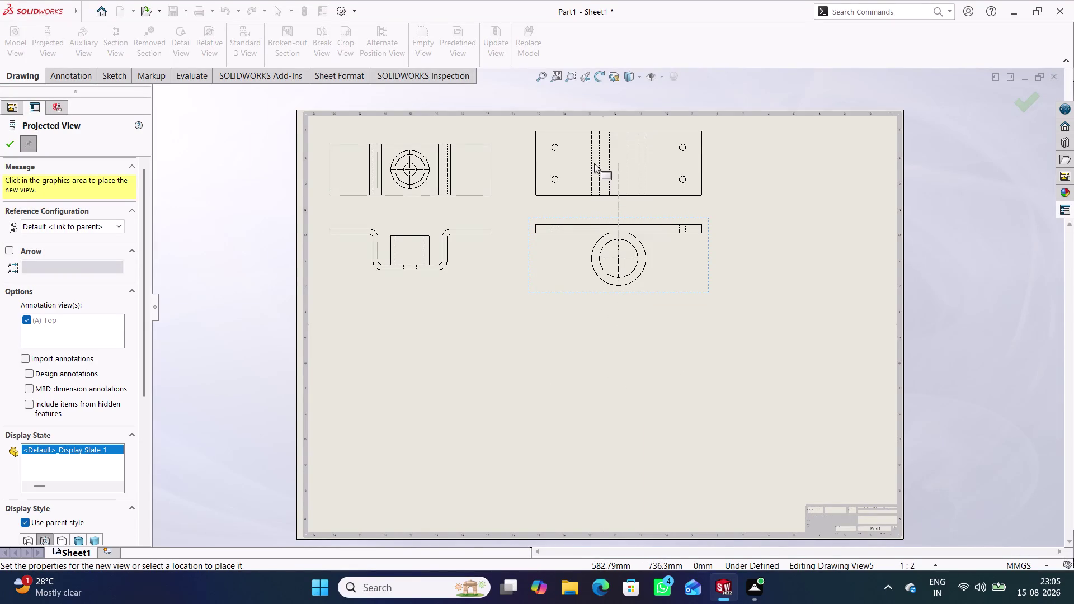
Place the plate's projected view below it and switch both plate views to a custom scale.
click(594, 163)
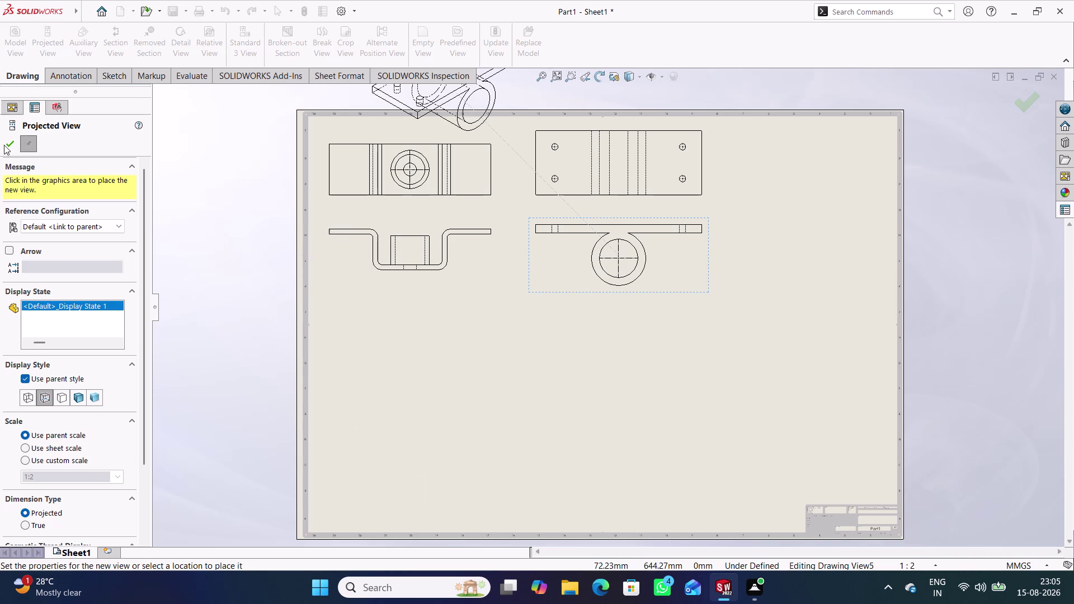
click(5, 140)
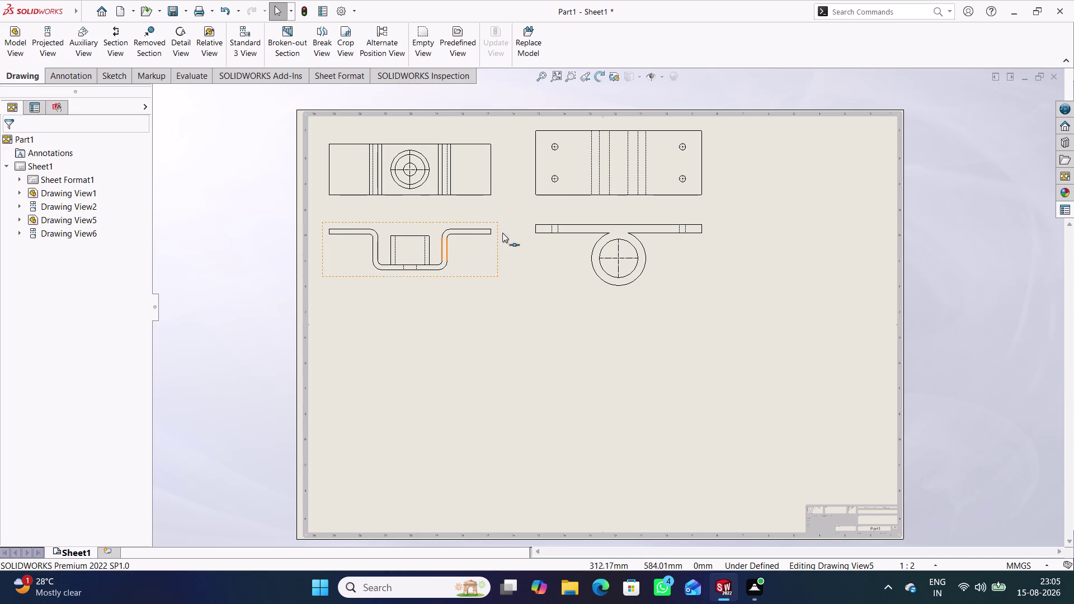
double_click(544, 270)
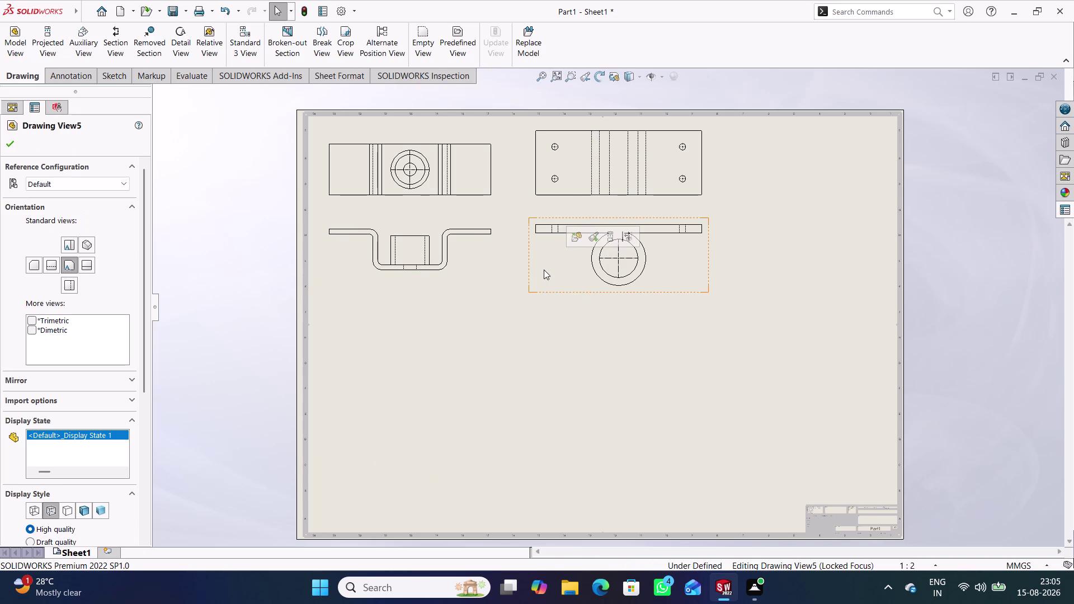
scroll(down, 3)
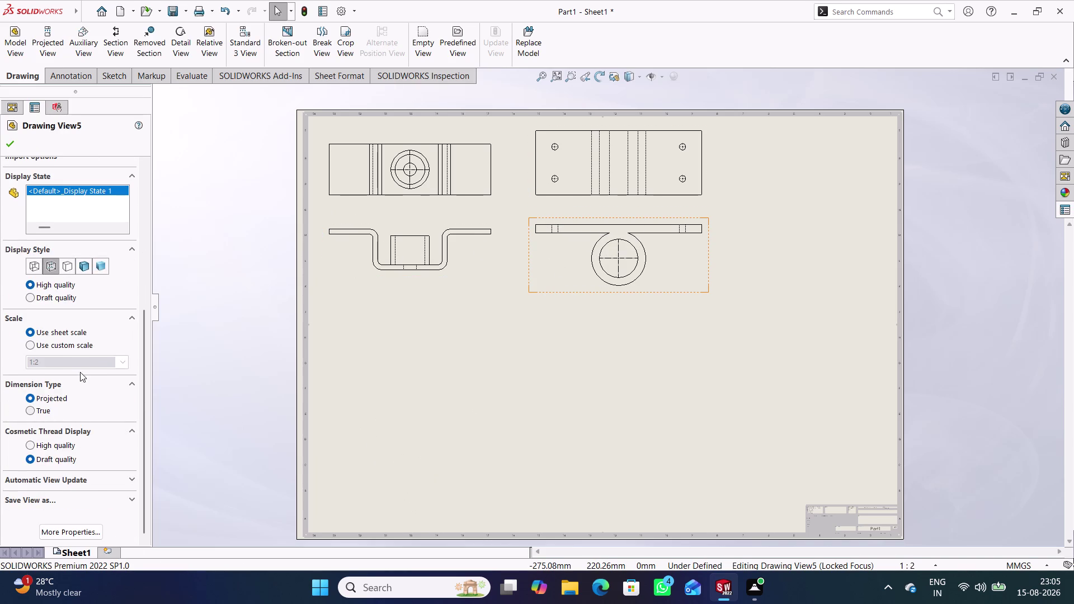
click(35, 345)
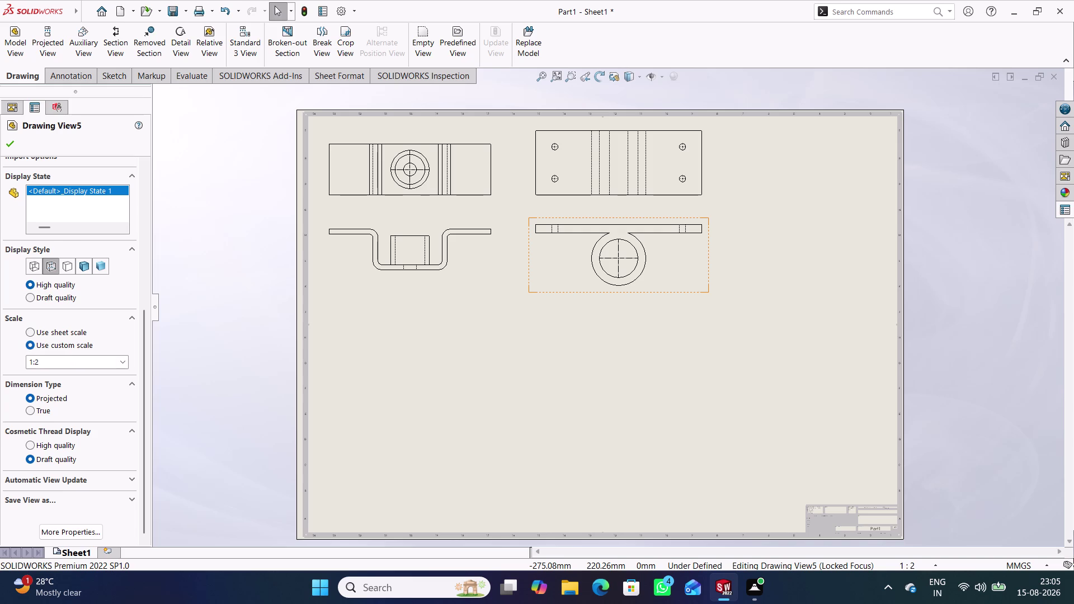
click(122, 359)
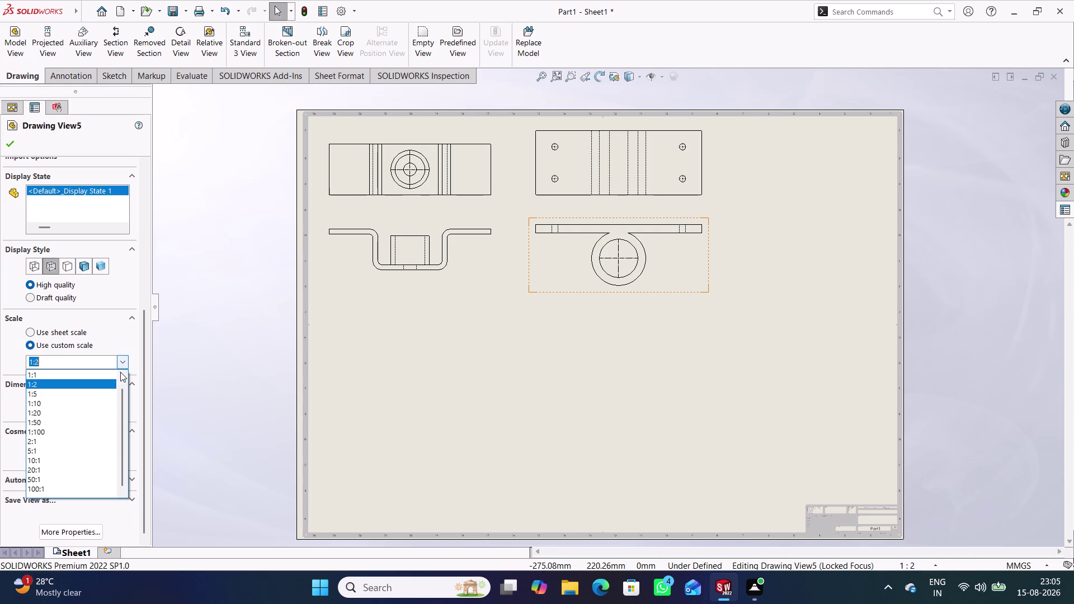
click(94, 364)
click(94, 364)
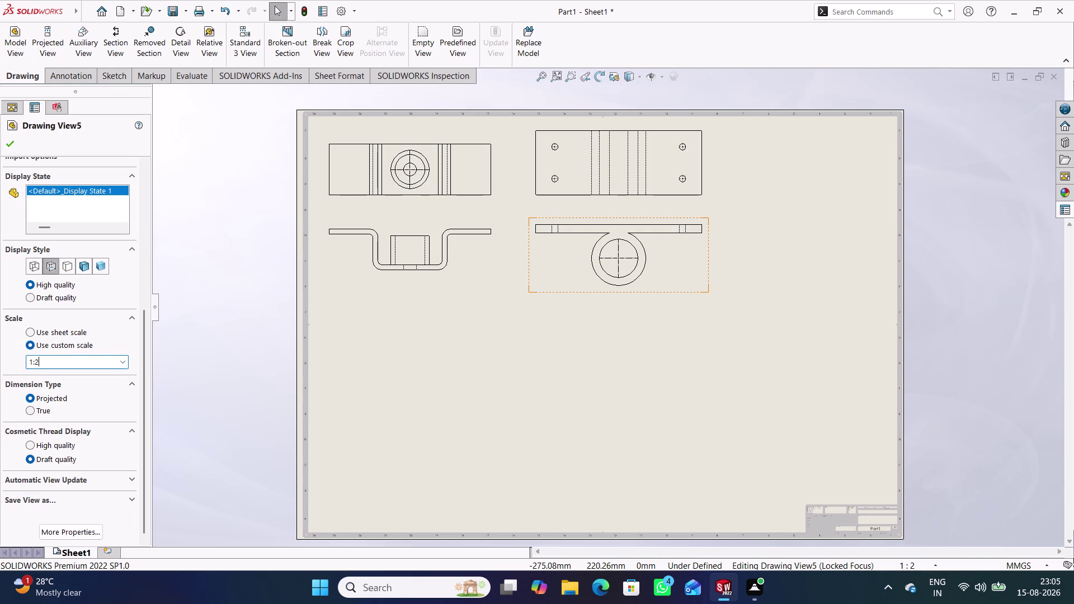
key(BackSpace)
key(Return)
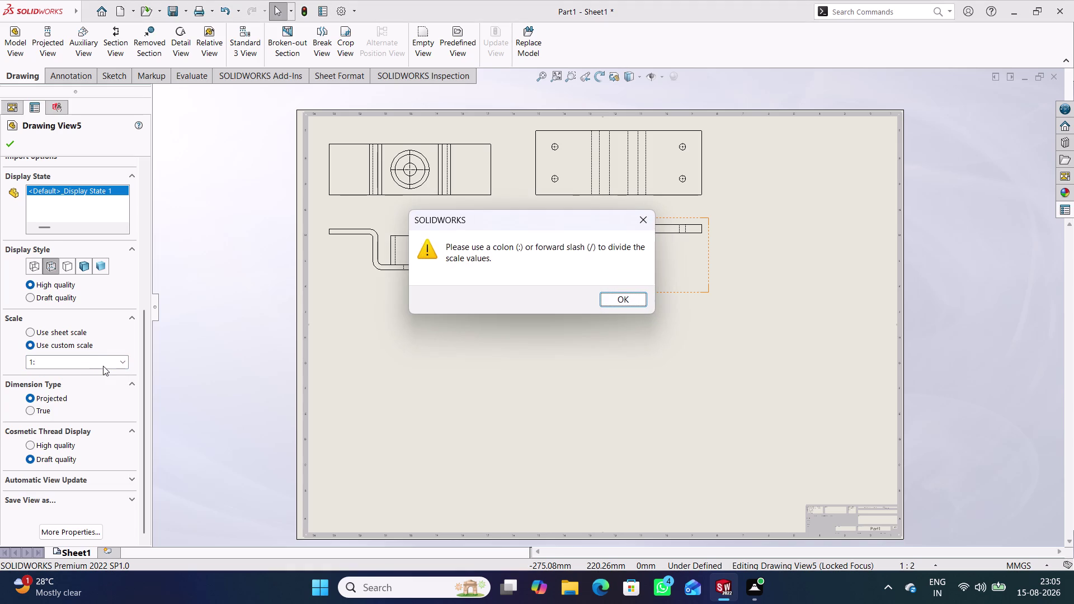
Set the plate views' custom scale to 1:3 and confirm.
key(3)
click(646, 225)
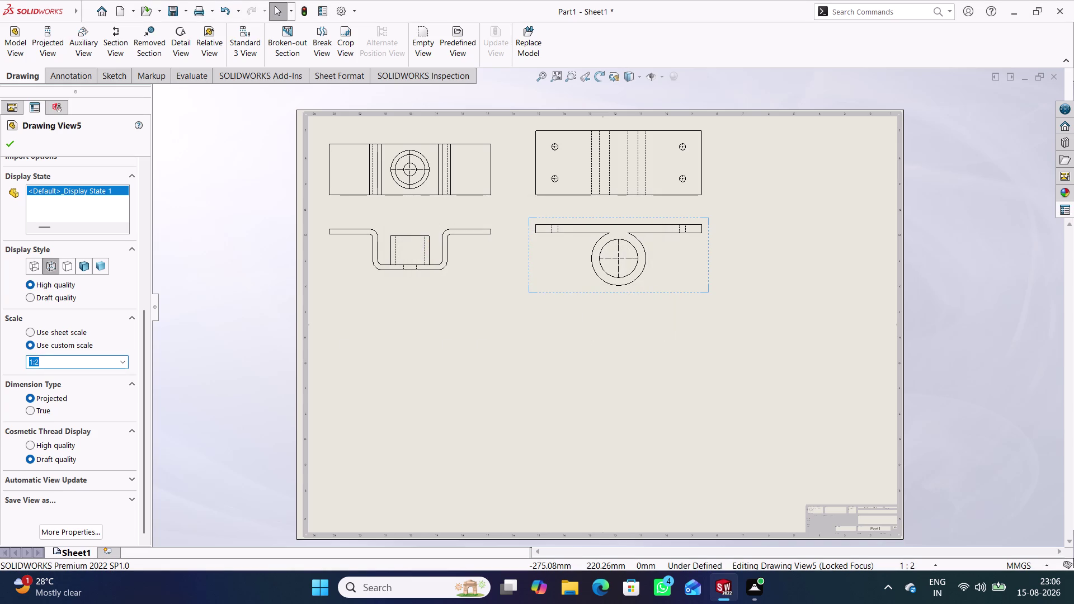
click(68, 364)
key(BackSpace)
key(3)
key(Return)
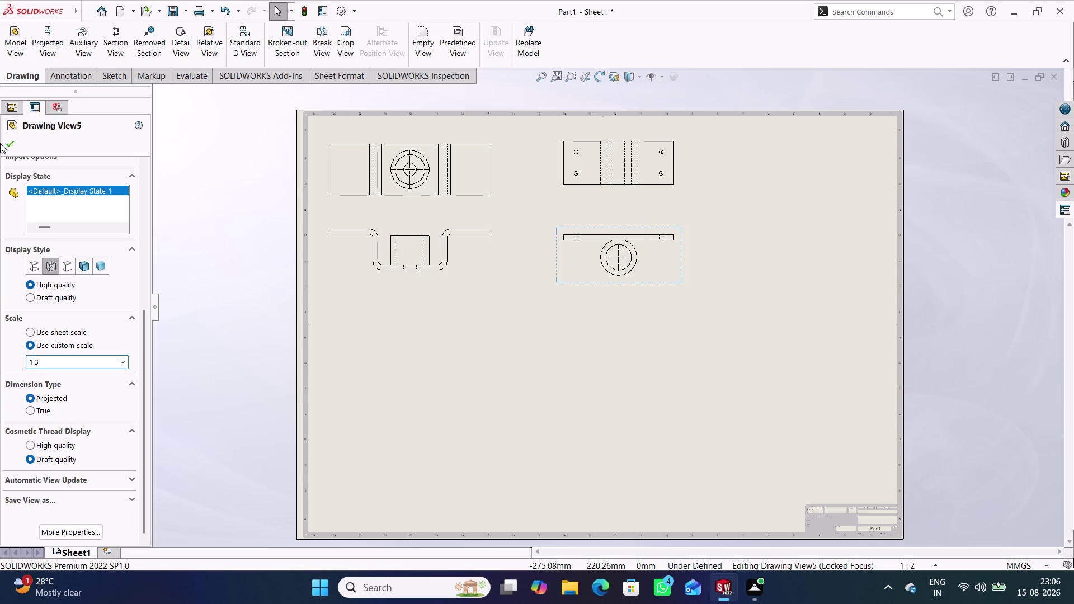
click(7, 141)
Drag the plate views left, closer to the first part's views.
click(214, 221)
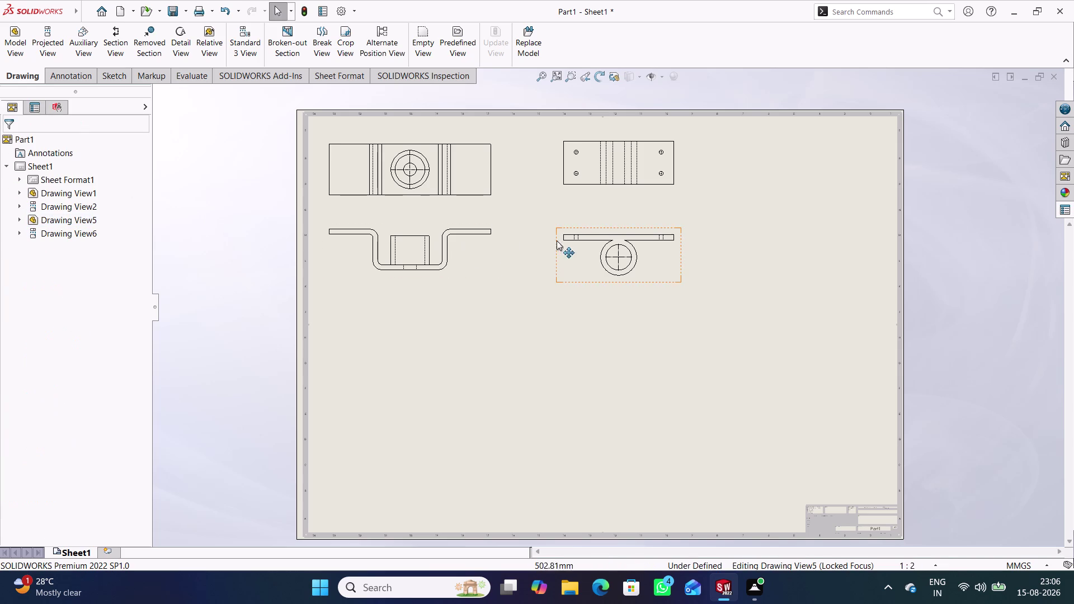
drag(557, 255, 515, 248)
click(227, 195)
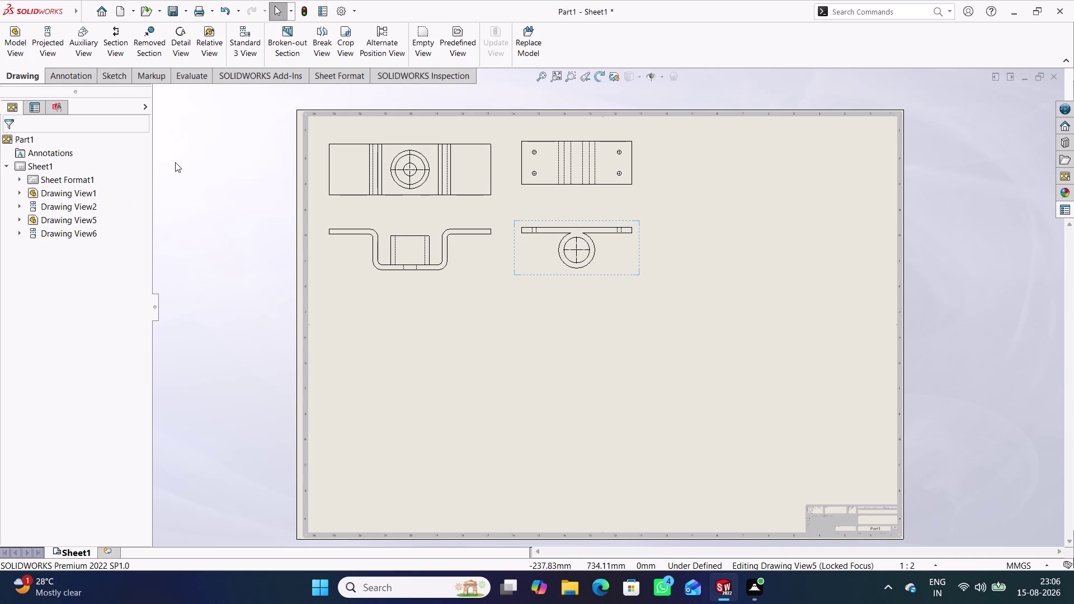
click(14, 51)
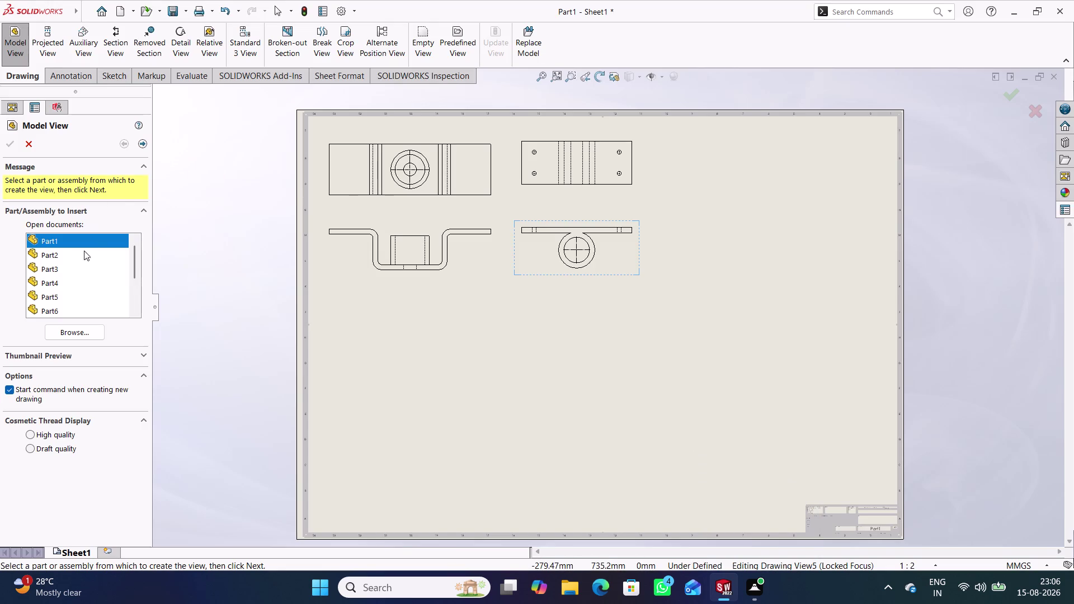
Insert the fork part's Default front view at lower left, with a side projection to its right.
click(67, 270)
double_click(66, 271)
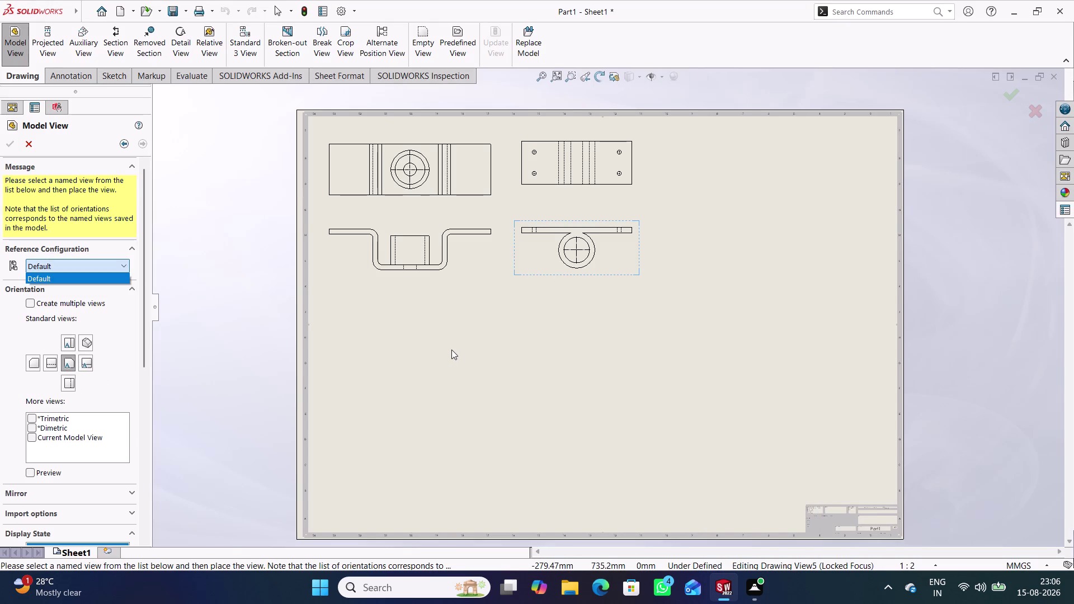
click(70, 364)
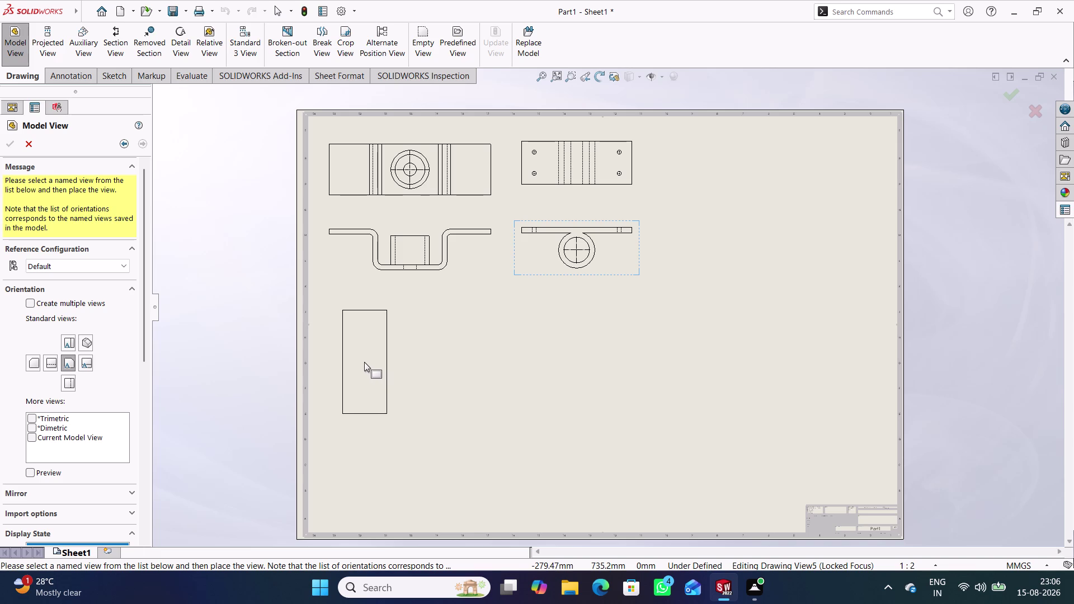
click(364, 362)
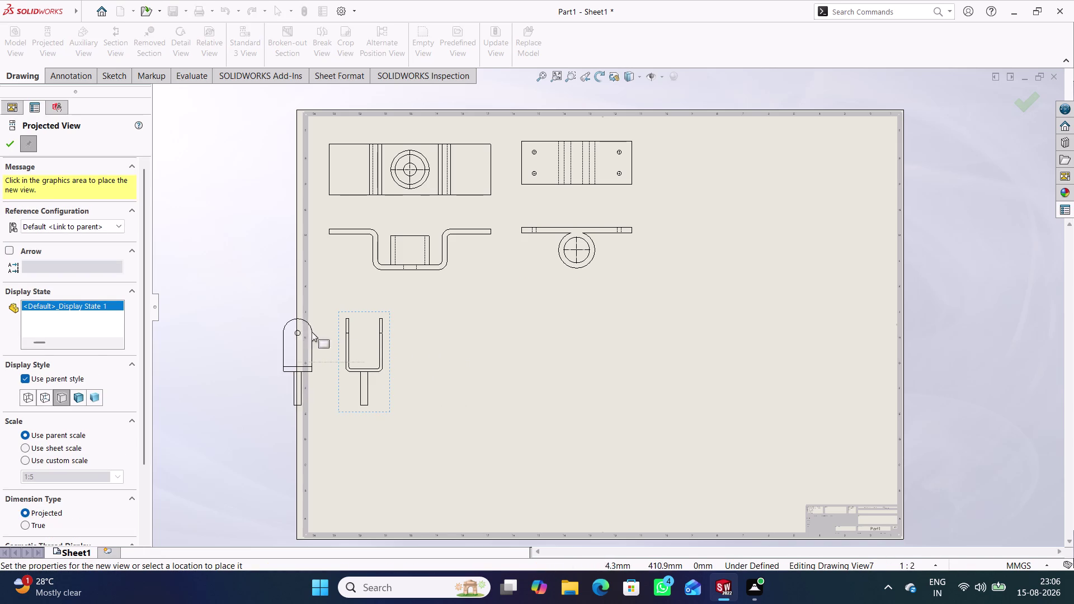
click(427, 335)
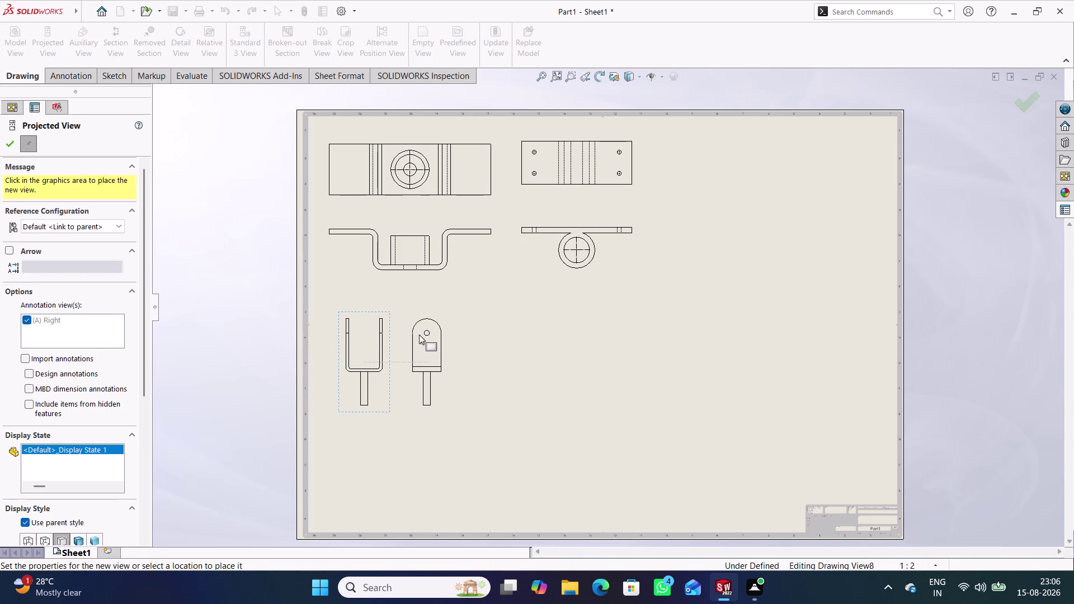
scroll(down, 3)
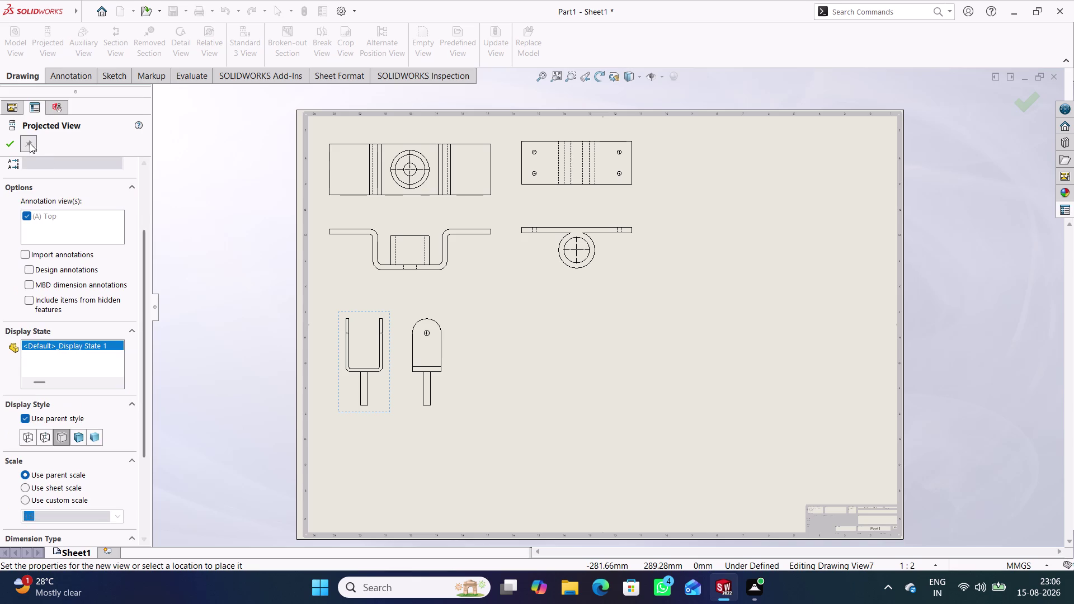
click(11, 144)
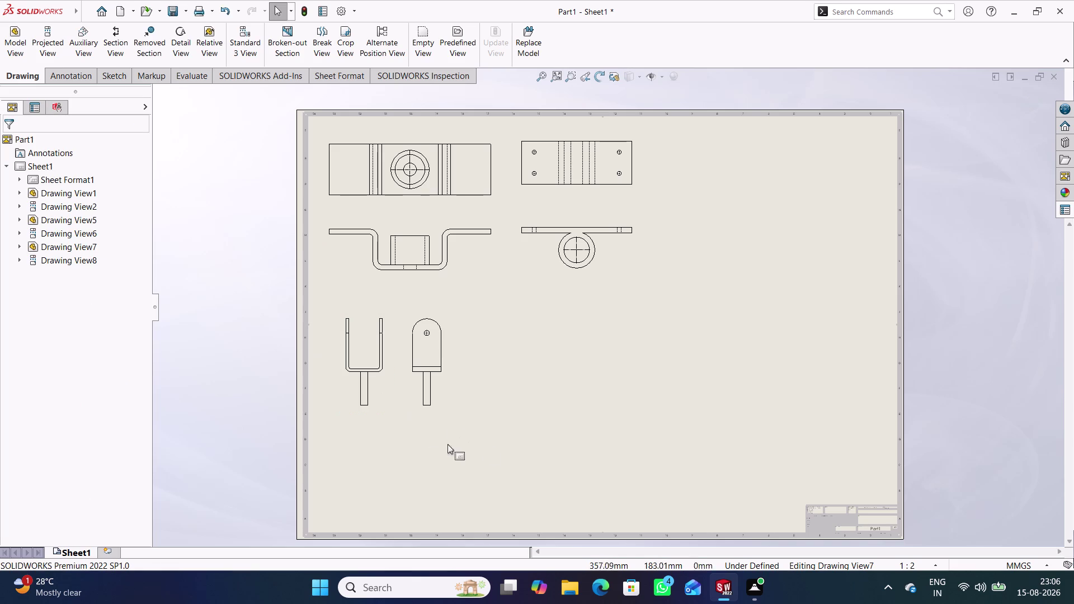
Show hidden edges in the fork view and try a 1:2 scale.
double_click(395, 408)
scroll(down, 3)
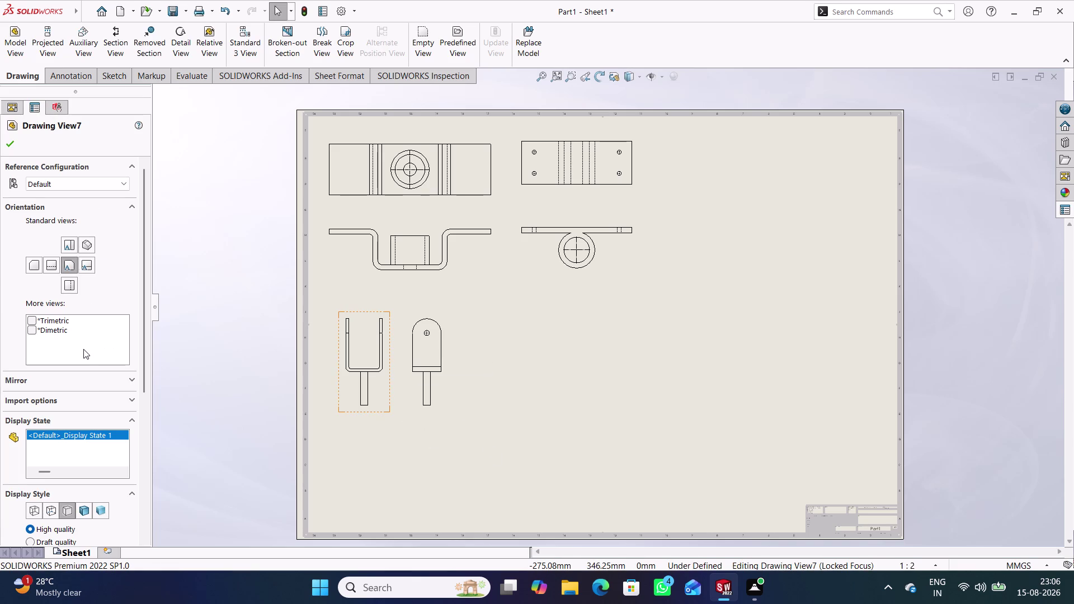
scroll(down, 3)
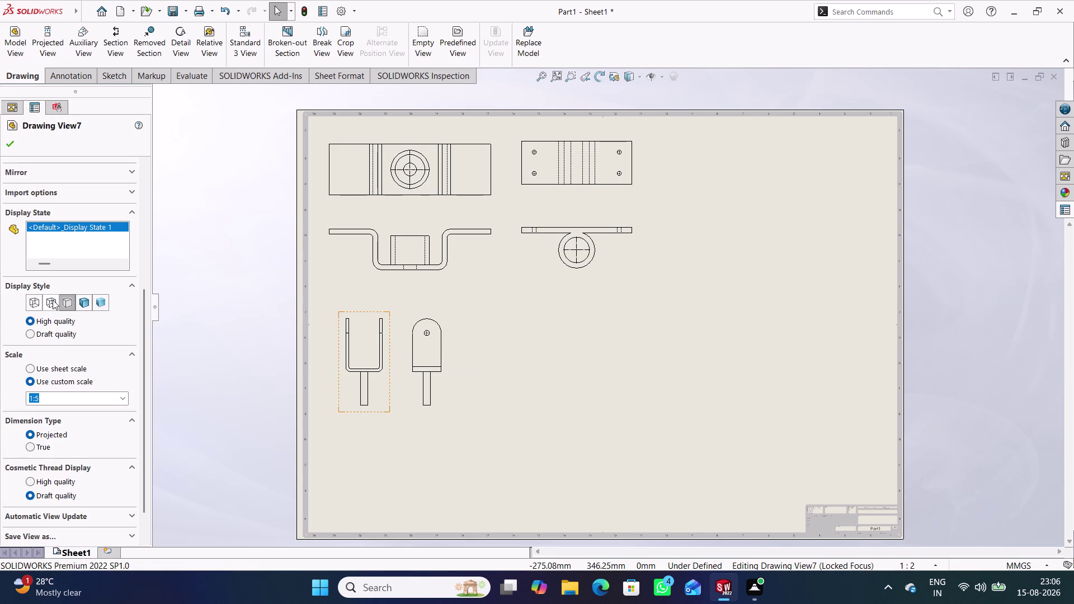
click(53, 300)
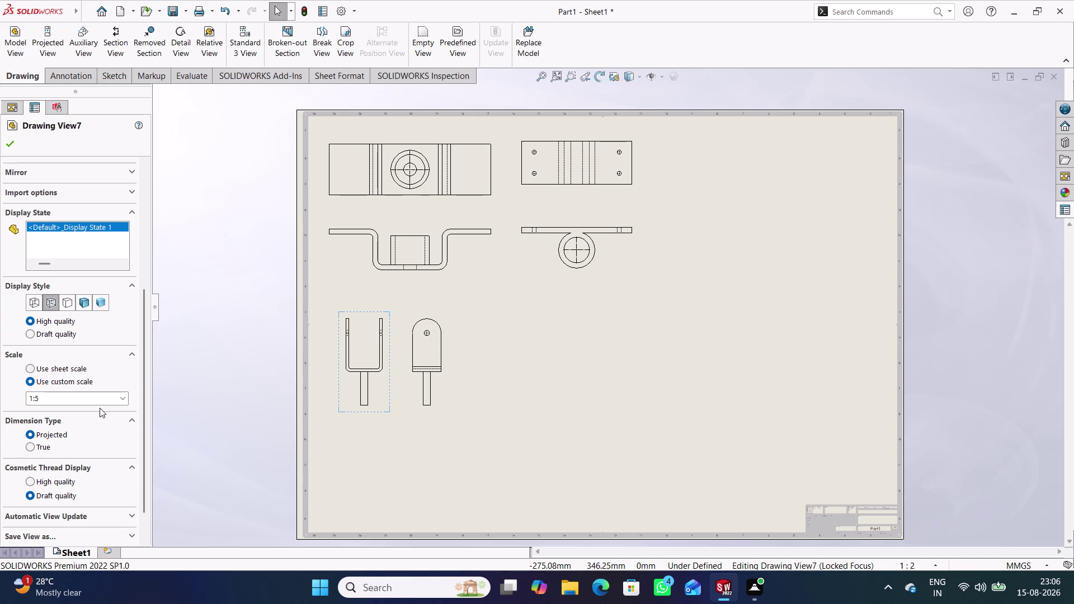
click(119, 400)
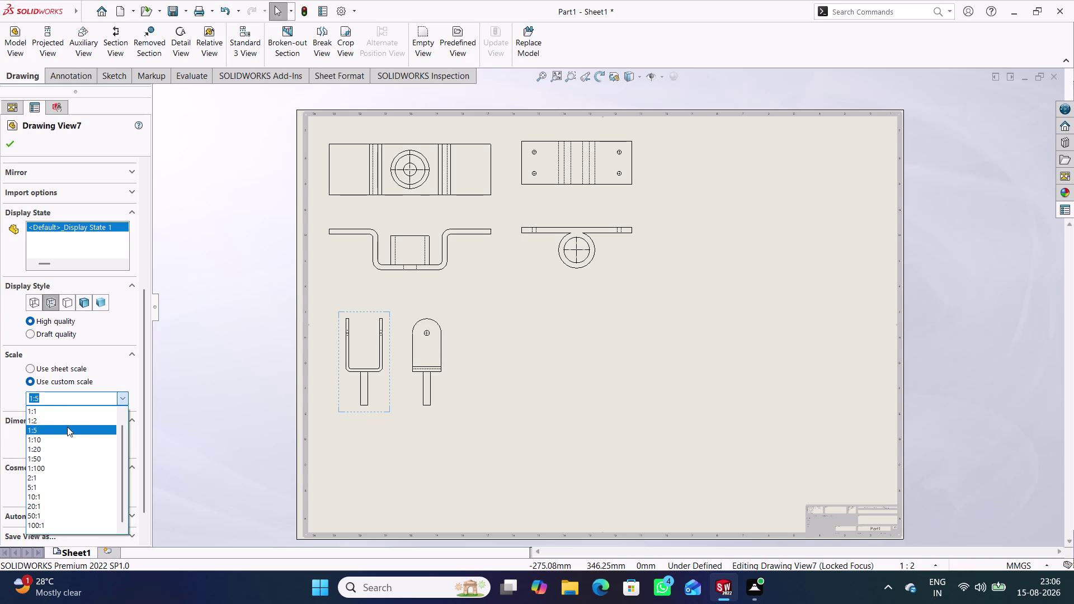
click(67, 425)
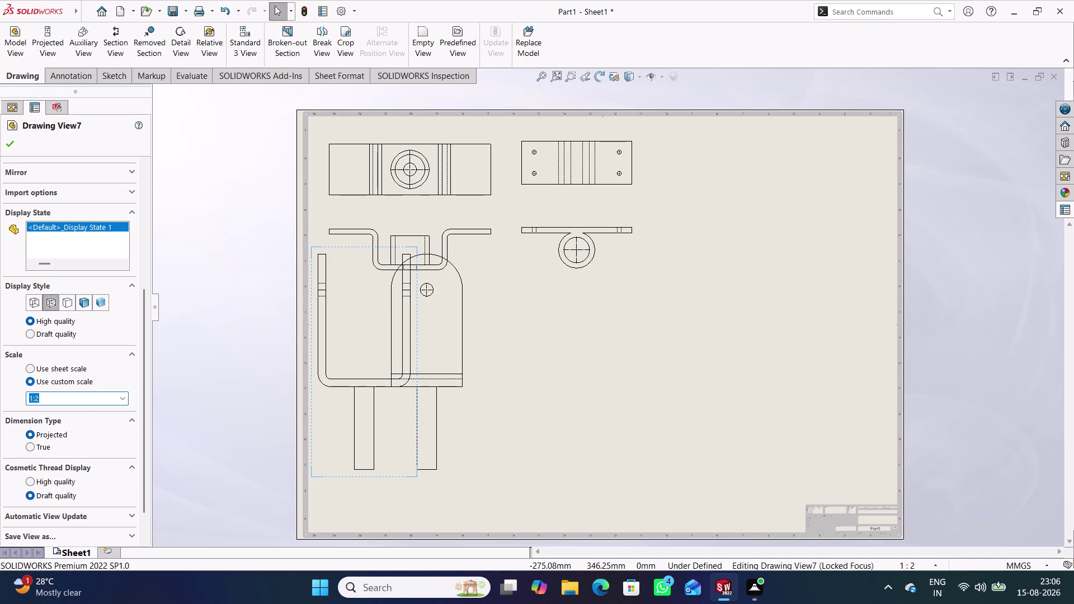
Set the fork views' scale to 1:5, after trying 1:3, and confirm.
click(100, 400)
key(BackSpace)
key(3)
key(Return)
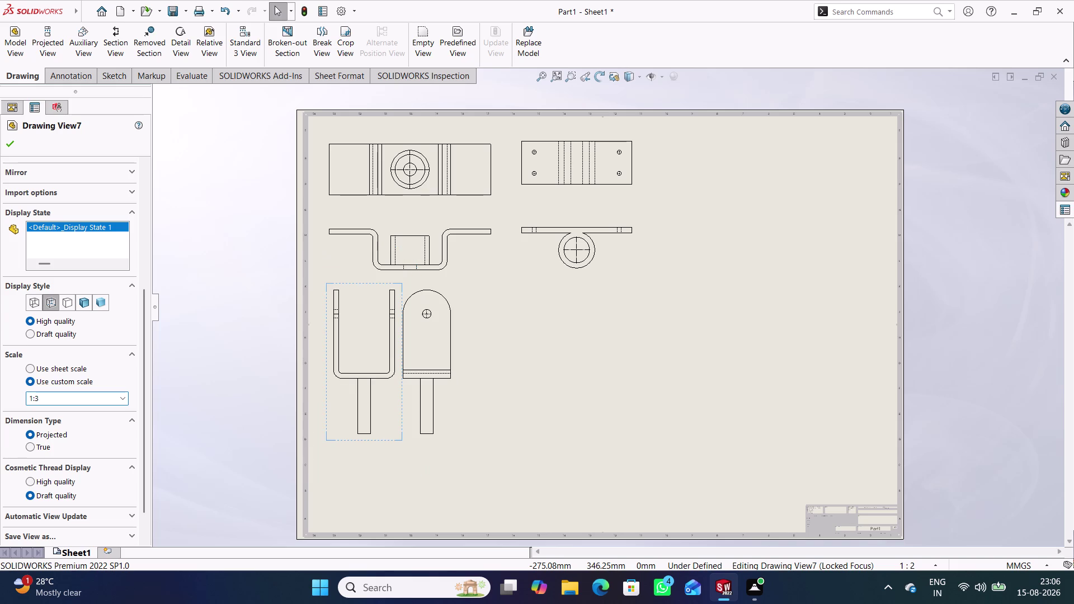
click(120, 394)
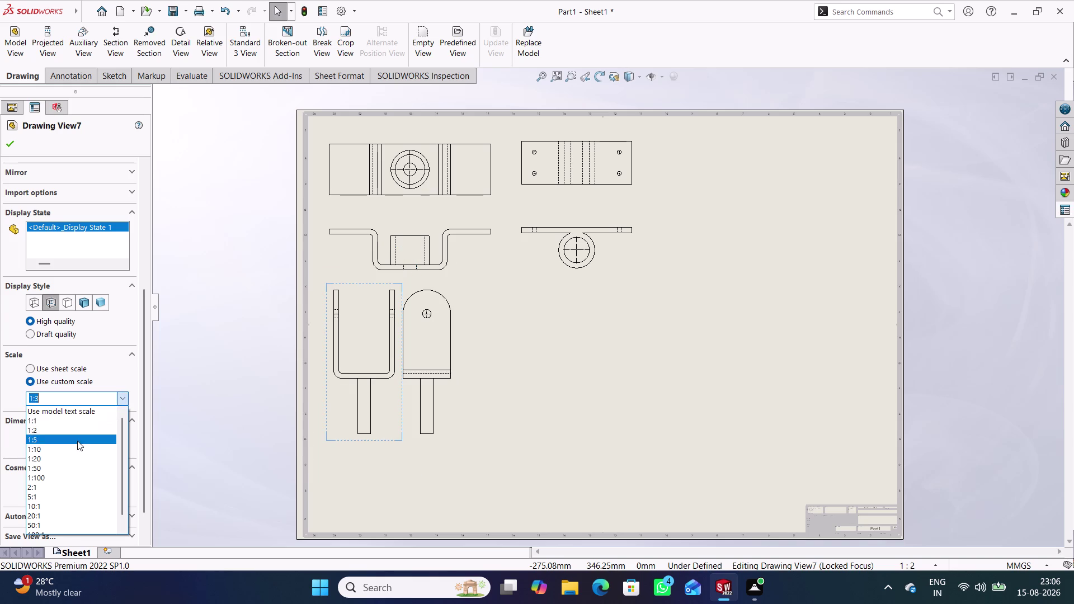
click(69, 440)
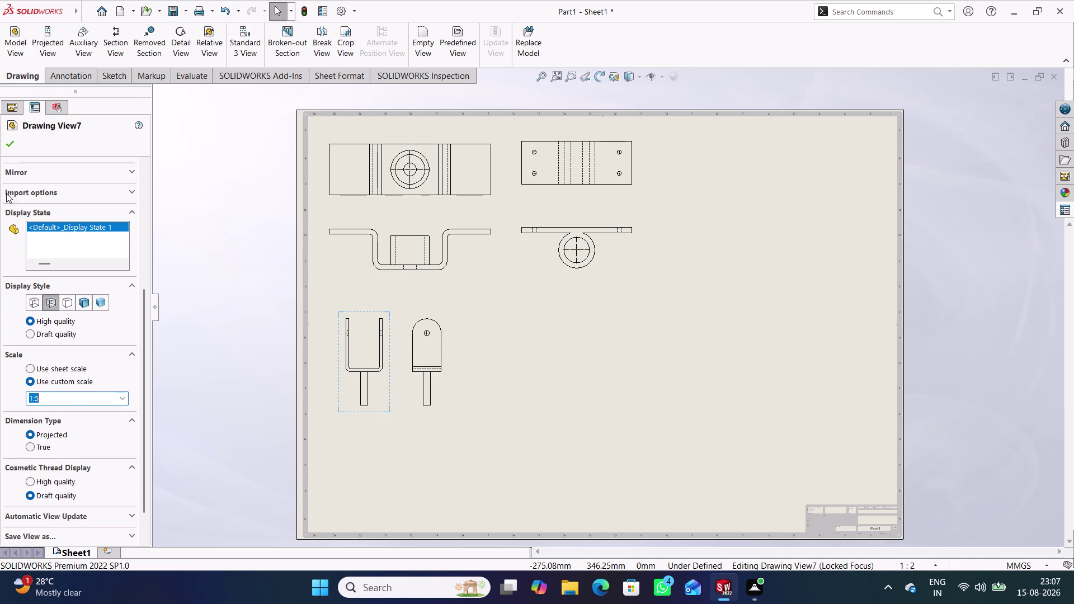
click(10, 135)
Move the fork views higher up the sheet, beneath the other views.
click(11, 141)
click(221, 325)
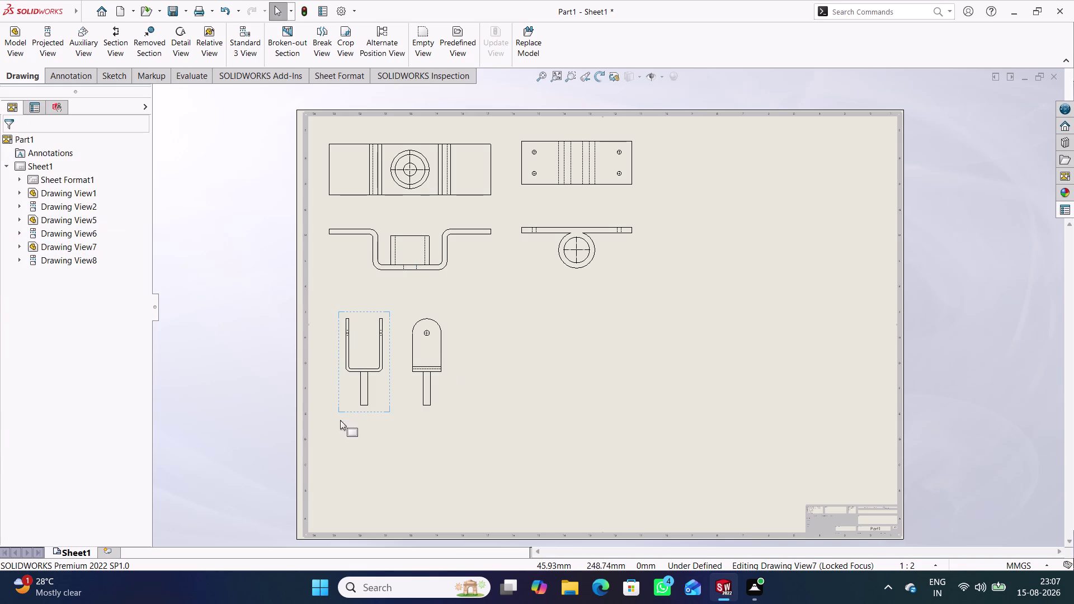
drag(388, 413, 378, 390)
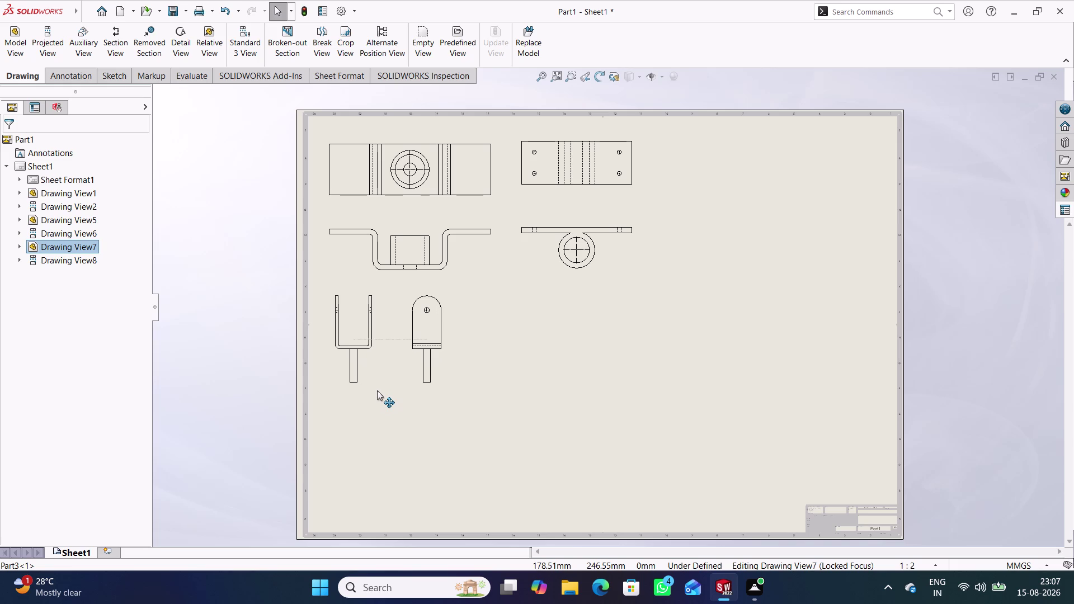
drag(377, 390, 376, 396)
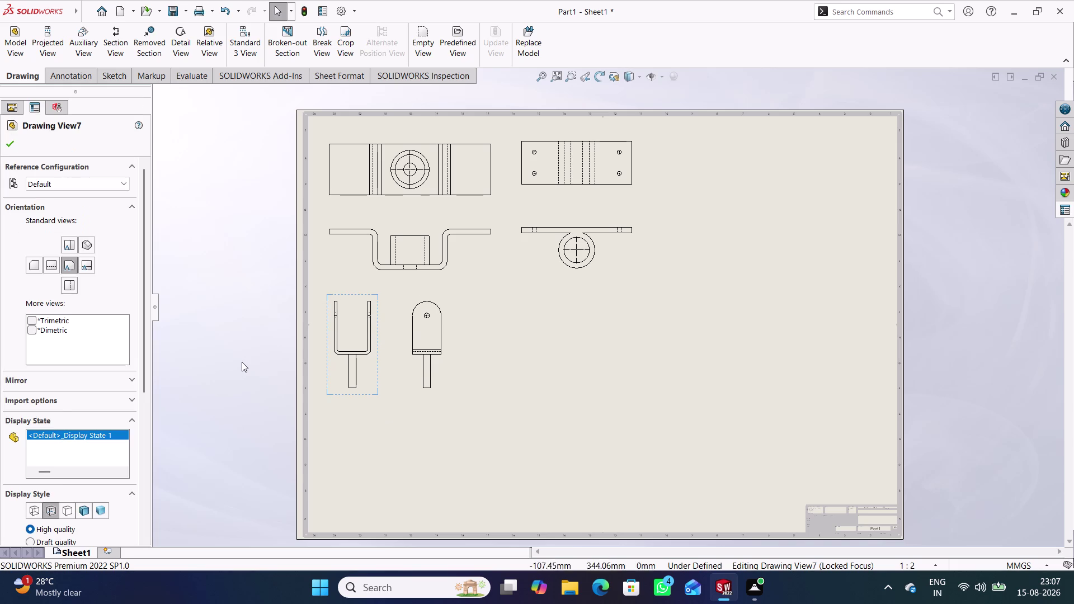
click(242, 362)
click(240, 361)
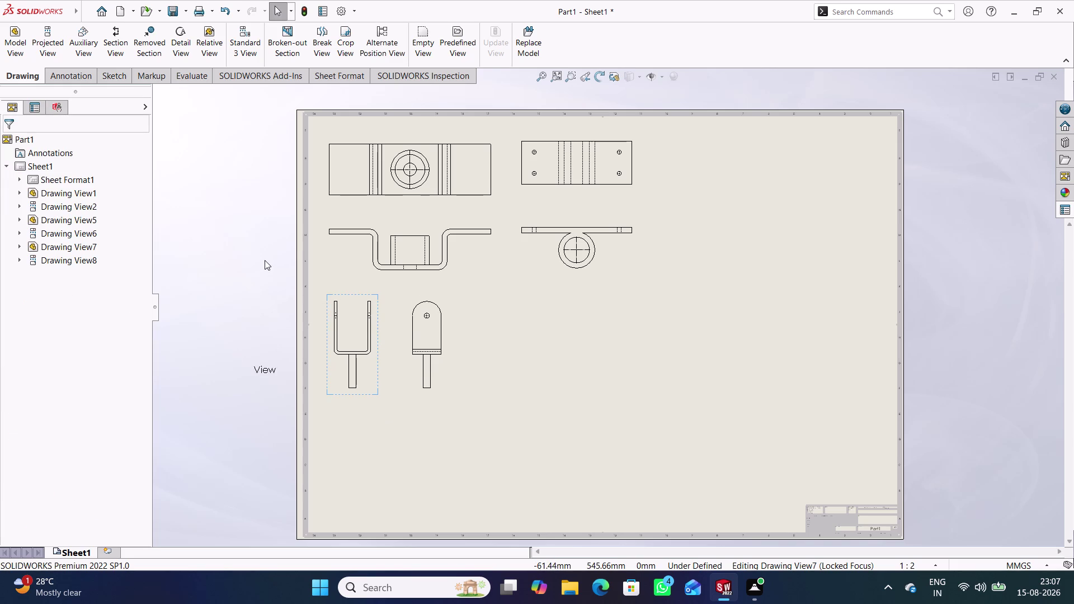
click(18, 54)
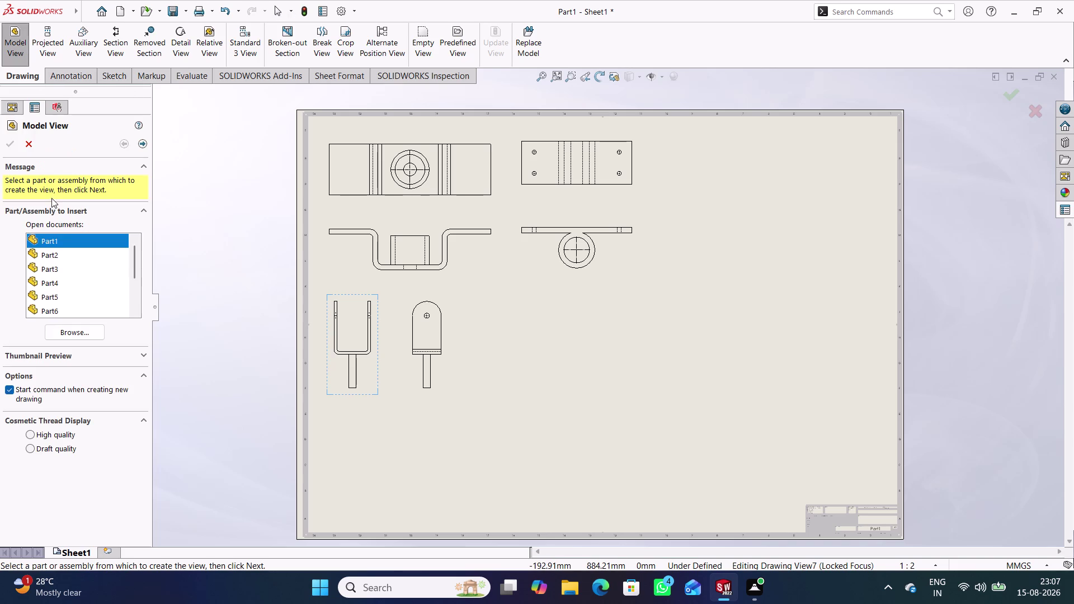
Place a Shaded With Edges isometric view of the Shock Assembly at the sheet's upper right.
scroll(down, 3)
scroll(down, 3)
click(74, 297)
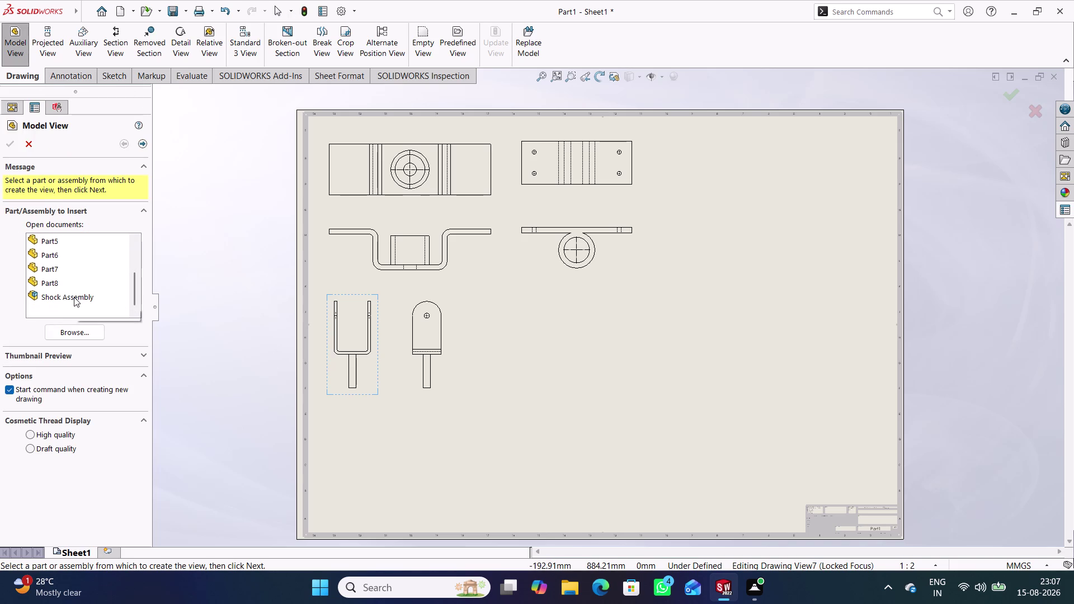
double_click(74, 297)
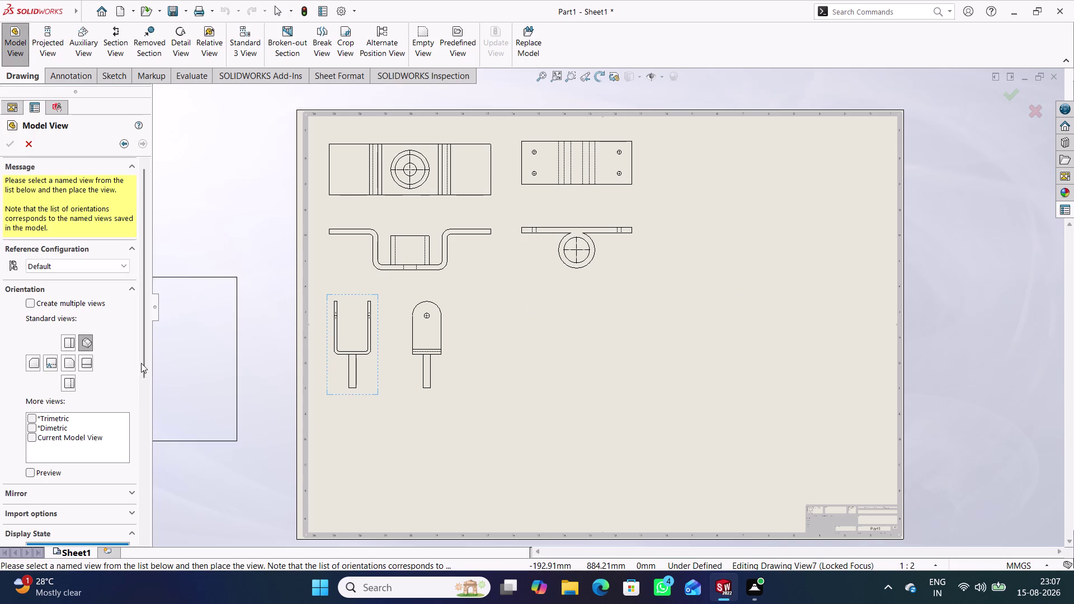
scroll(down, 3)
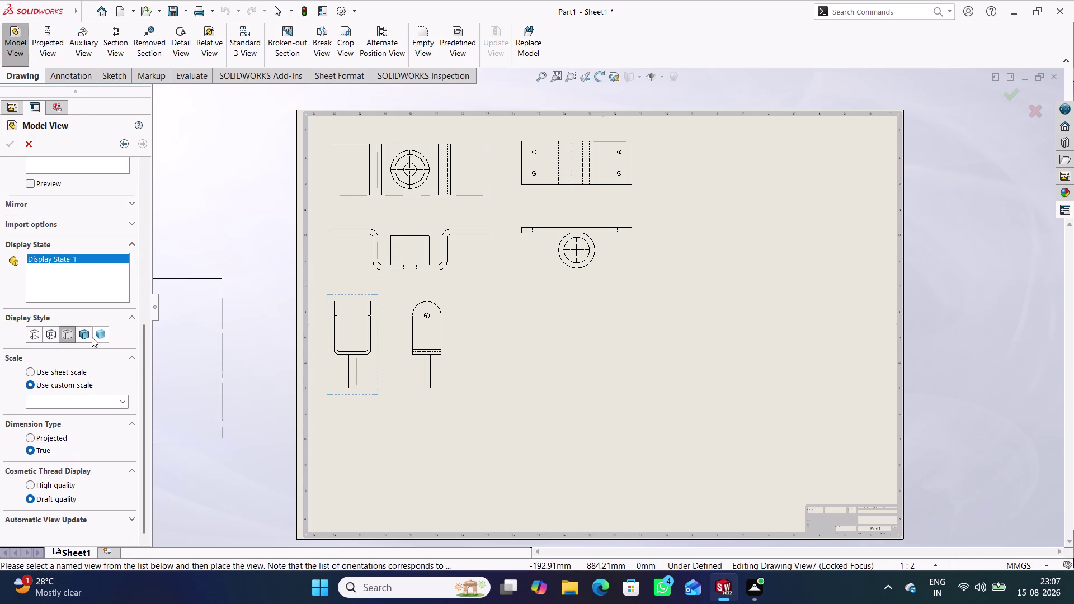
click(86, 335)
click(98, 335)
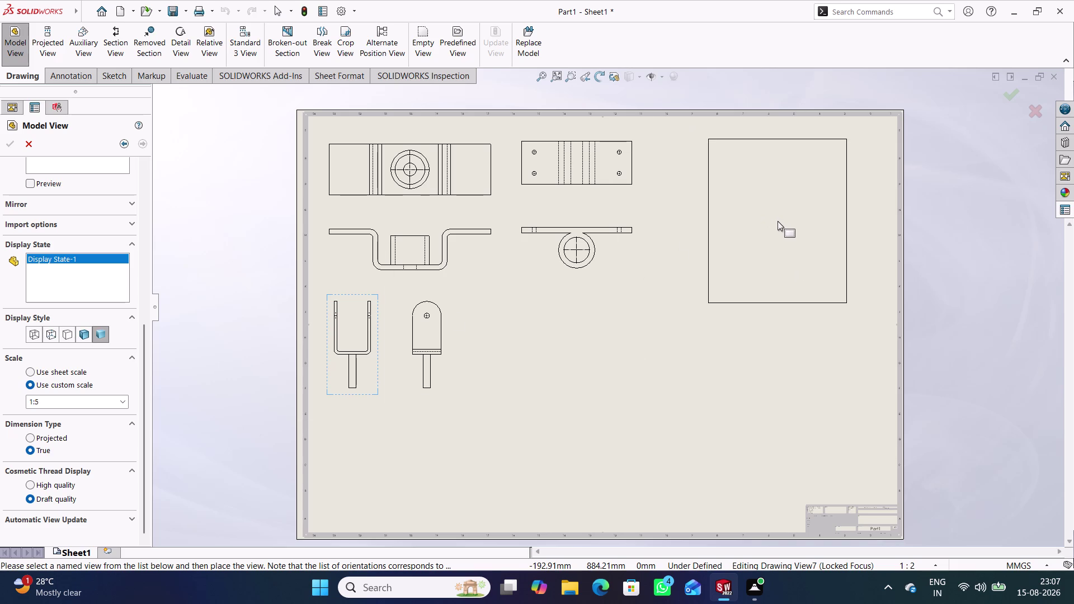
click(778, 227)
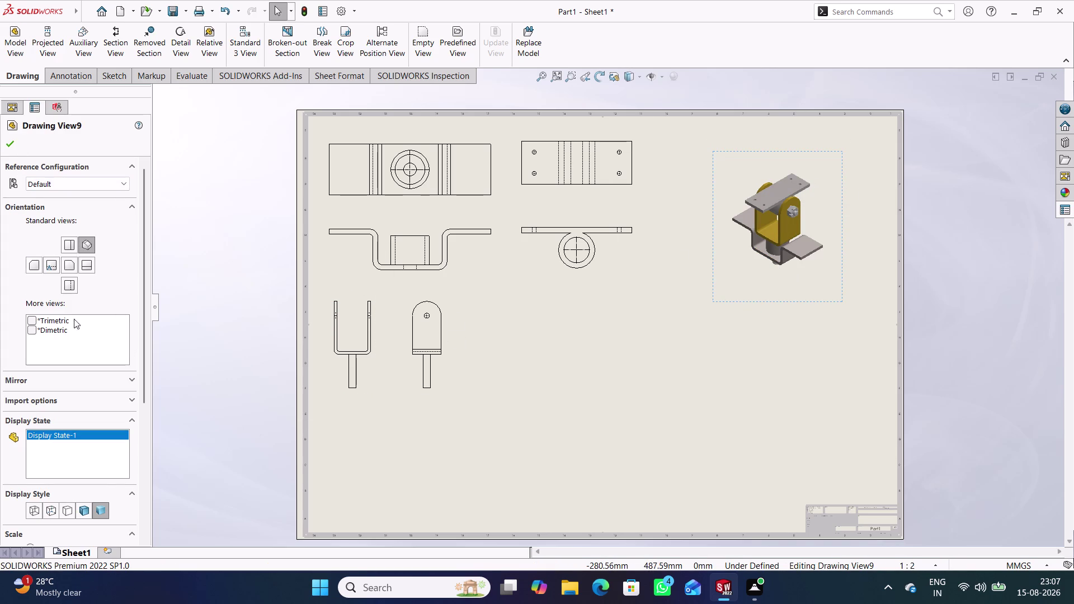
Set the isometric view's scale to 1:2 and confirm.
scroll(down, 3)
scroll(down, 3)
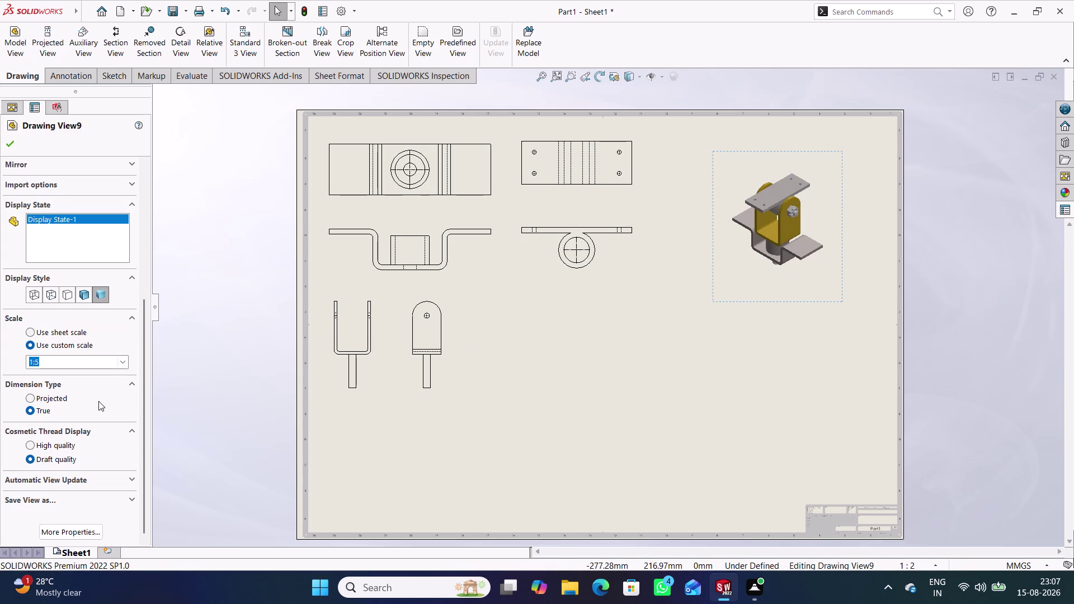
click(122, 364)
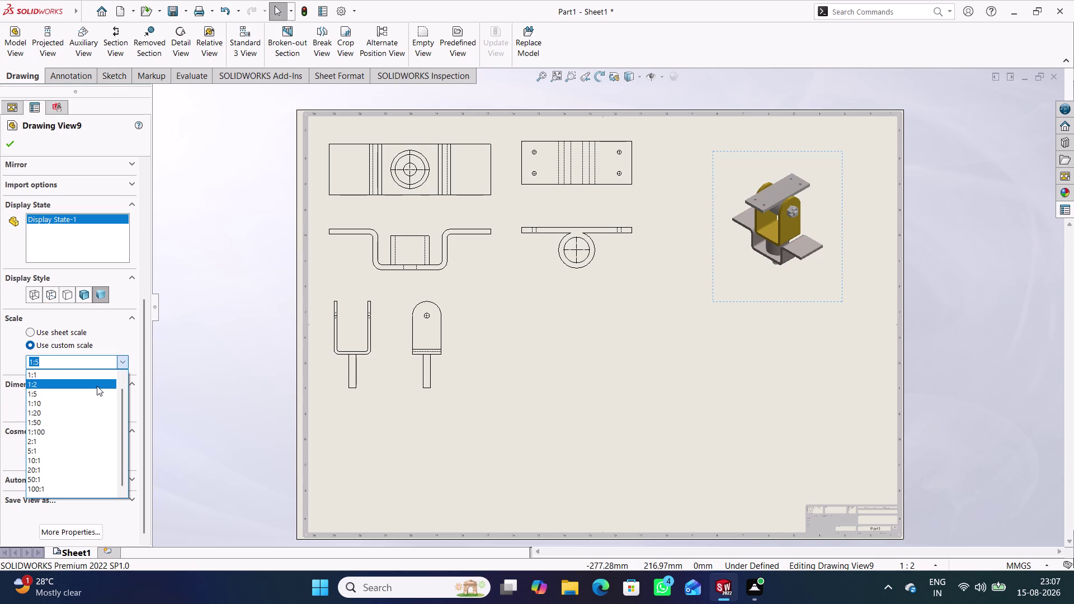
click(97, 386)
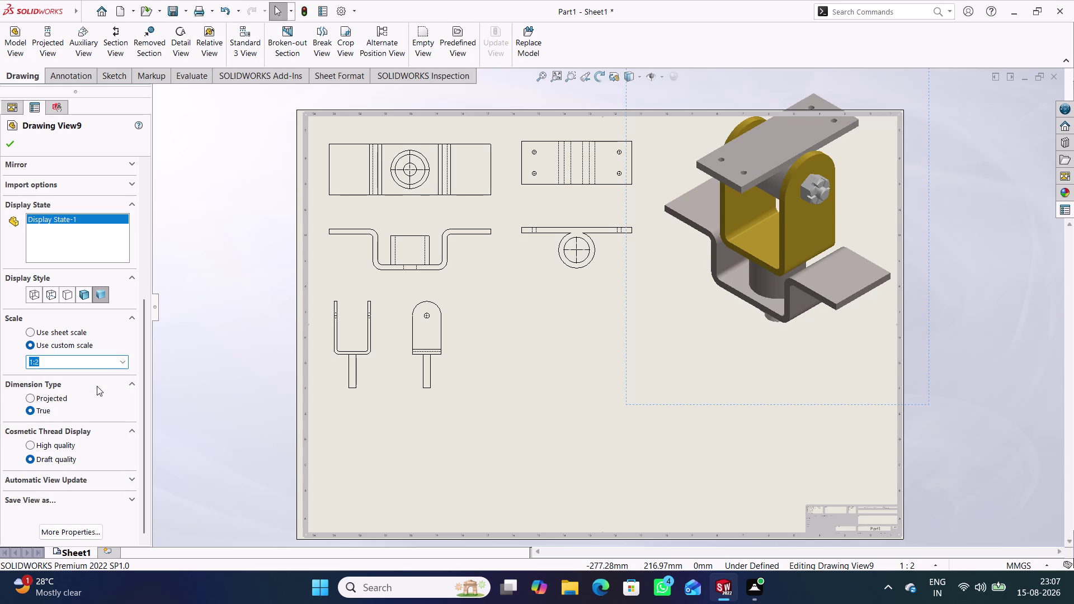
click(14, 146)
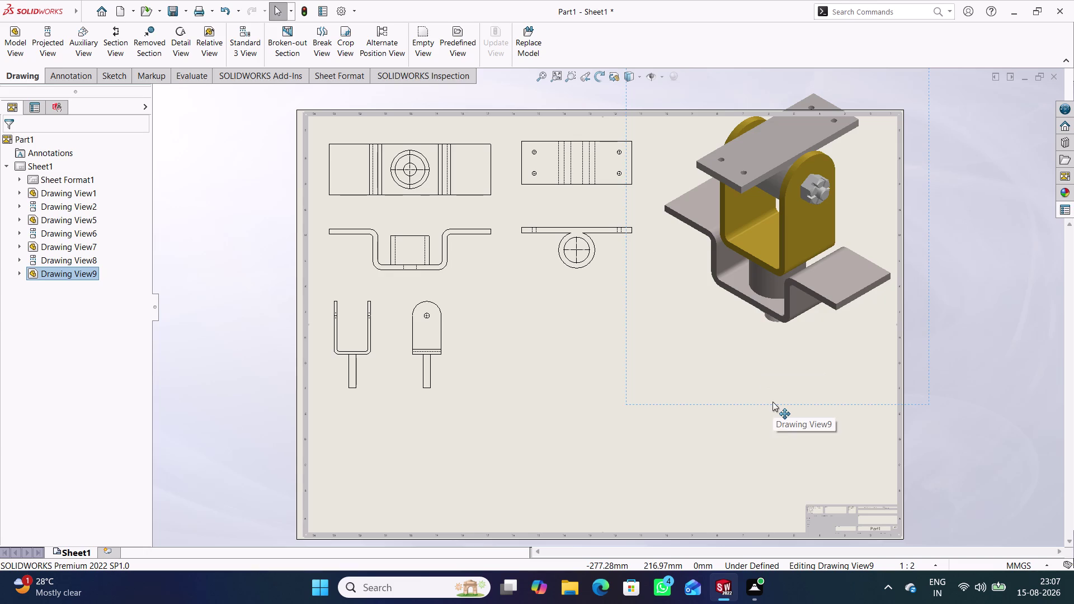
Drag the isometric assembly view down onto the sheet and deselect it.
drag(773, 402, 763, 433)
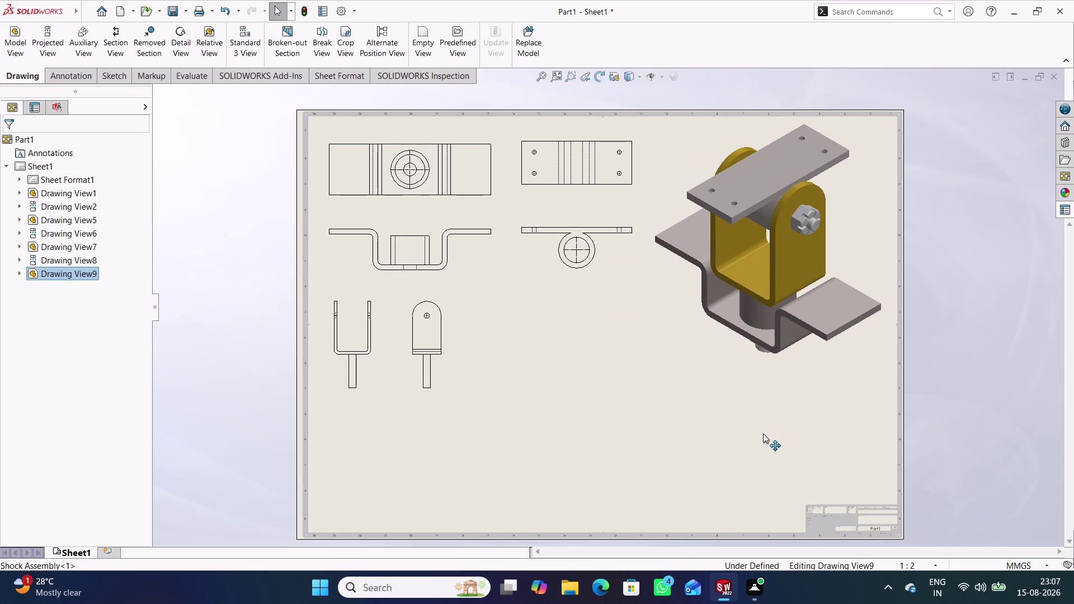
drag(763, 432, 763, 435)
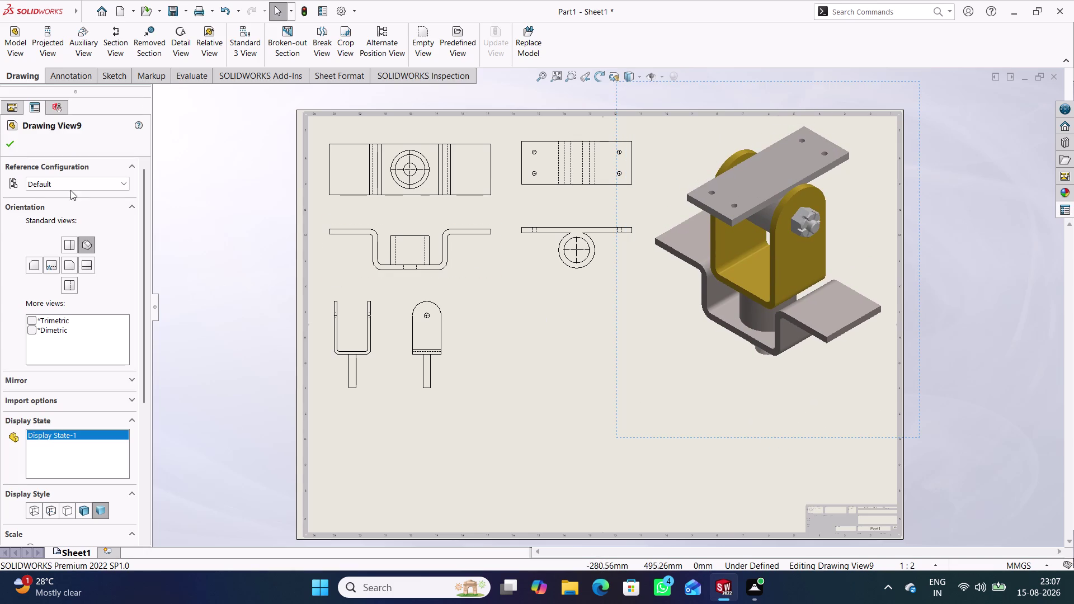
click(8, 142)
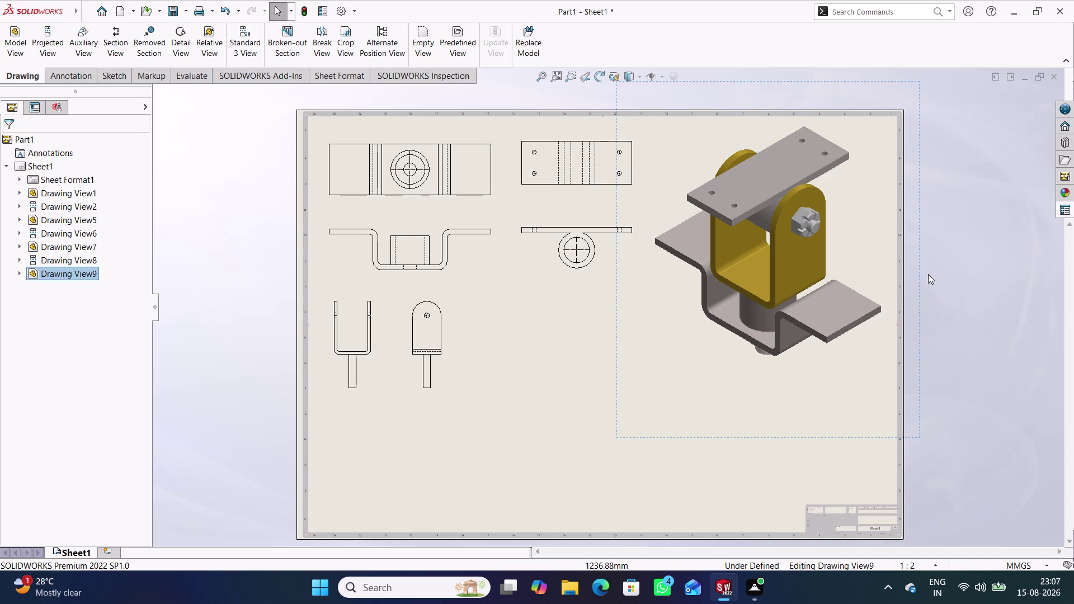
click(982, 256)
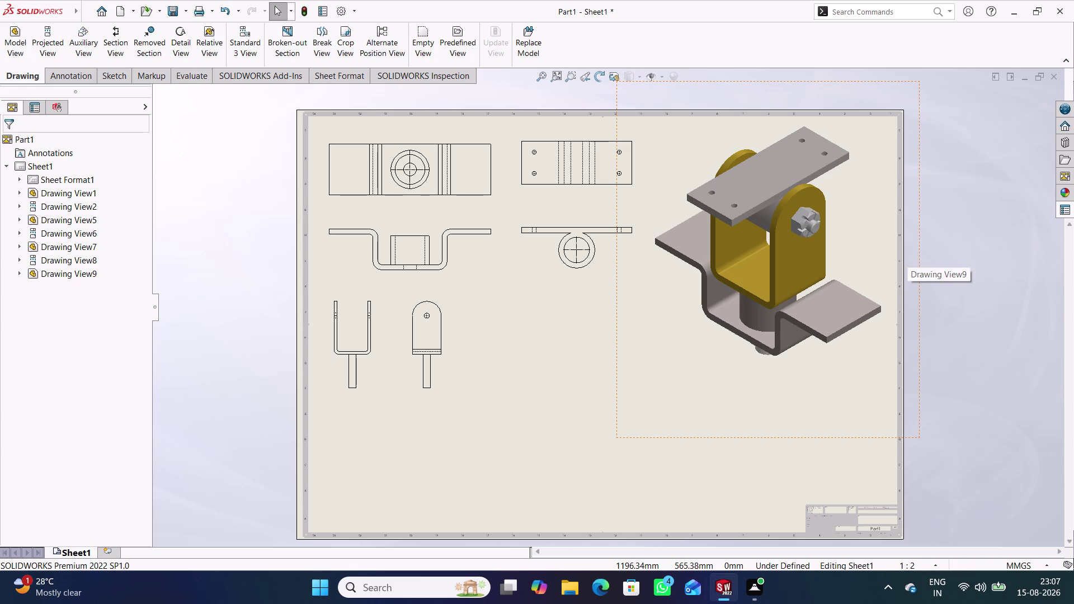
double_click(726, 435)
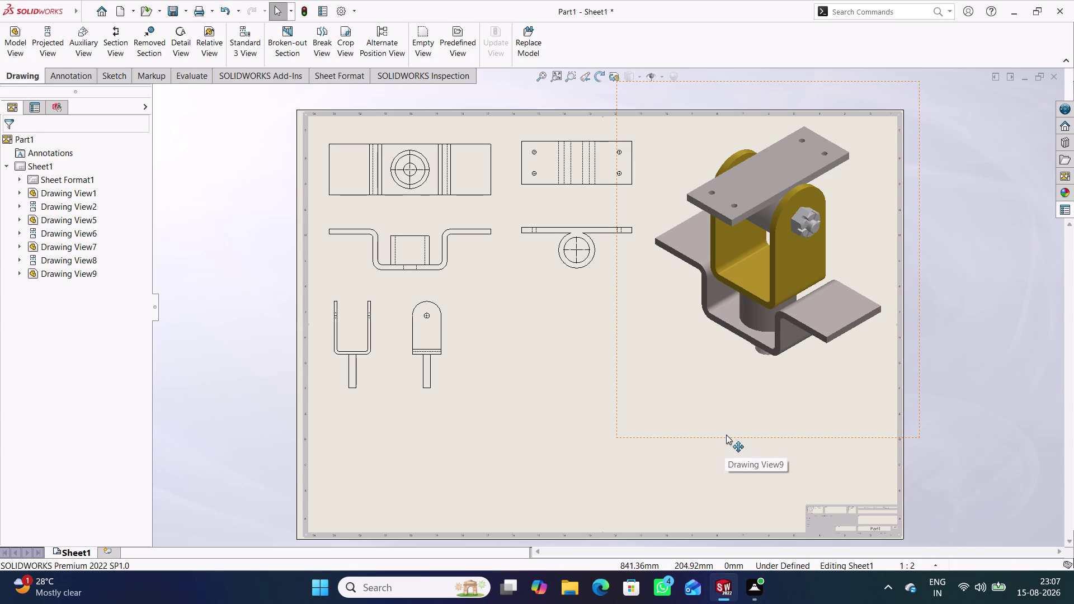
Change the isometric assembly view's custom scale to 1:3 and confirm.
scroll(down, 3)
scroll(down, 3)
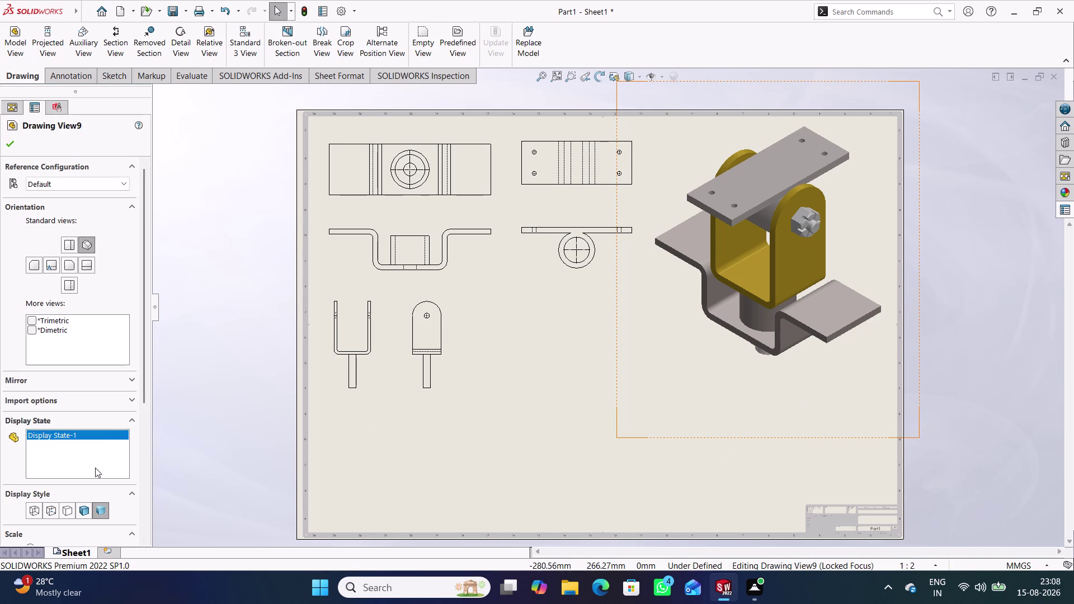
scroll(down, 3)
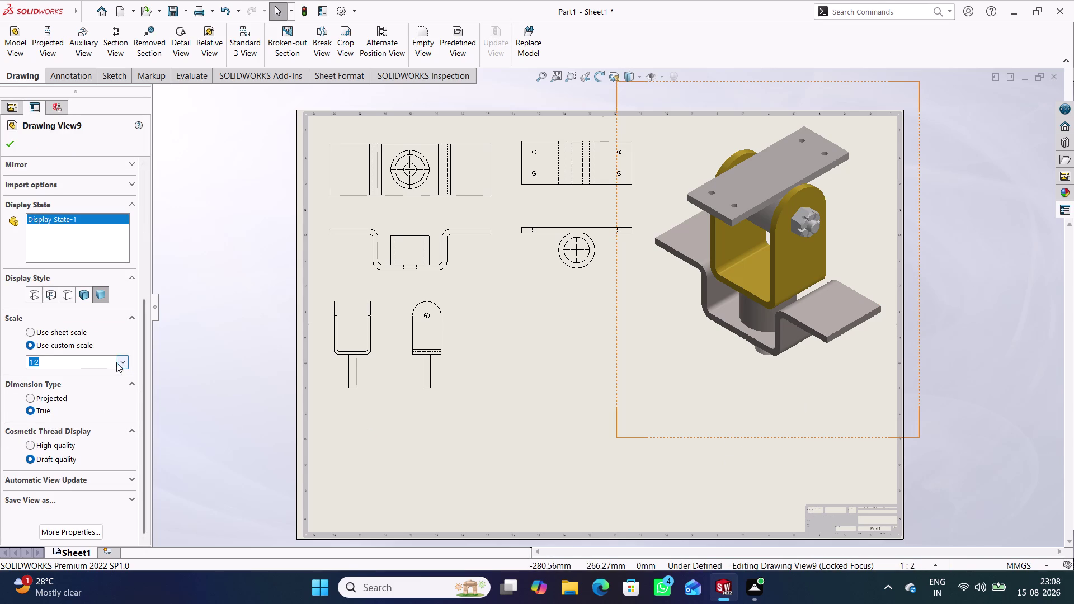
click(112, 363)
click(101, 362)
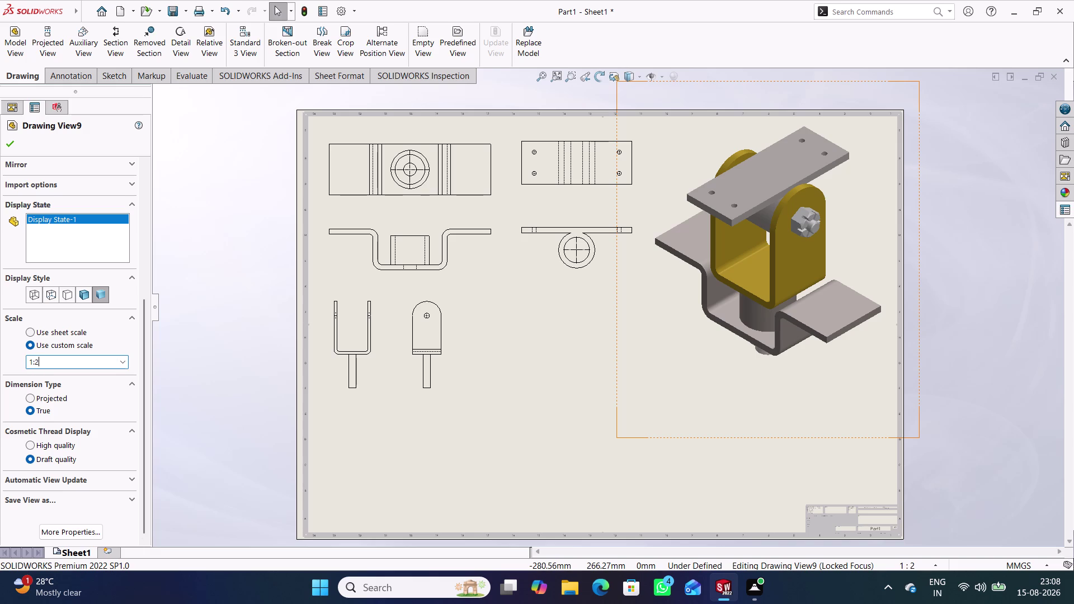
key(BackSpace)
key(3)
key(Return)
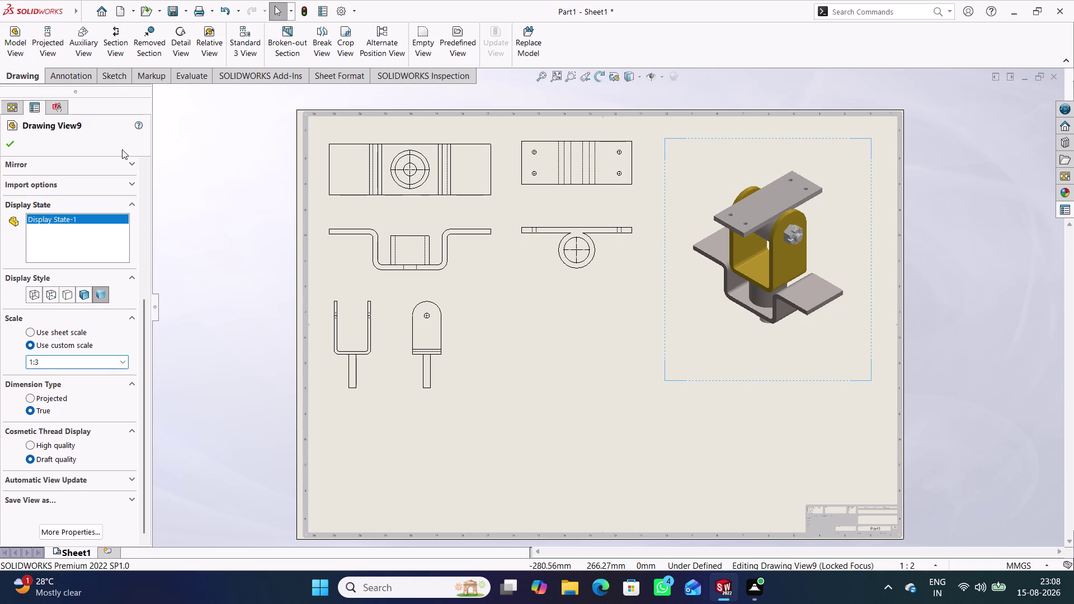
click(8, 141)
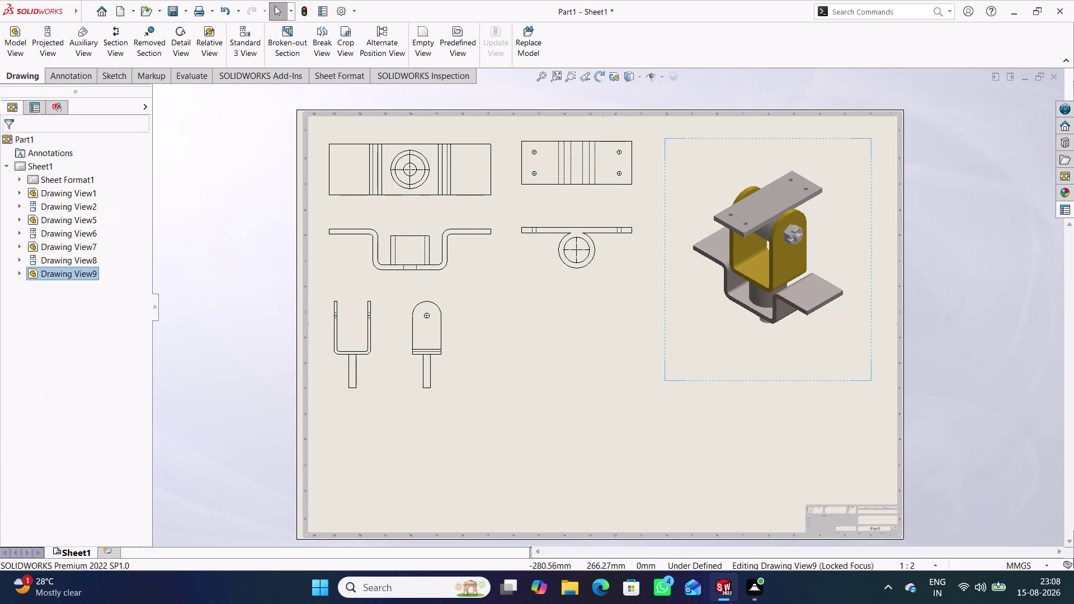
click(203, 222)
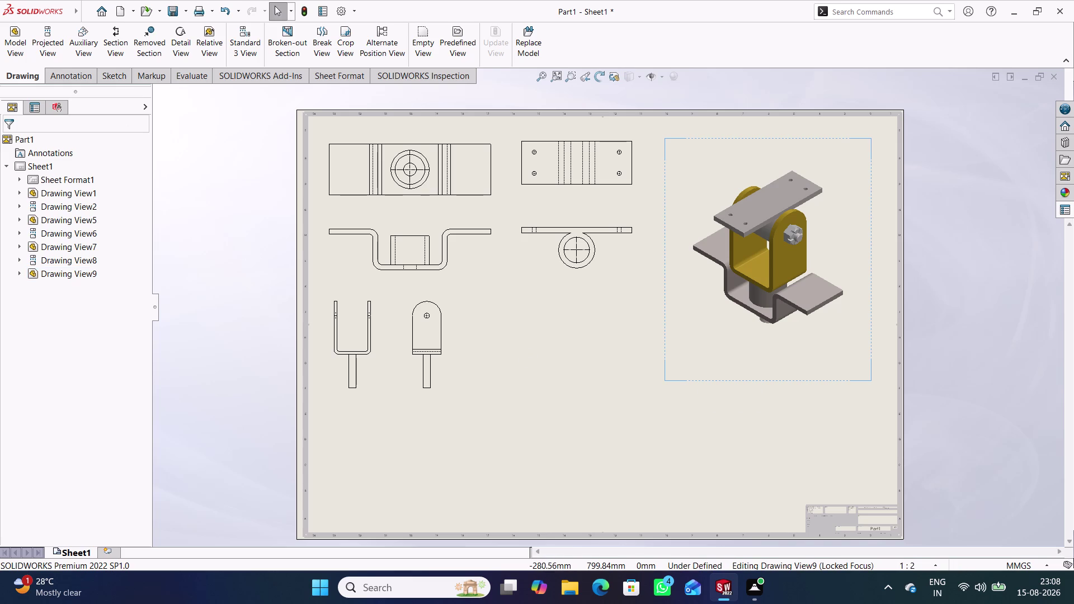
click(17, 52)
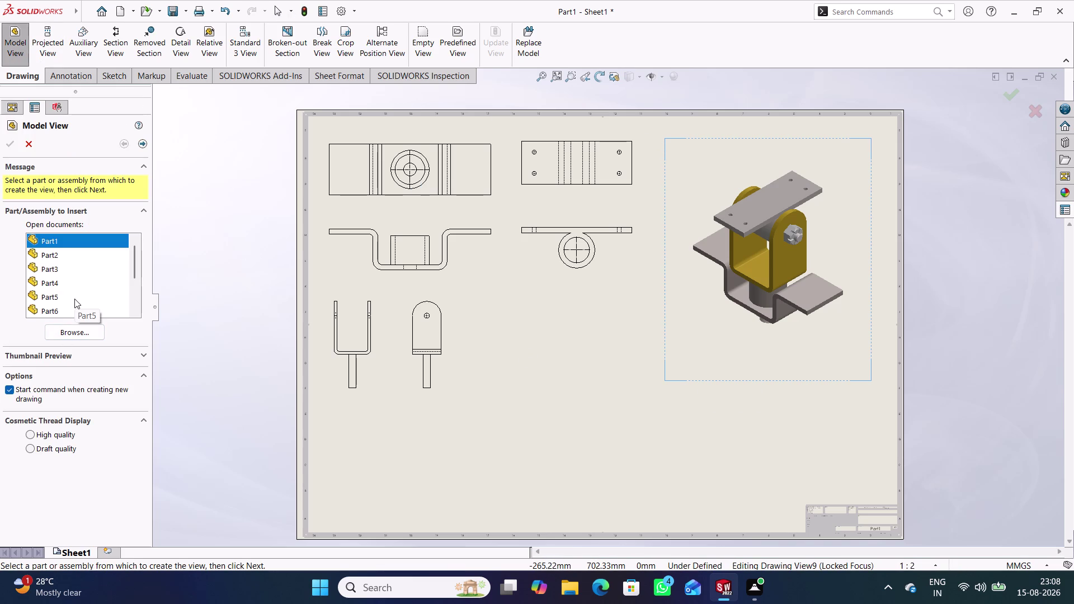
Place a front view of the next part beside the fork views, without projected views.
click(49, 281)
double_click(50, 280)
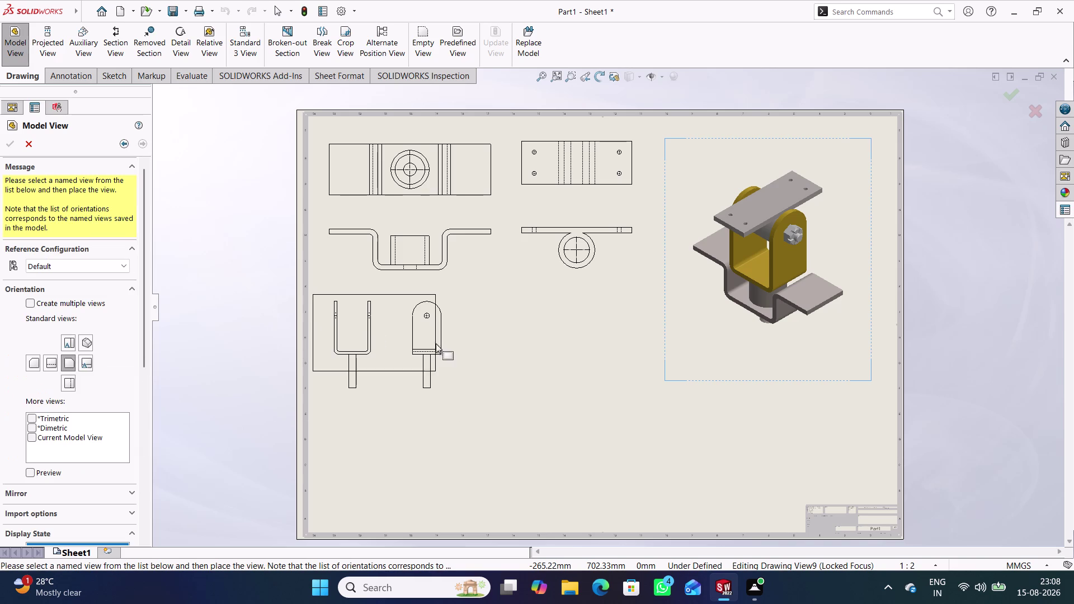
click(531, 344)
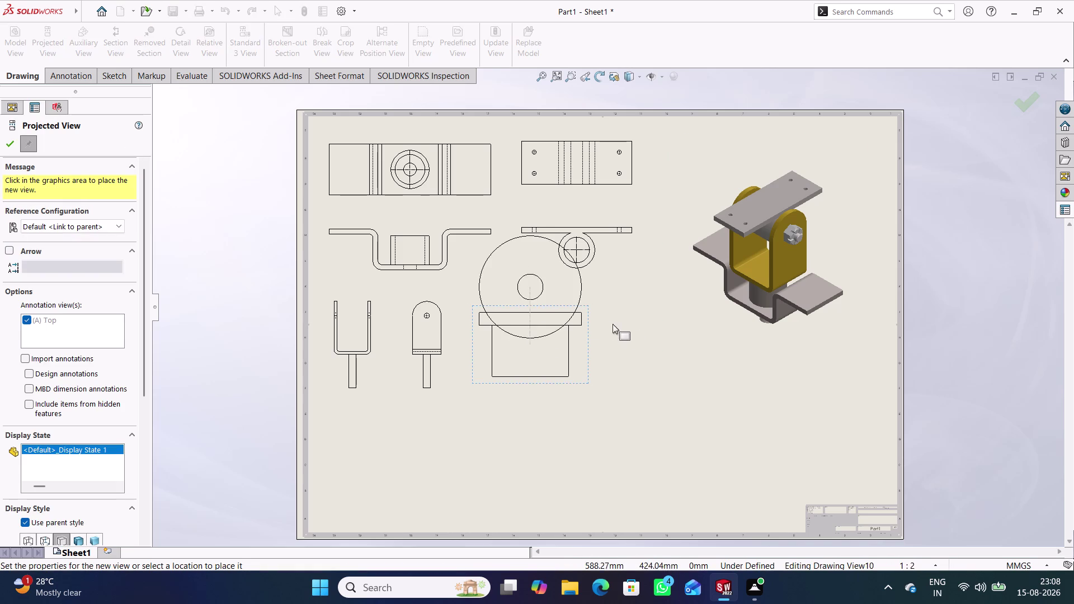
click(14, 146)
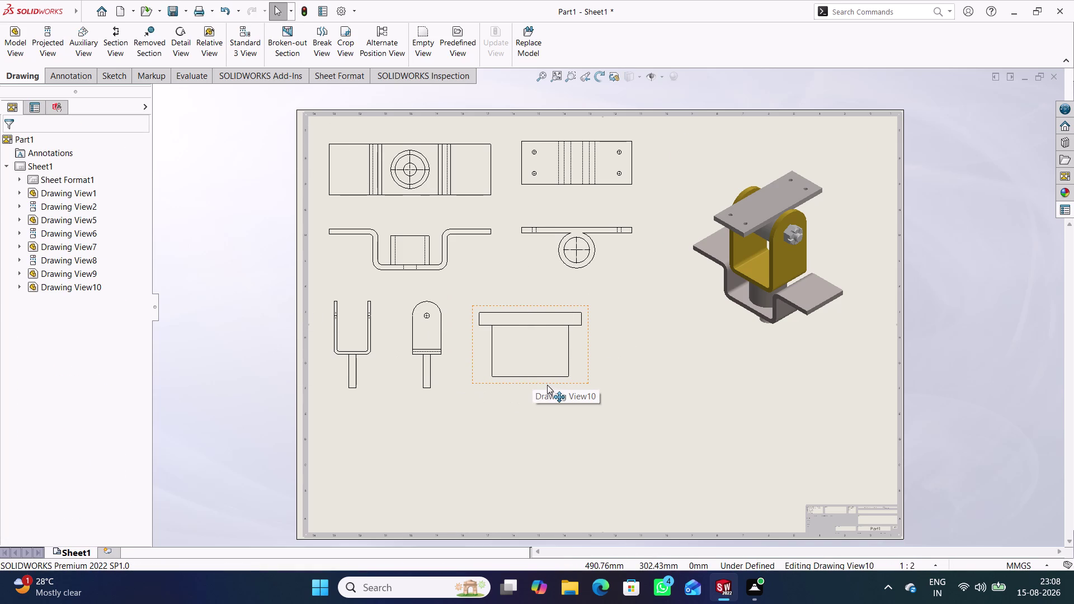
Turn on hidden lines visible in the new part view.
double_click(547, 385)
scroll(down, 3)
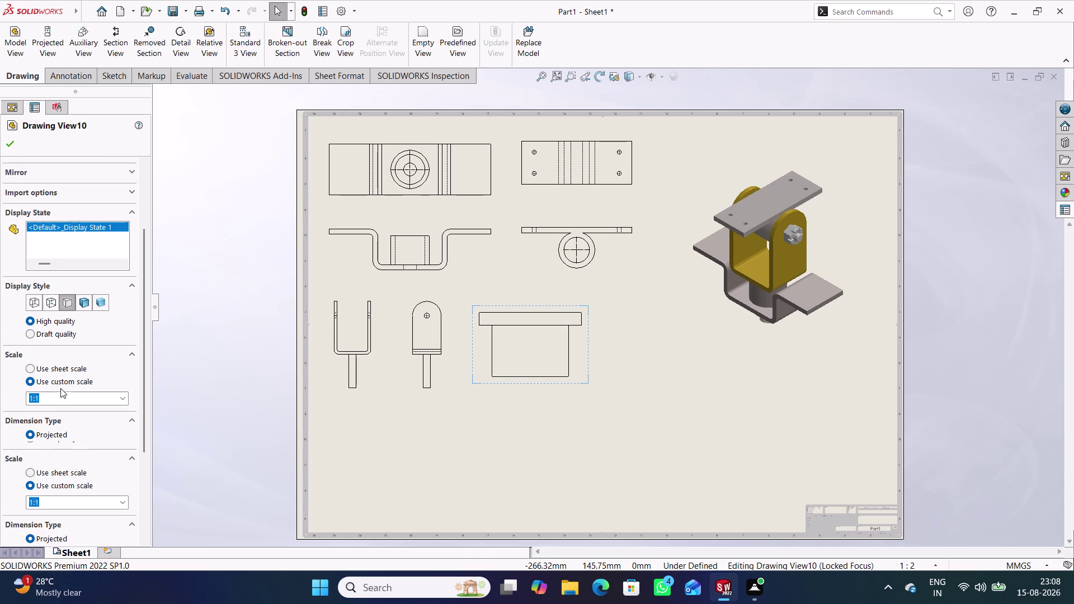
scroll(down, 3)
click(51, 297)
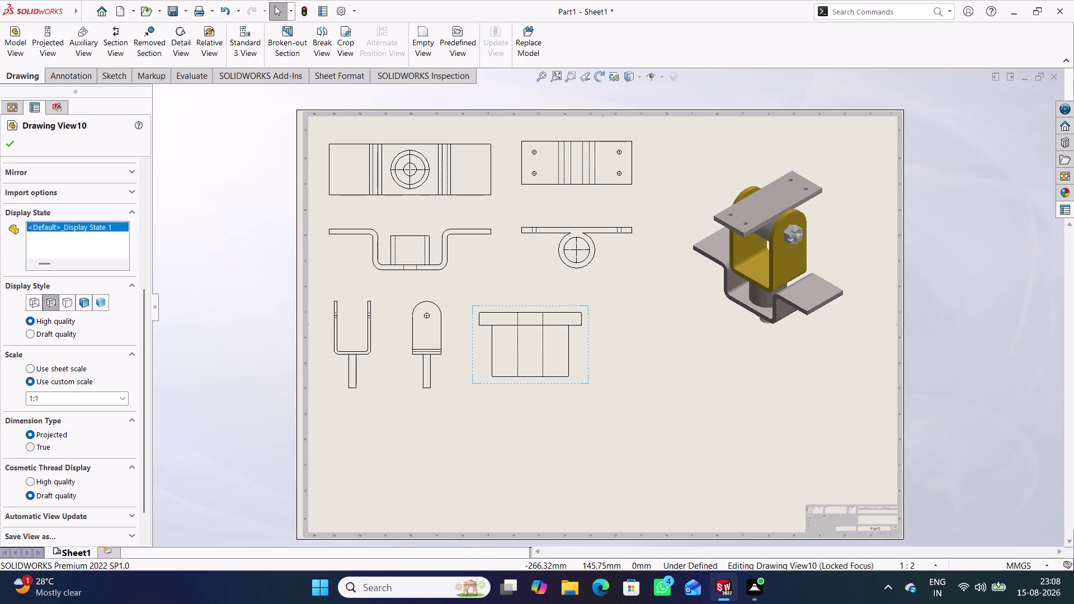
click(7, 144)
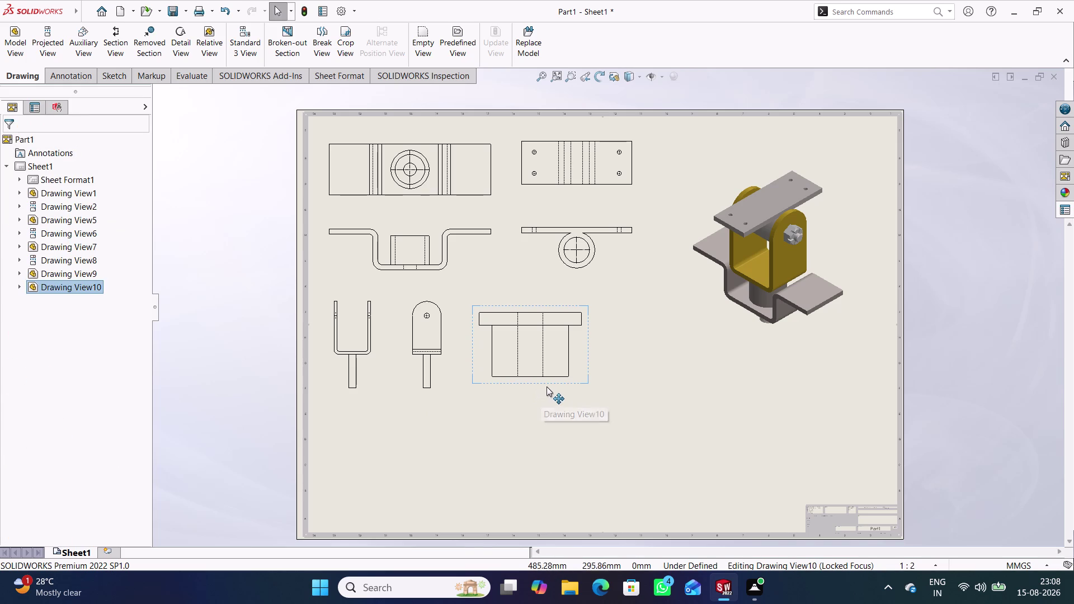
click(126, 50)
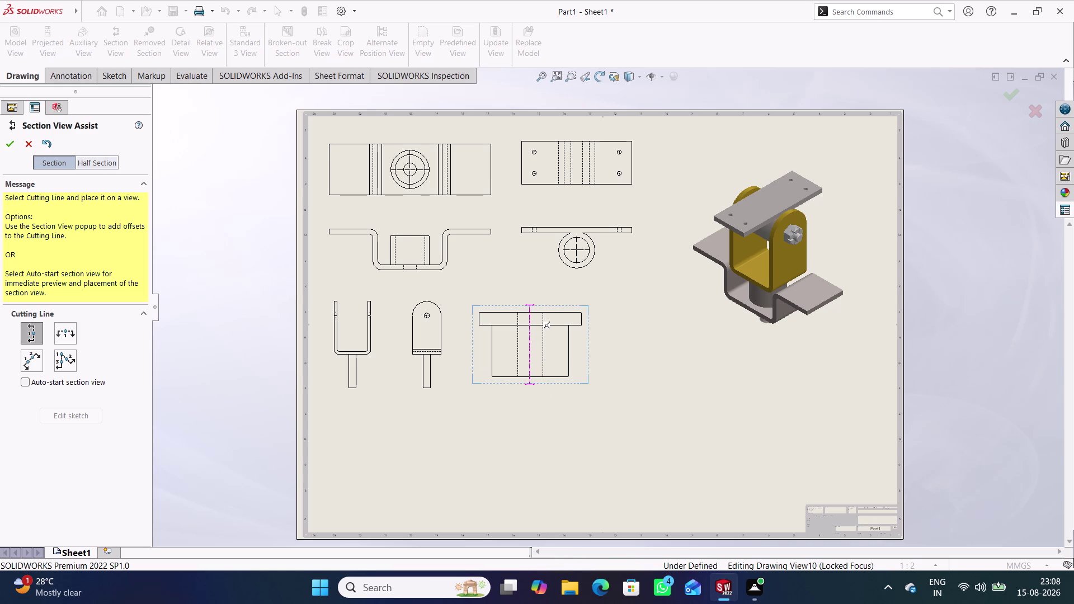
Create section view A-A from a vertical cut through the part view's center.
click(529, 377)
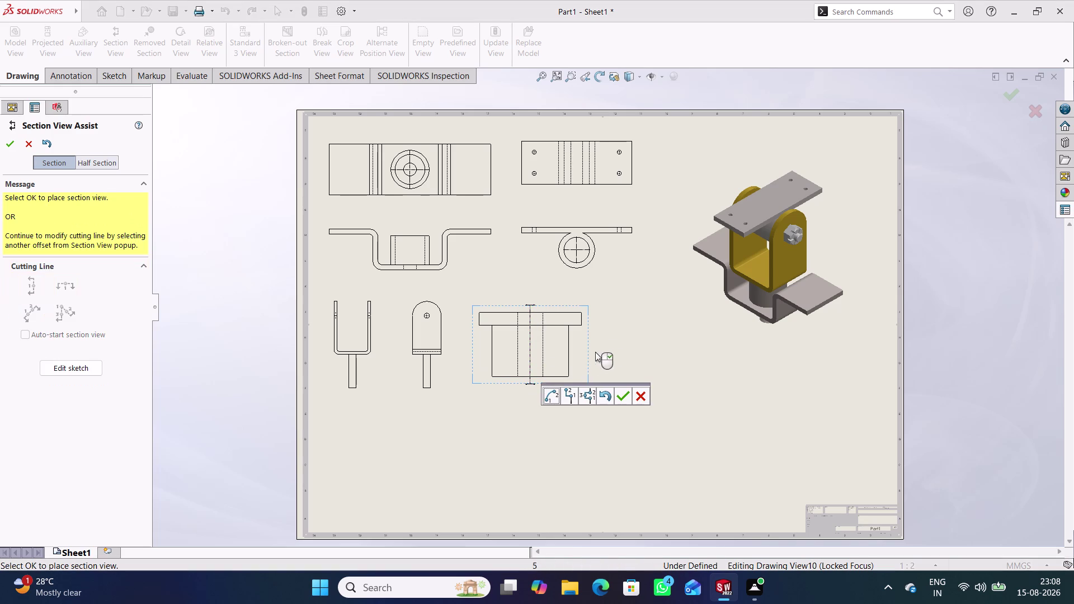
click(625, 397)
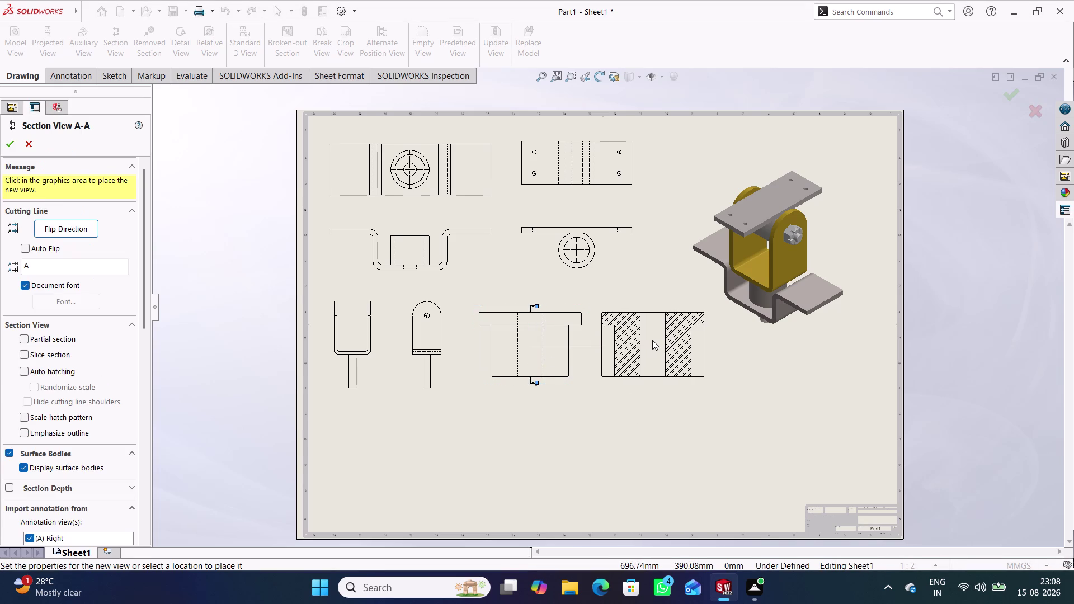
click(652, 340)
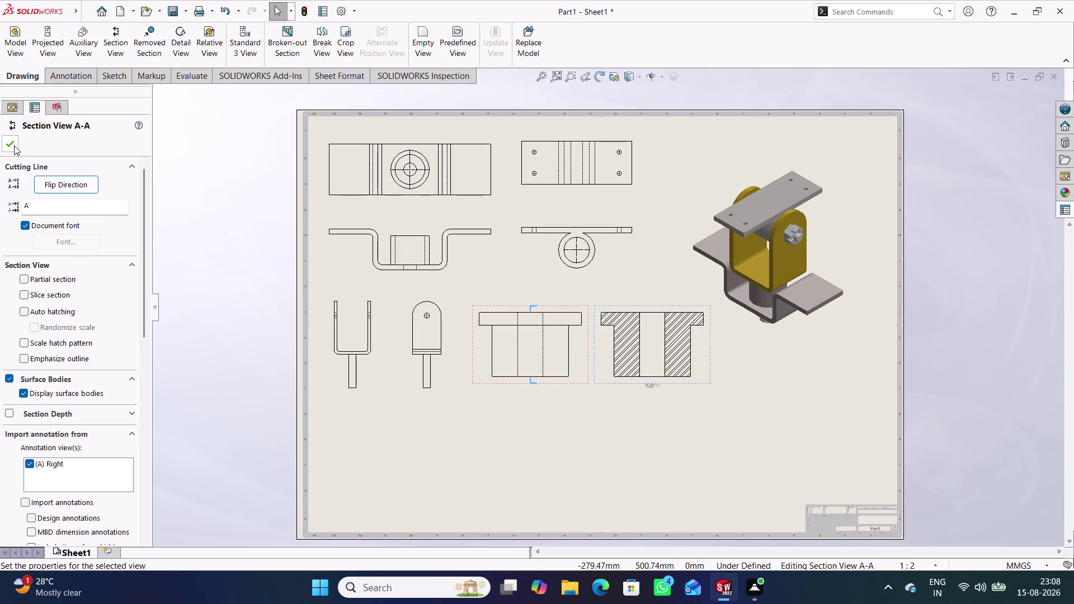
click(14, 145)
Reduce the section's parent view to a 1:2 scale.
click(234, 315)
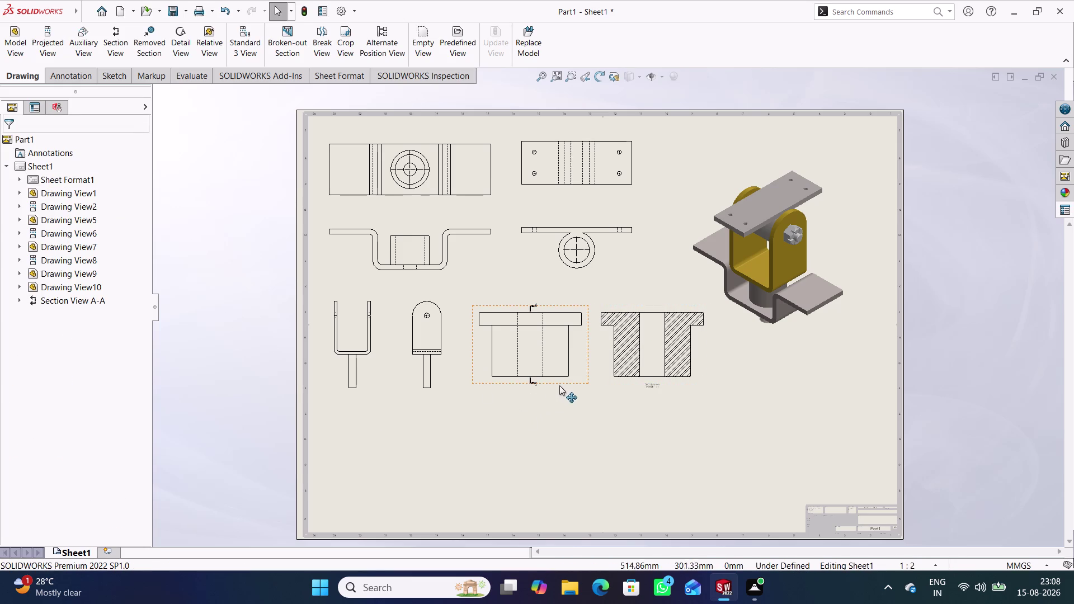
double_click(559, 385)
scroll(down, 3)
scroll(down, 3)
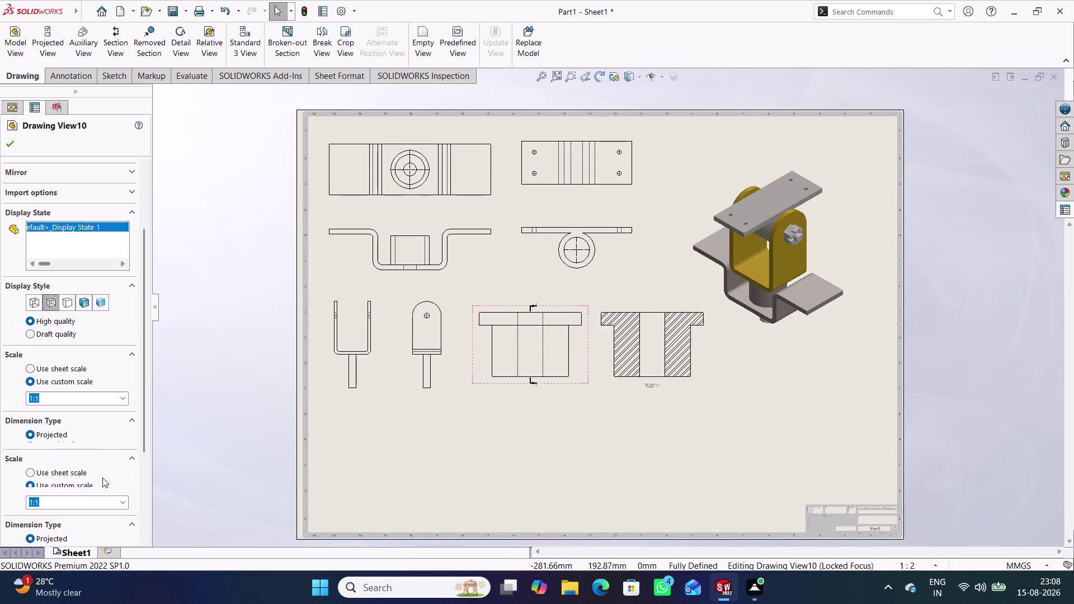
click(124, 396)
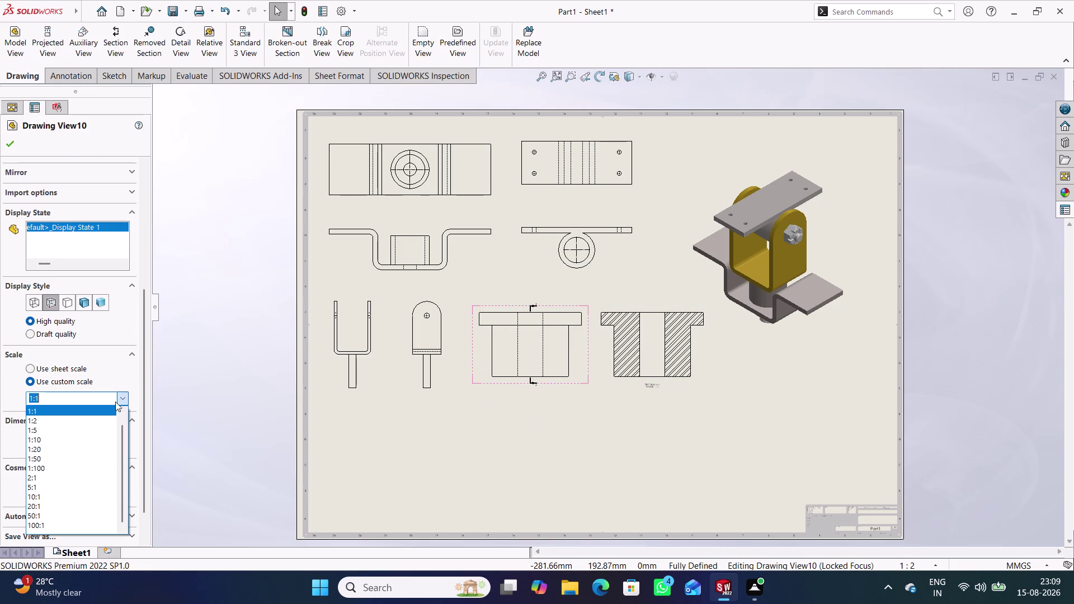
click(104, 418)
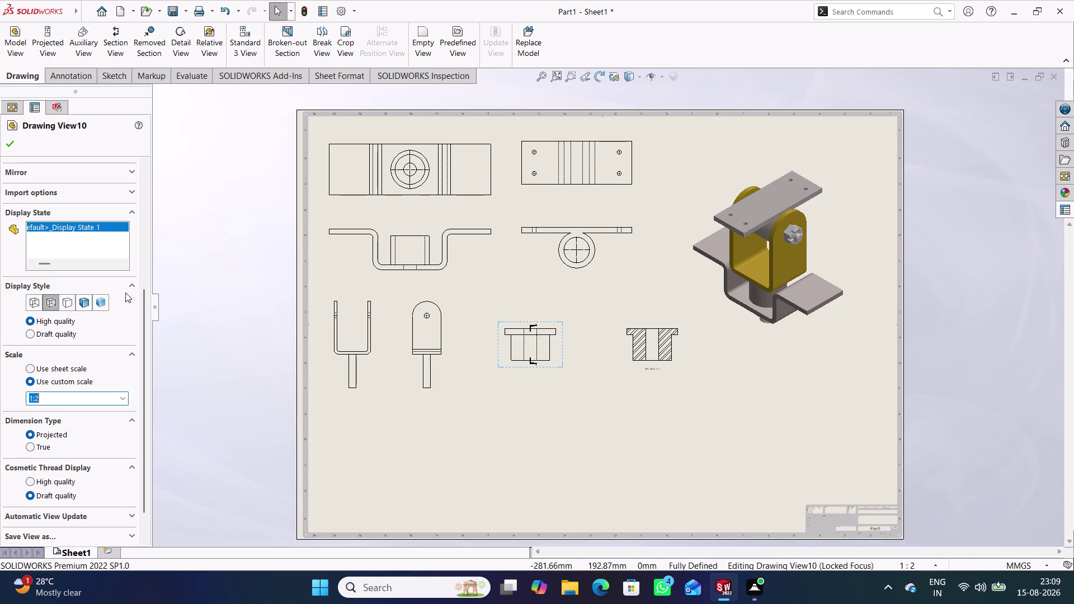
click(17, 147)
Drag the parent and section views into line beside the fork views.
click(286, 368)
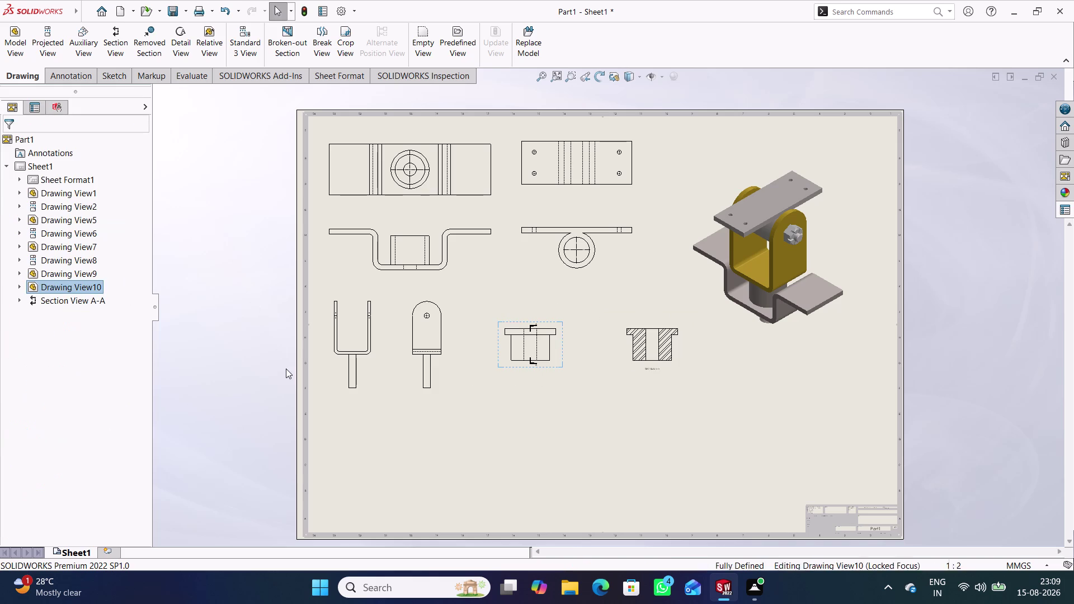
drag(563, 359, 535, 334)
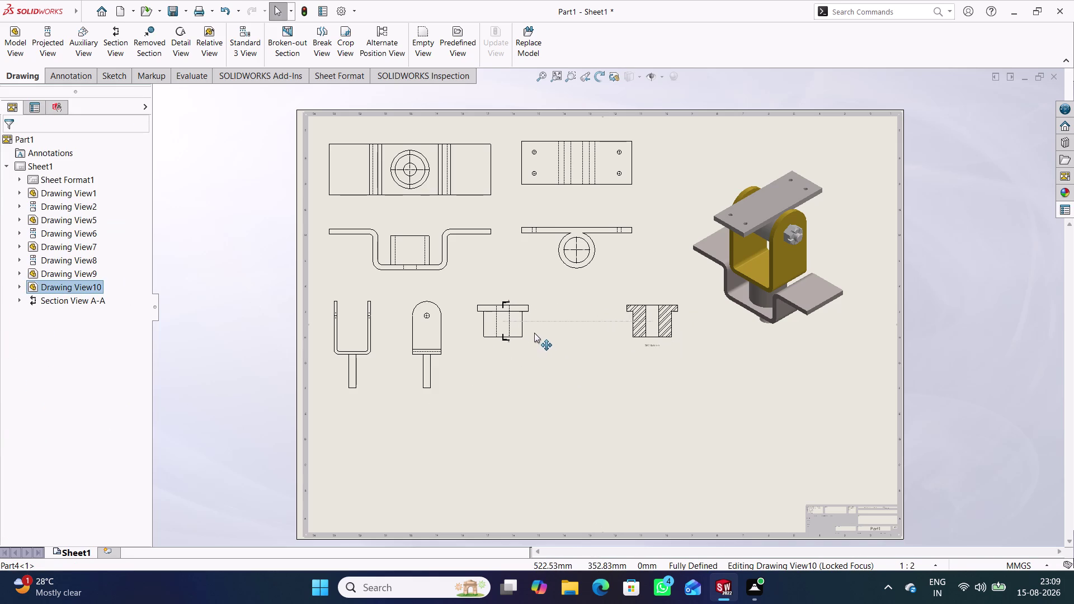
drag(534, 334, 533, 333)
drag(627, 342, 579, 337)
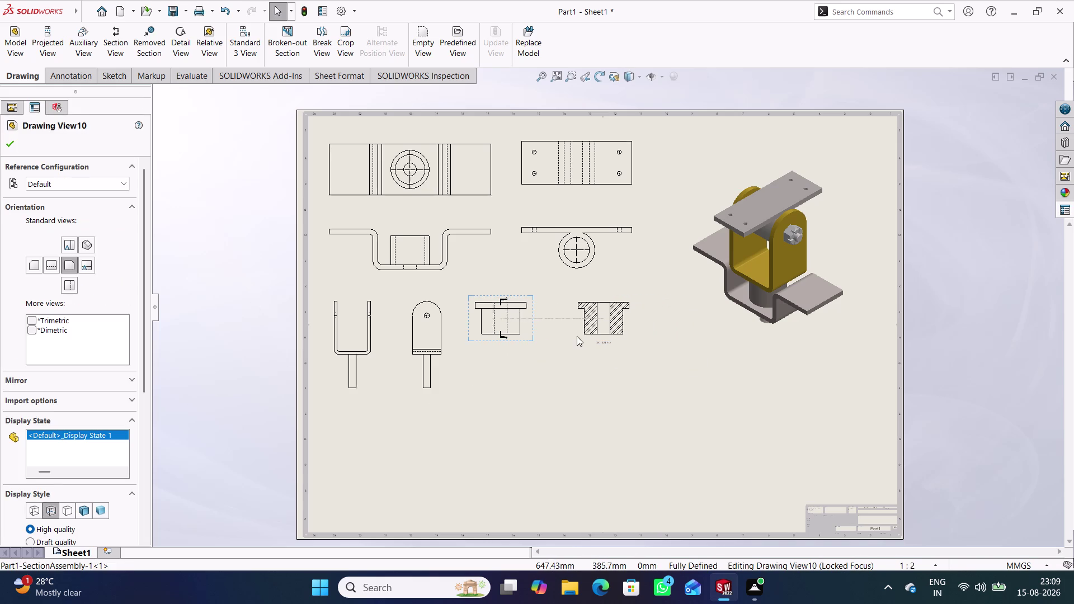
drag(580, 337, 568, 340)
click(252, 311)
scroll(up, 3)
scroll(down, 3)
scroll(down, 3)
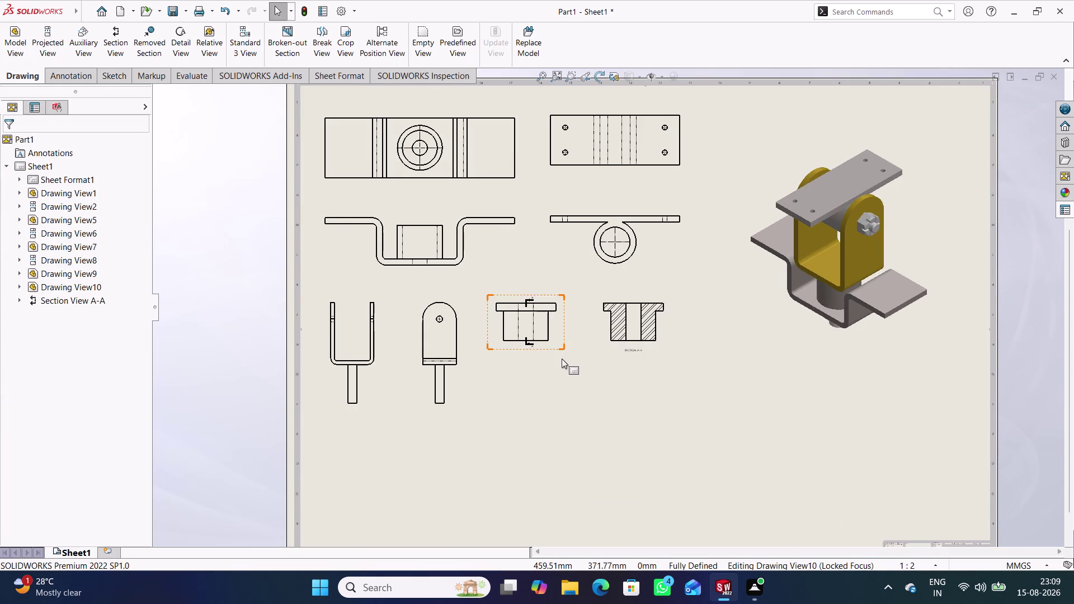
Place the hex nut's front view near the sheet bottom with its projected top view above.
click(404, 450)
click(18, 49)
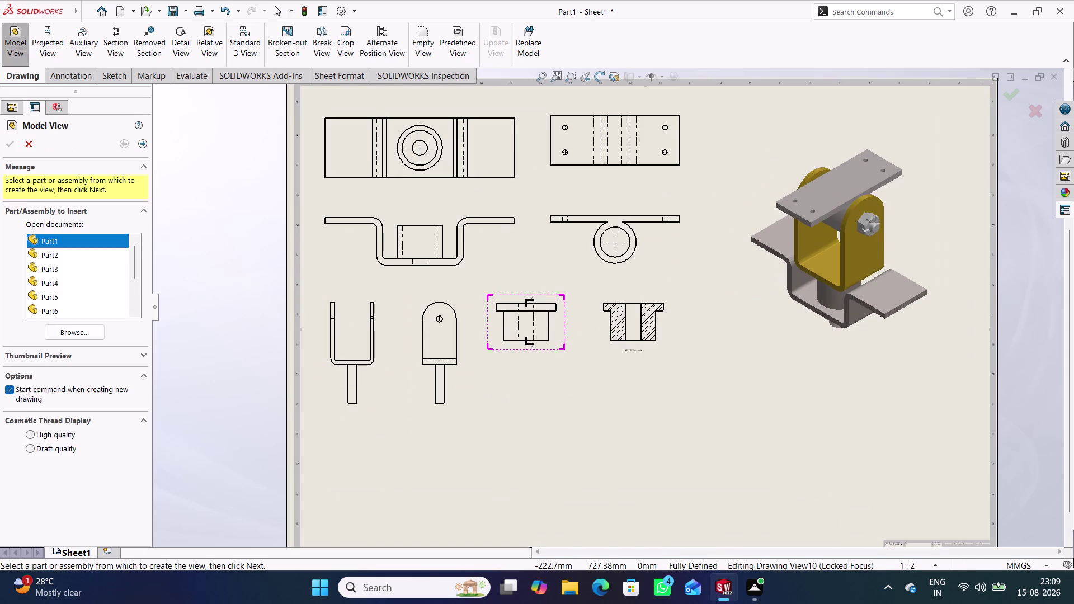
scroll(down, 3)
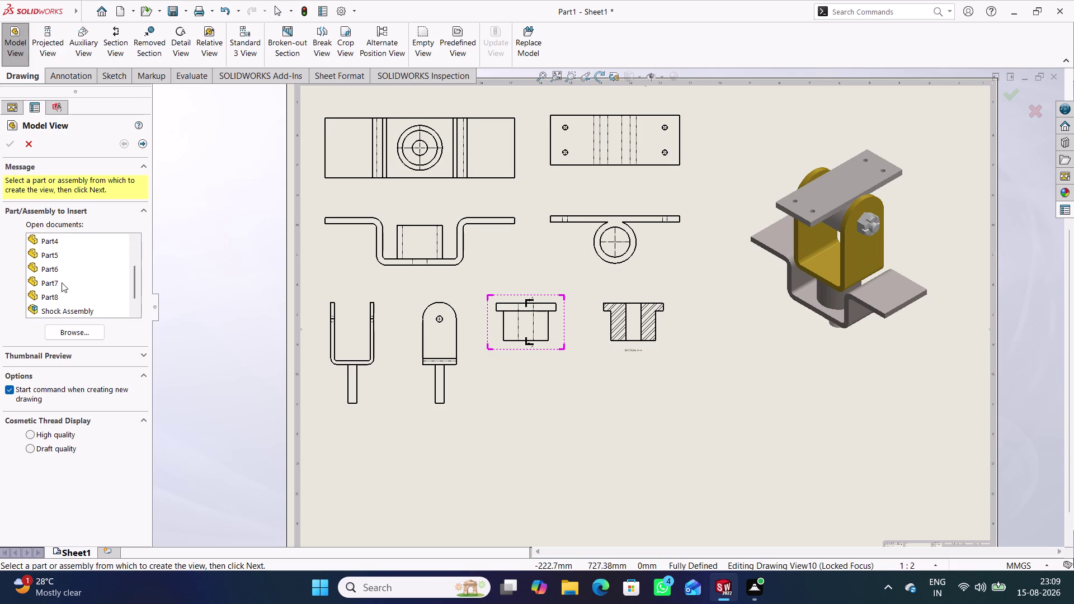
click(55, 254)
double_click(54, 255)
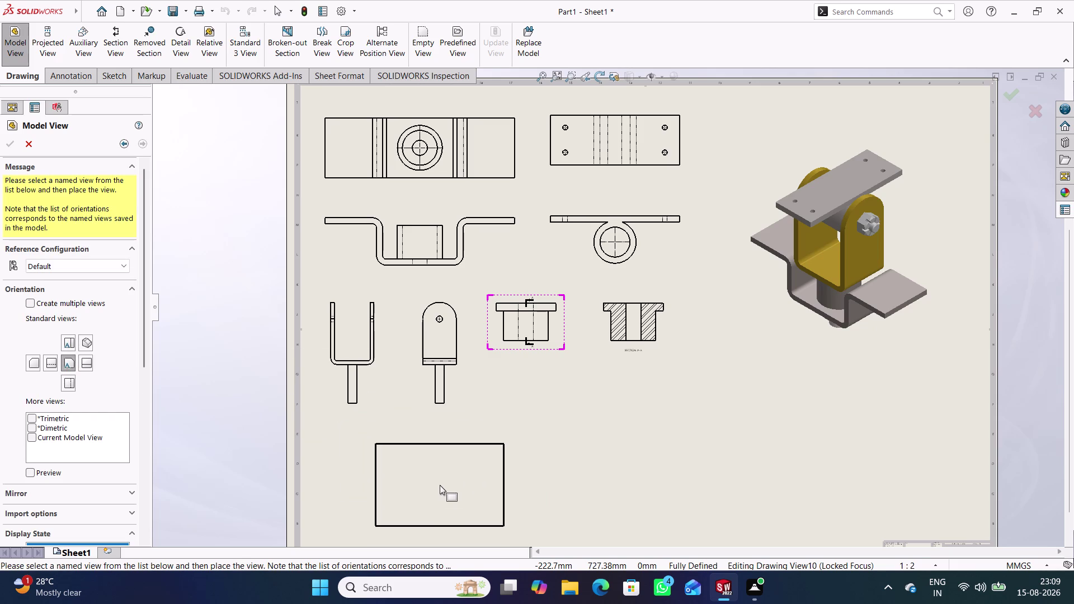
middle_drag(439, 485, 437, 420)
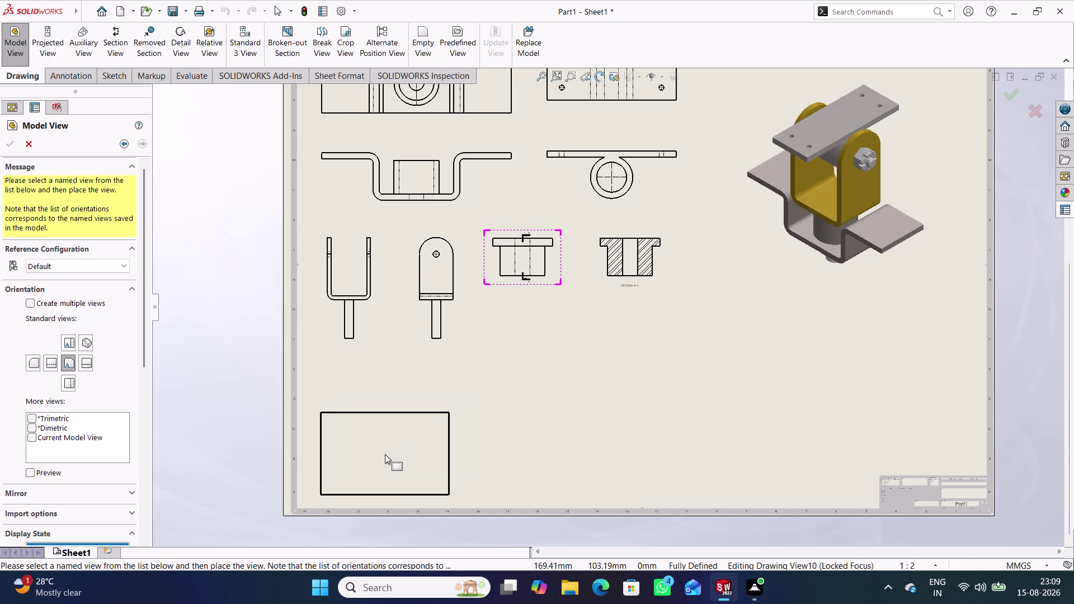
click(382, 455)
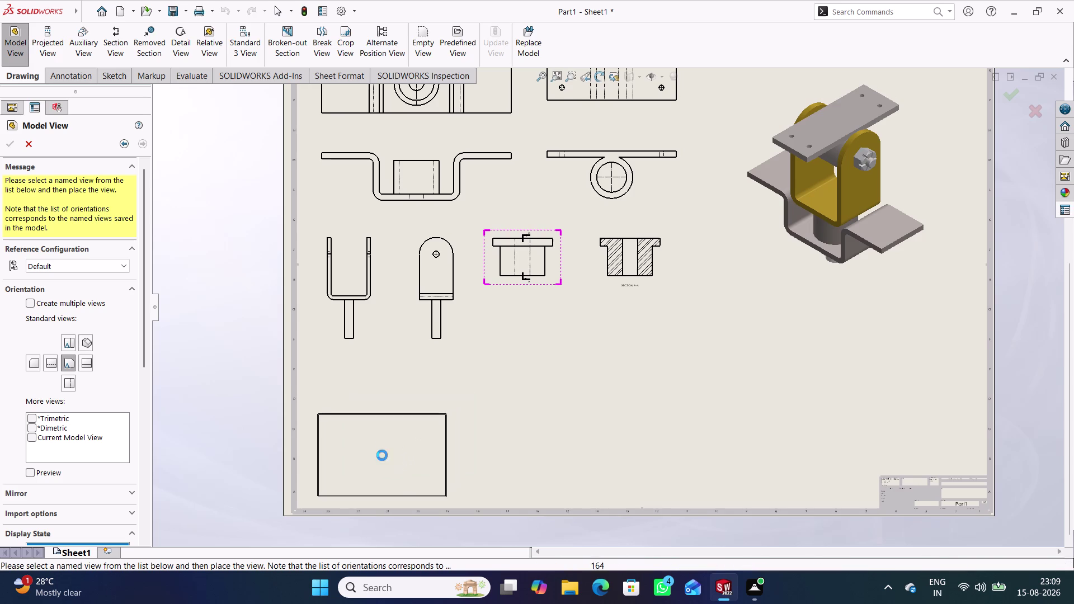
click(395, 363)
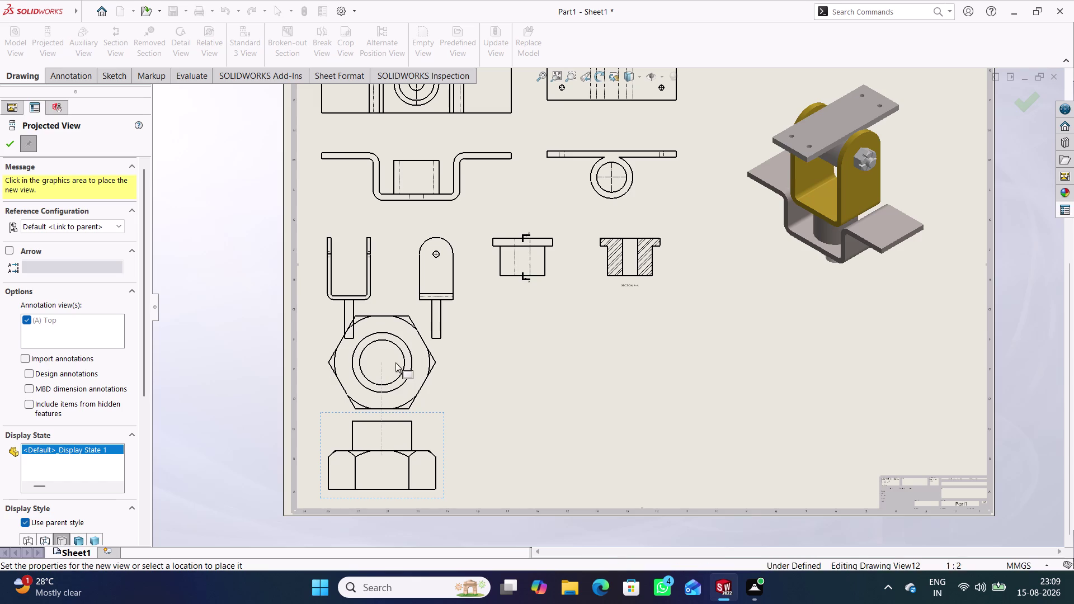
click(12, 147)
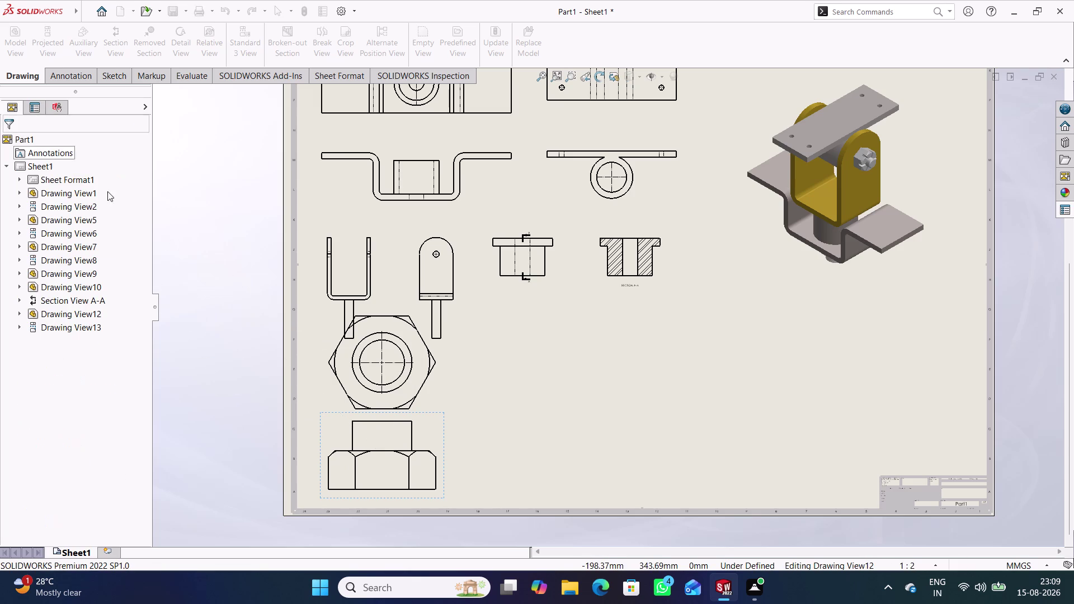
Show hidden edges and set the nut views to a 1:2 scale.
double_click(447, 481)
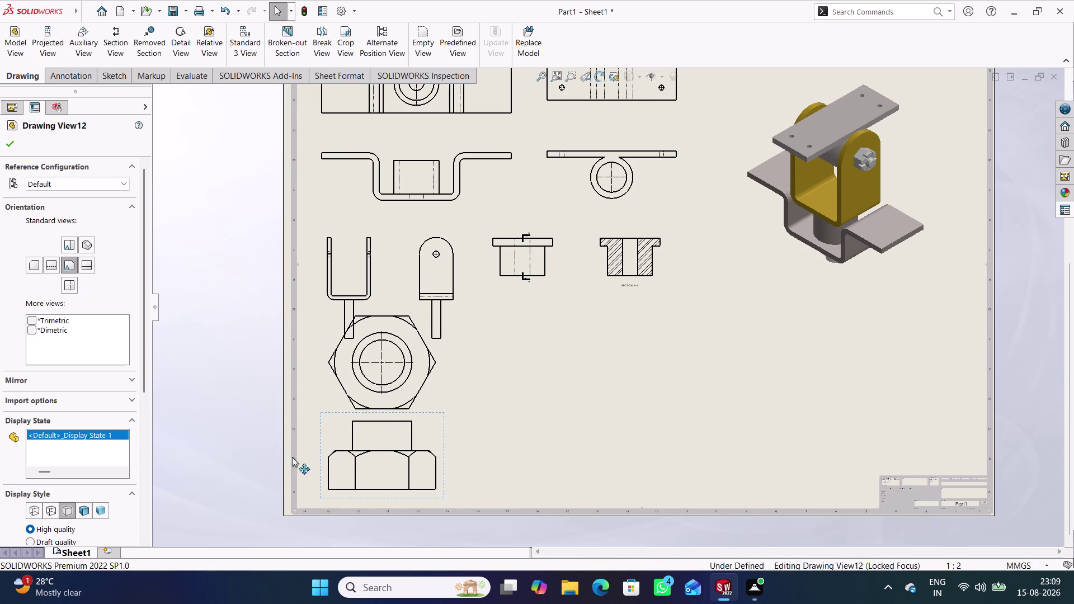
scroll(down, 3)
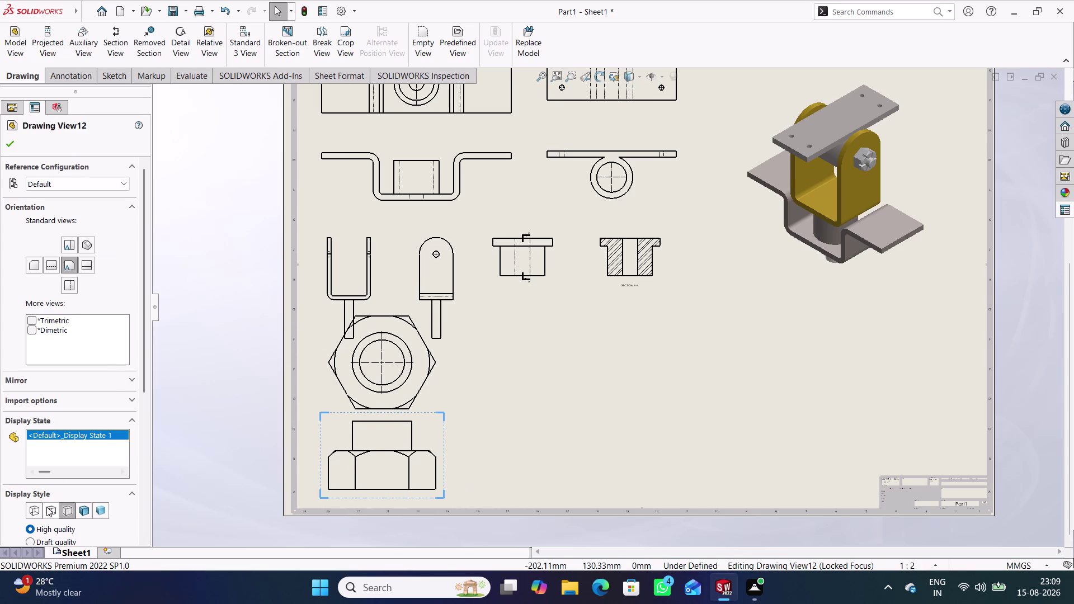
click(50, 513)
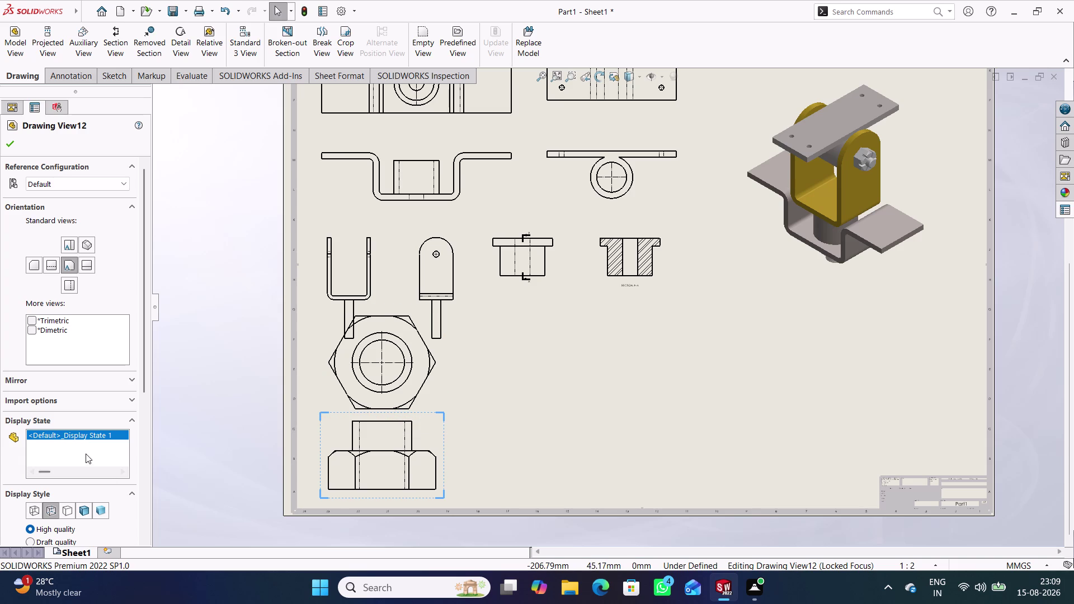
scroll(down, 3)
scroll(down, 3)
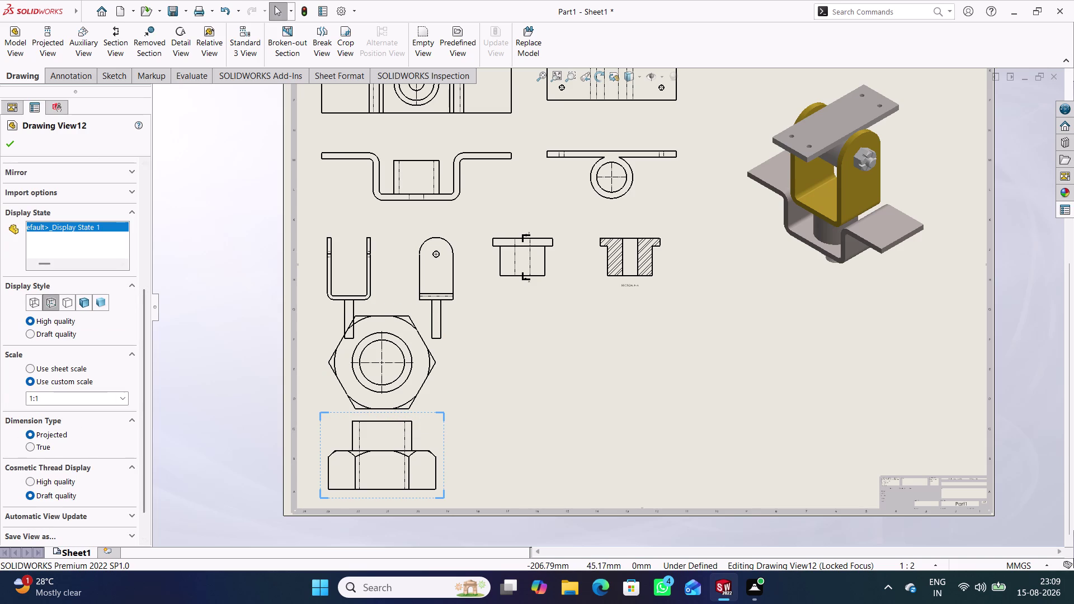
click(122, 397)
click(53, 423)
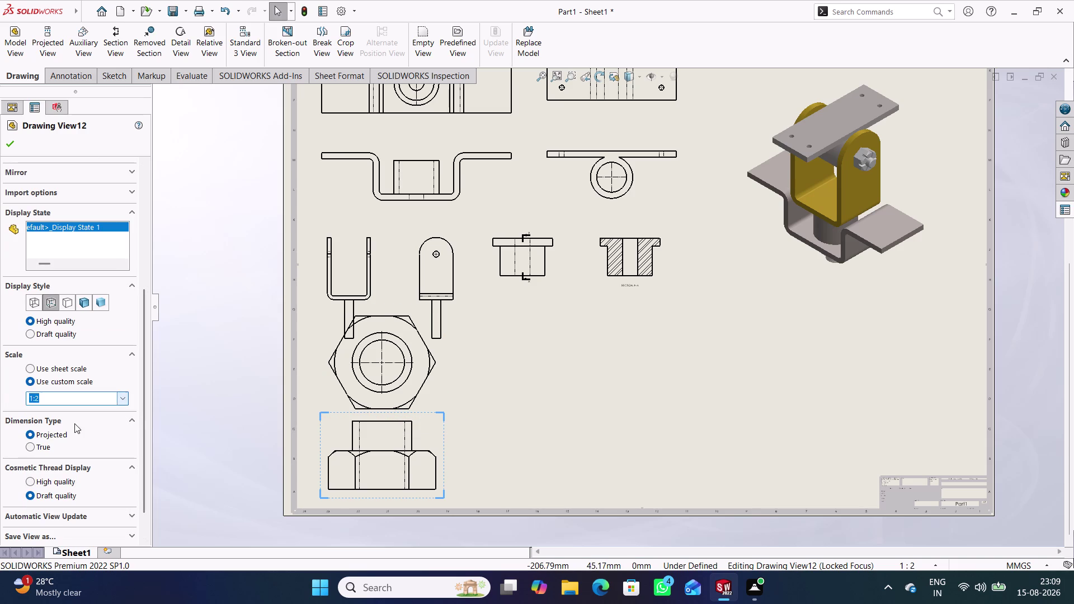
click(11, 140)
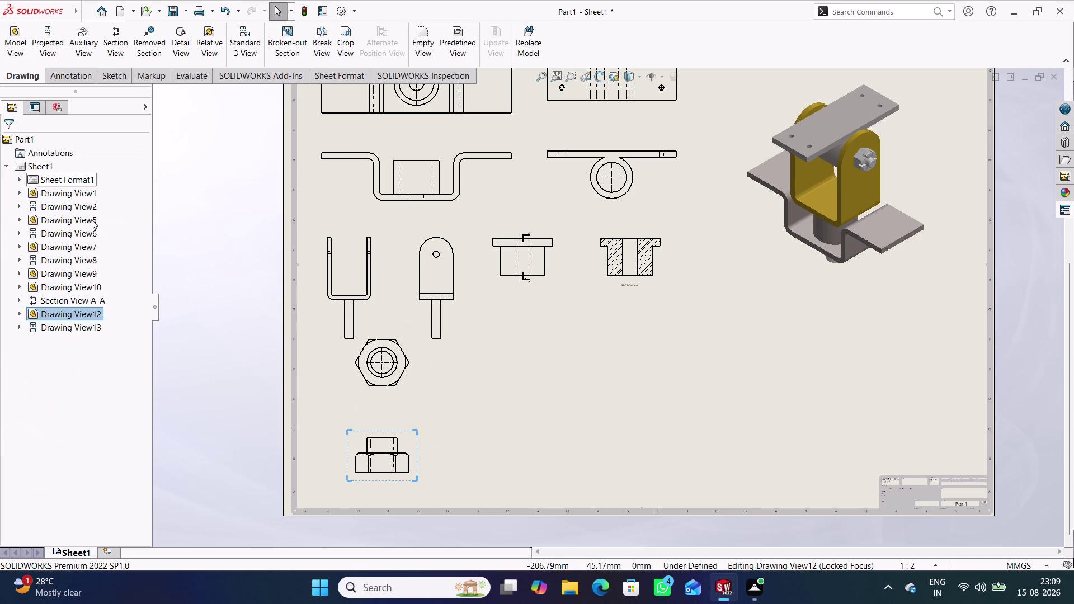
Move the nut views into place at the sheet's lower left.
drag(407, 393, 401, 417)
click(217, 444)
drag(351, 432, 342, 432)
click(250, 428)
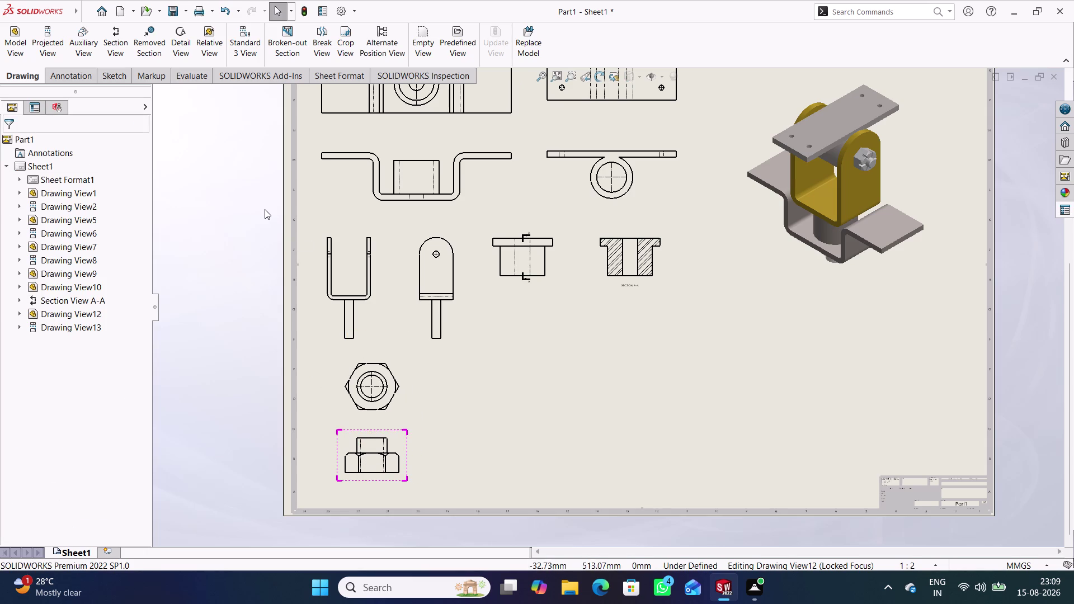
click(14, 50)
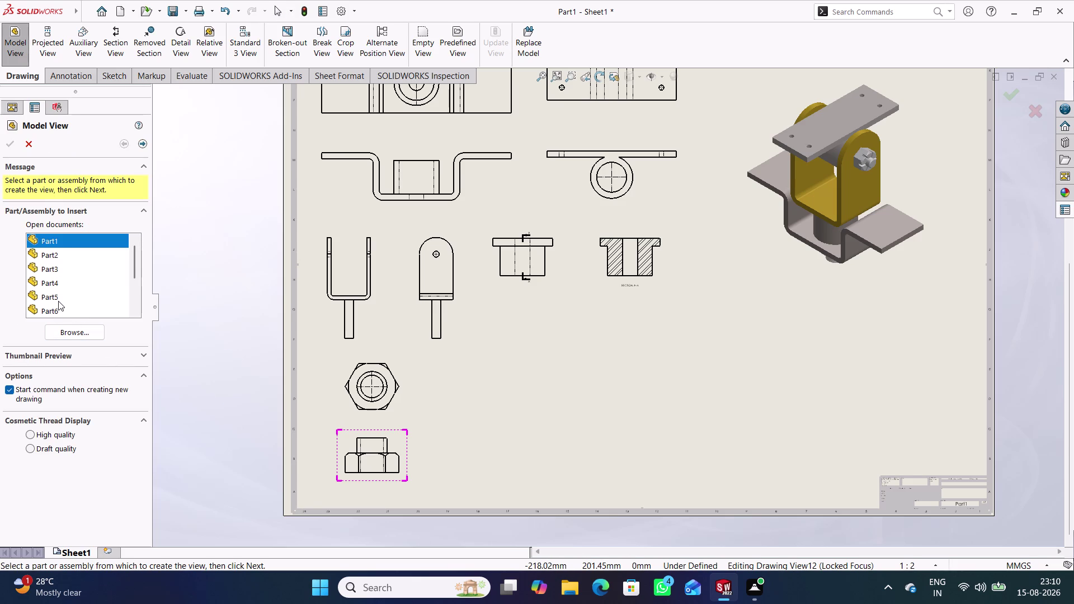
Place the washer's edge view beside the nut and its circular face view below.
scroll(down, 3)
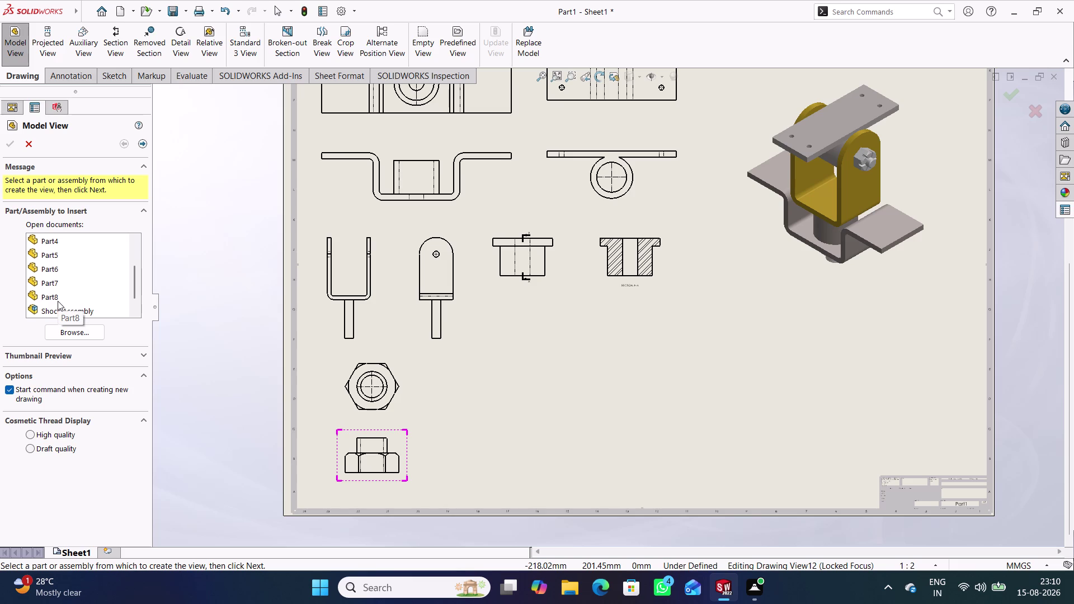
double_click(60, 267)
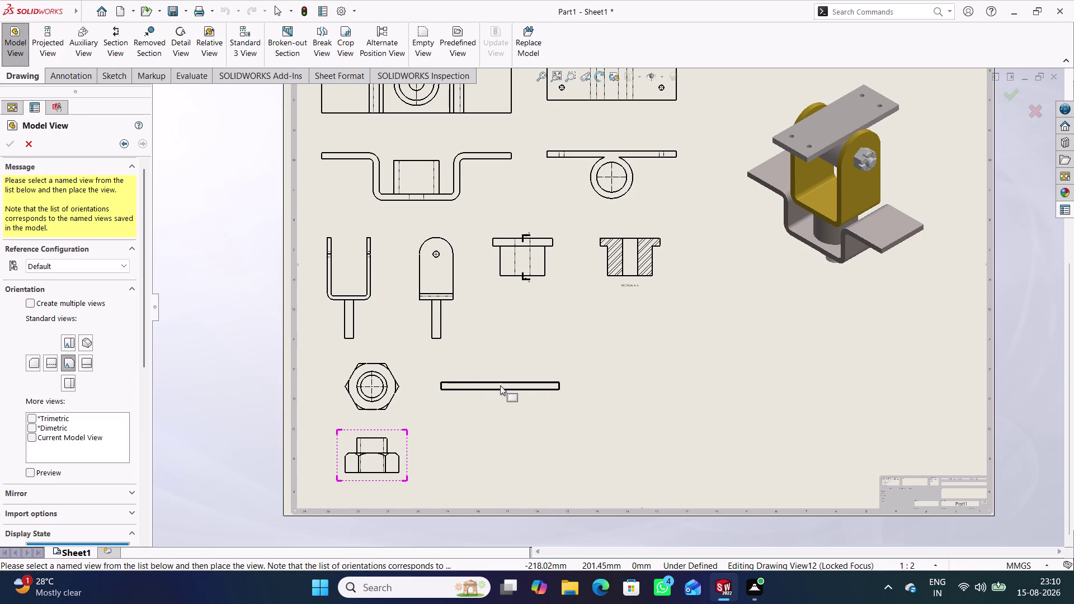
click(497, 386)
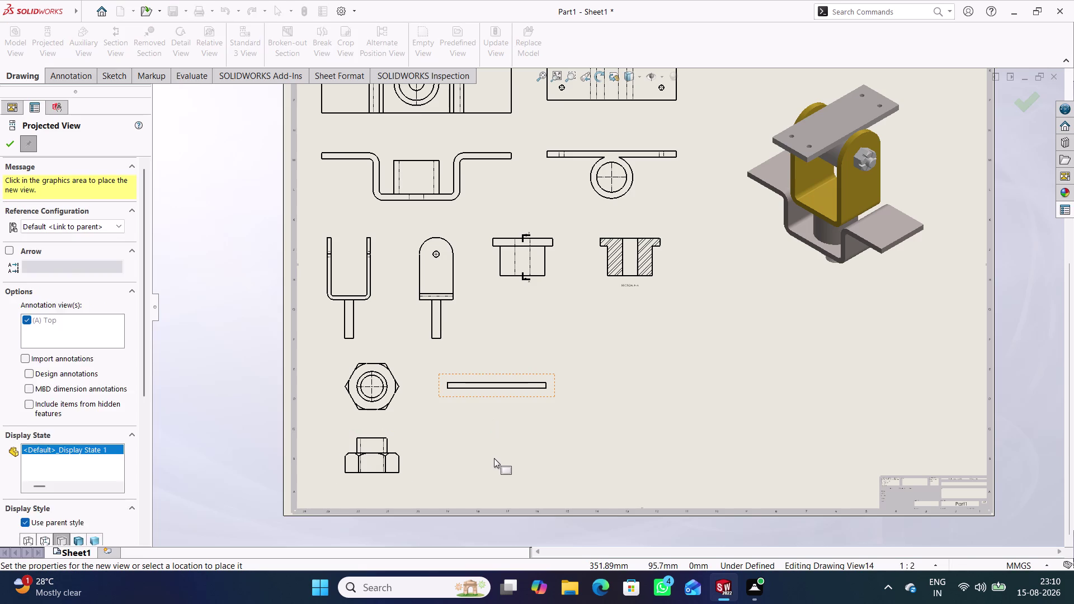
click(494, 456)
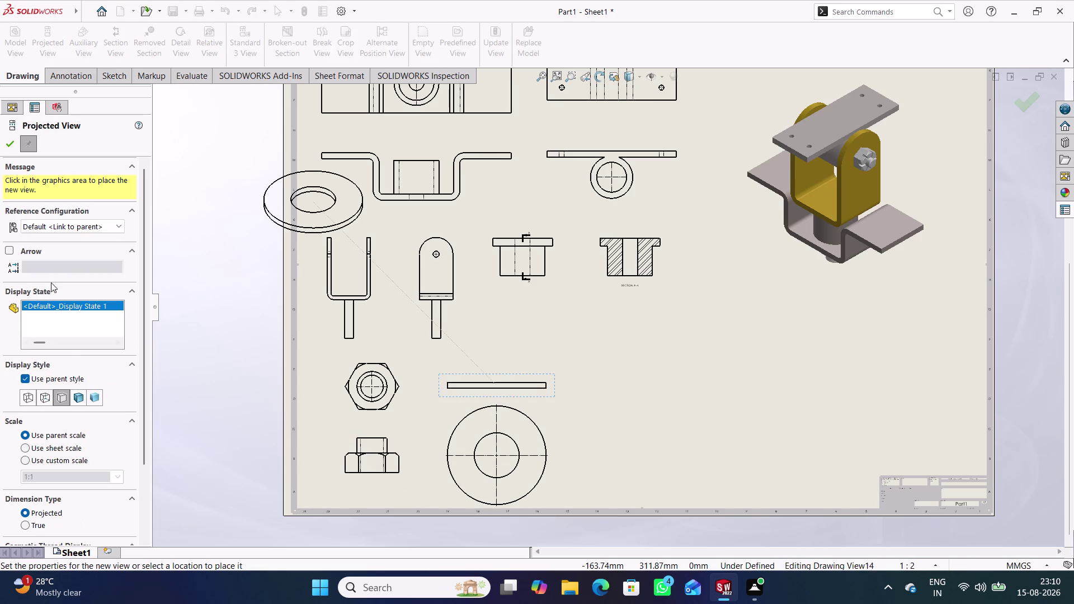
click(6, 142)
double_click(553, 387)
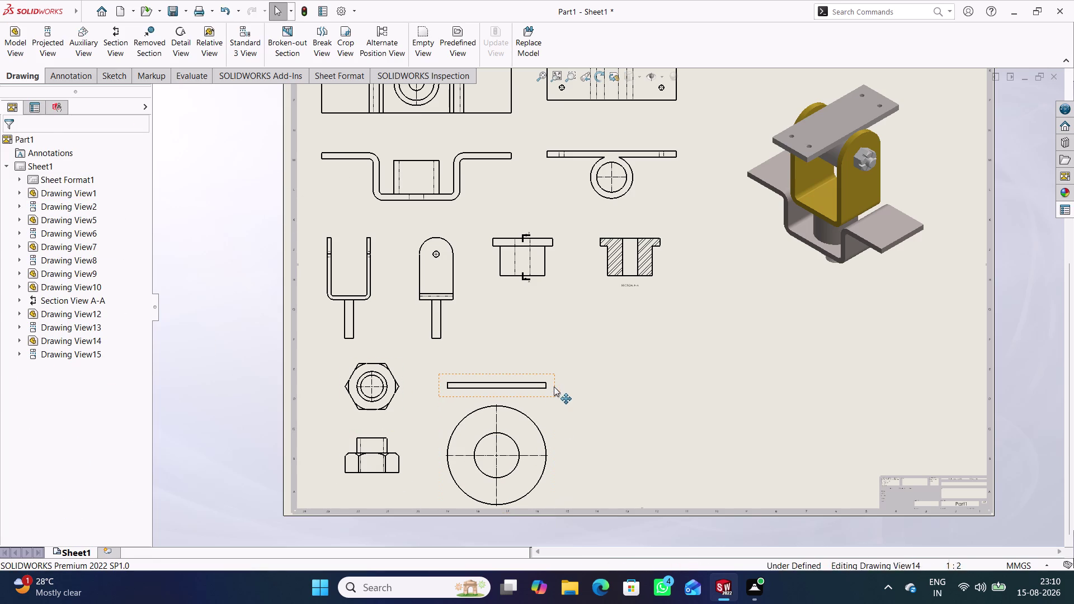
scroll(down, 3)
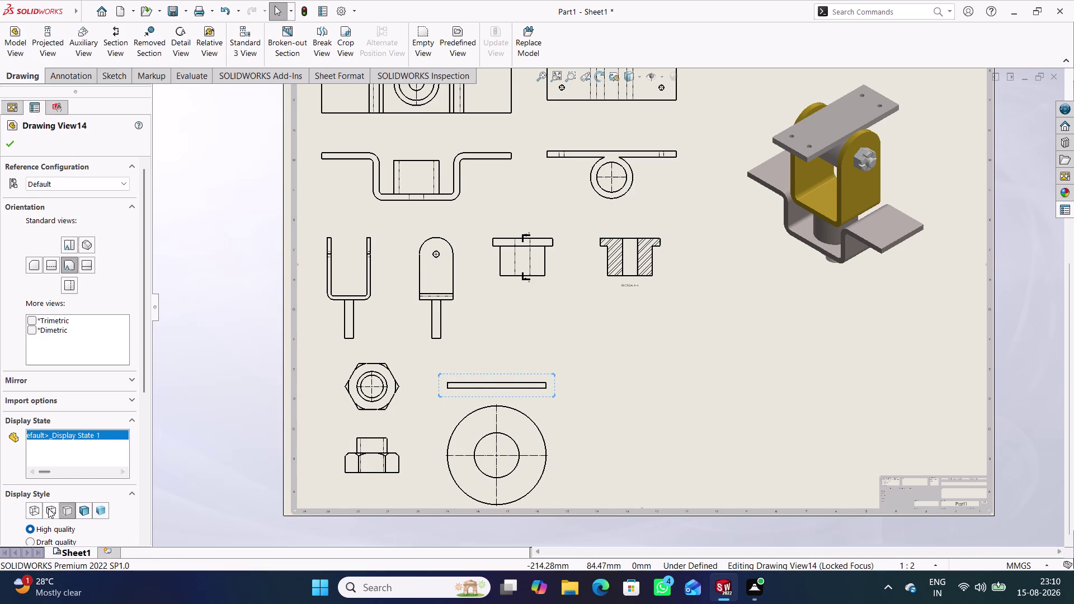
Switch the washer's Drawing View14 to a smaller preset custom scale.
click(49, 510)
scroll(down, 3)
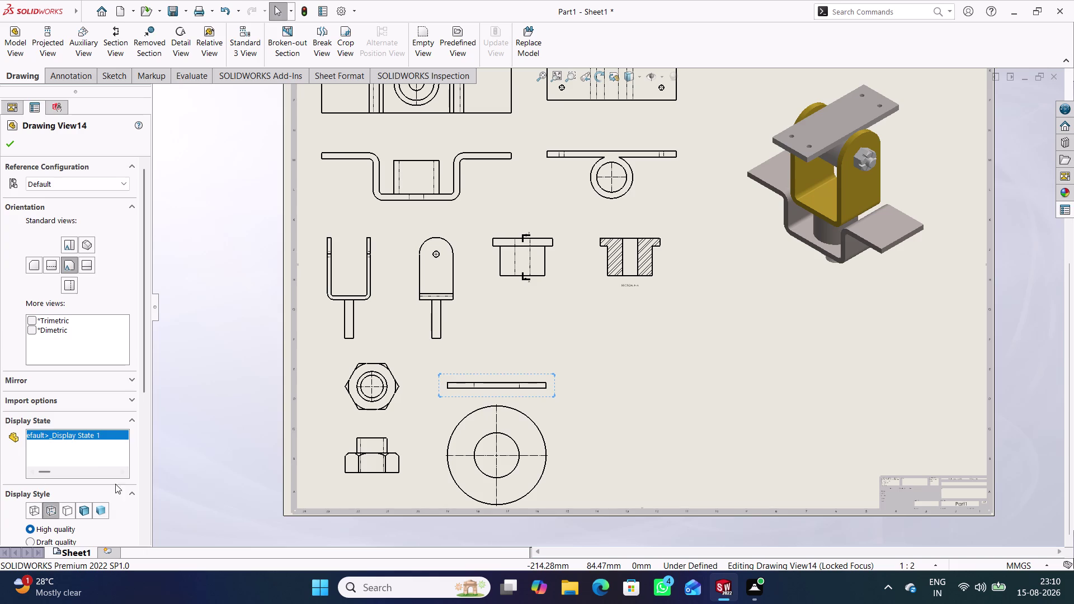
scroll(down, 3)
click(123, 500)
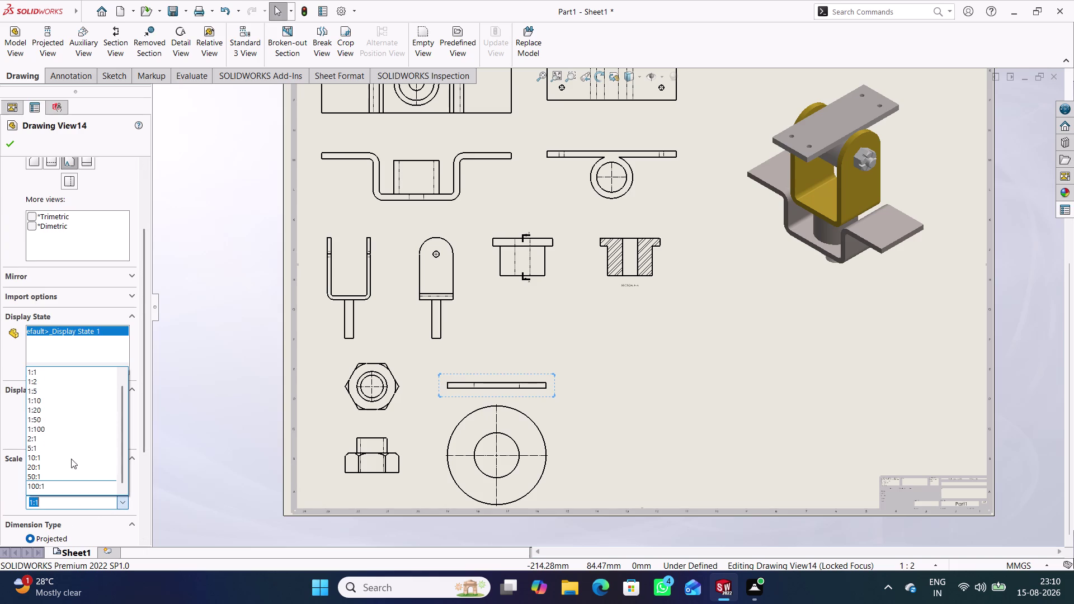
click(55, 383)
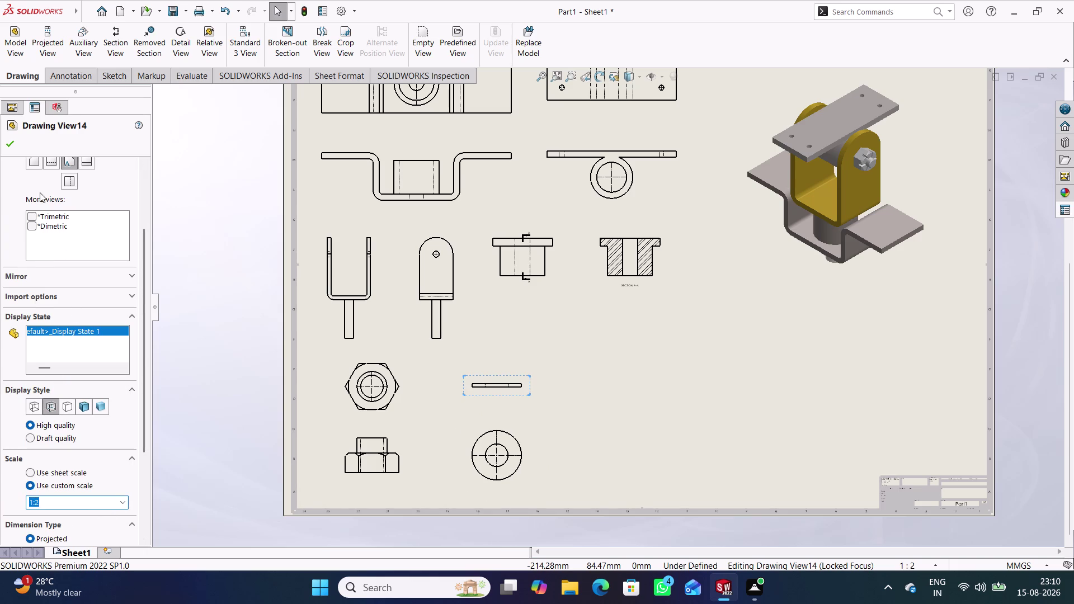
Shift the washer views slightly left, beside the nut views.
click(12, 143)
drag(476, 399, 444, 392)
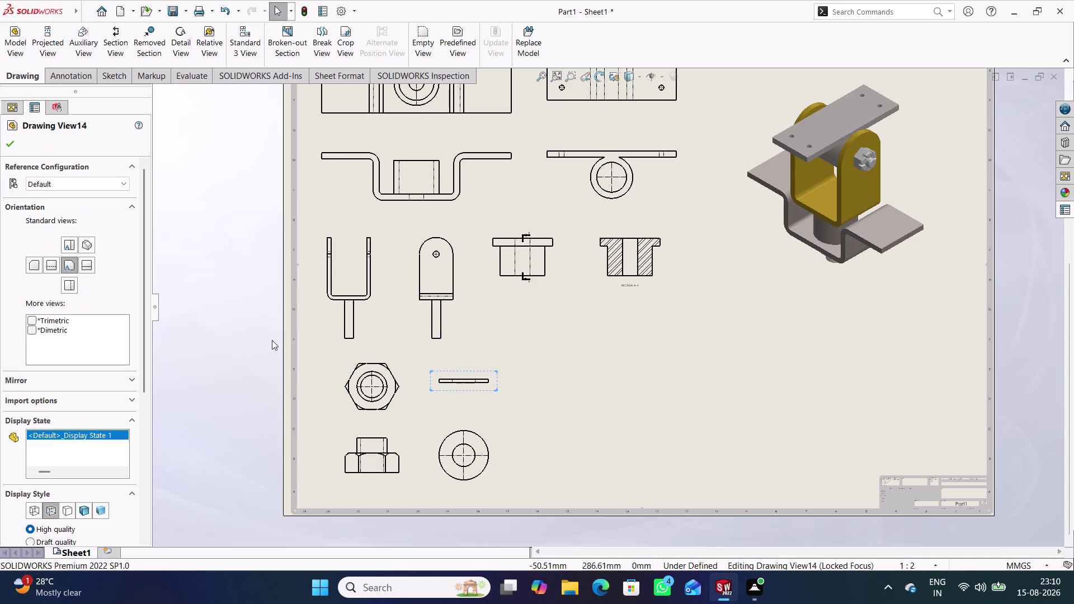
click(267, 338)
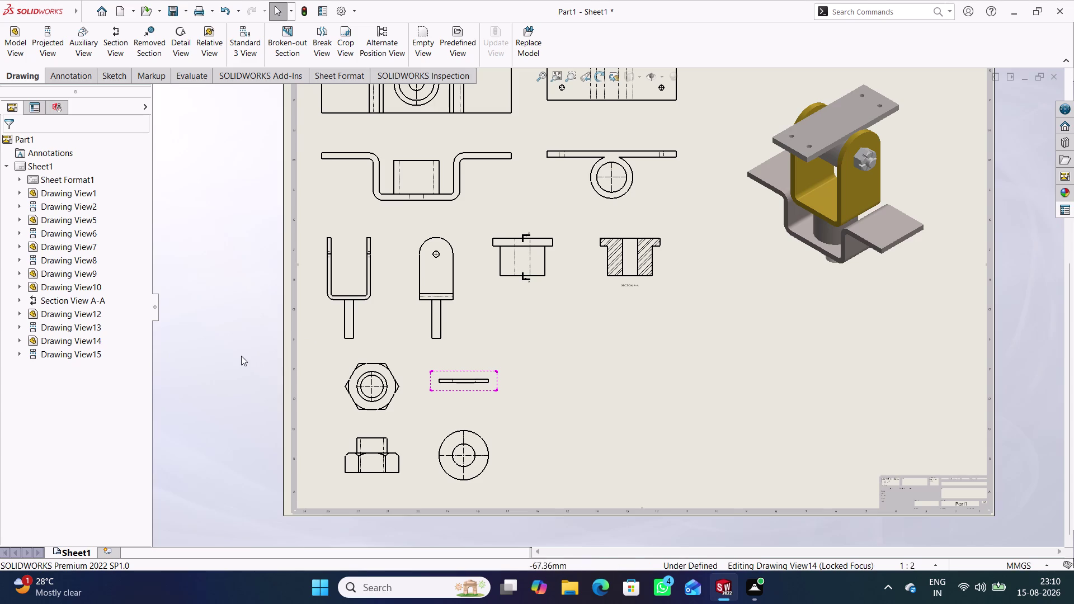
click(32, 47)
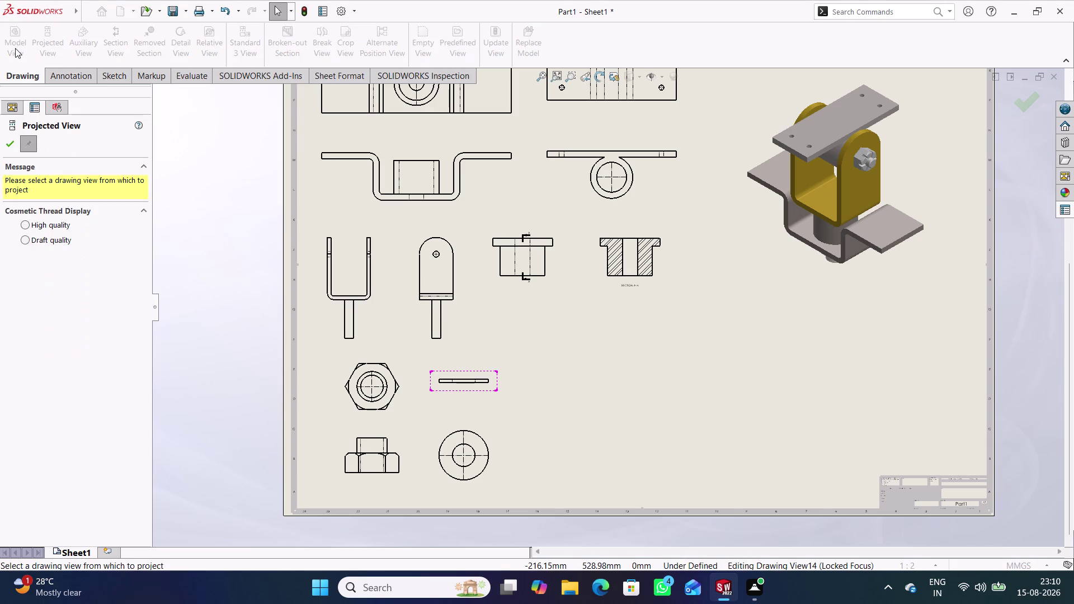
Insert Part7's bolt as a front view, with a projected hex-head view below it.
click(10, 148)
click(21, 37)
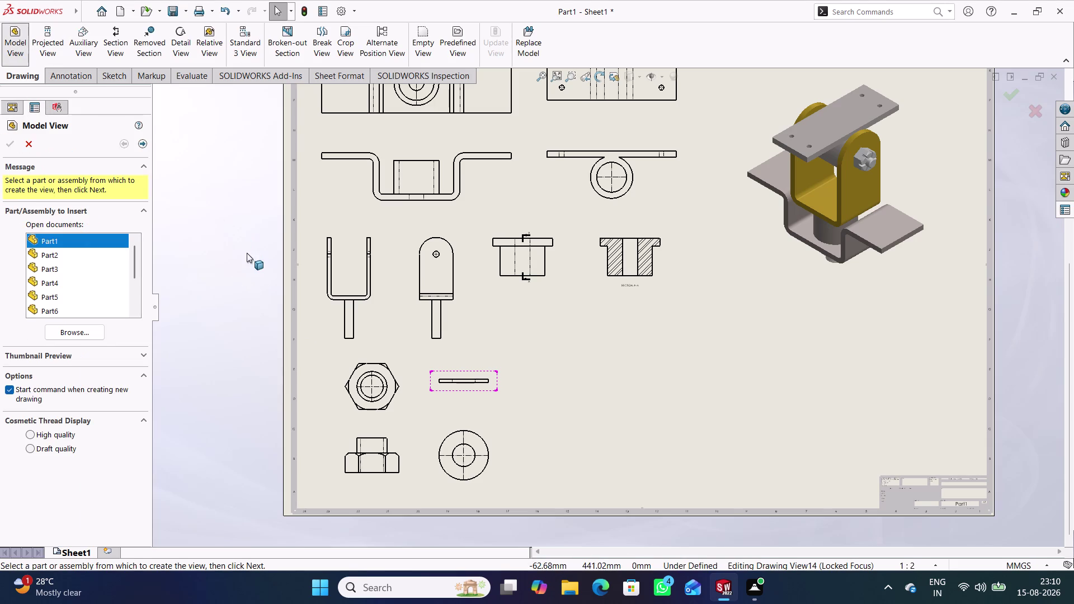
scroll(down, 3)
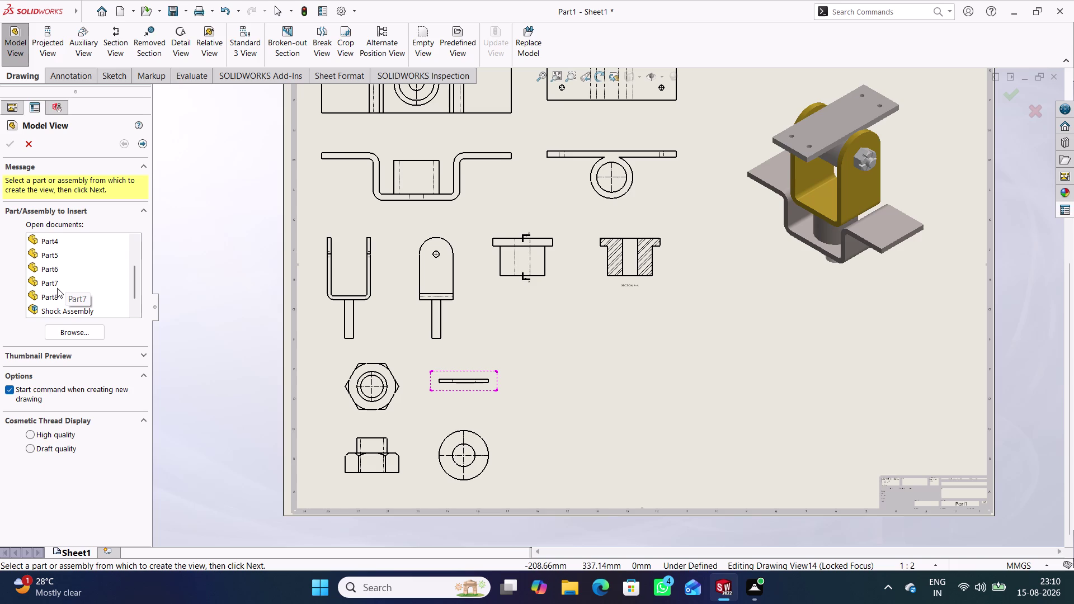
click(57, 282)
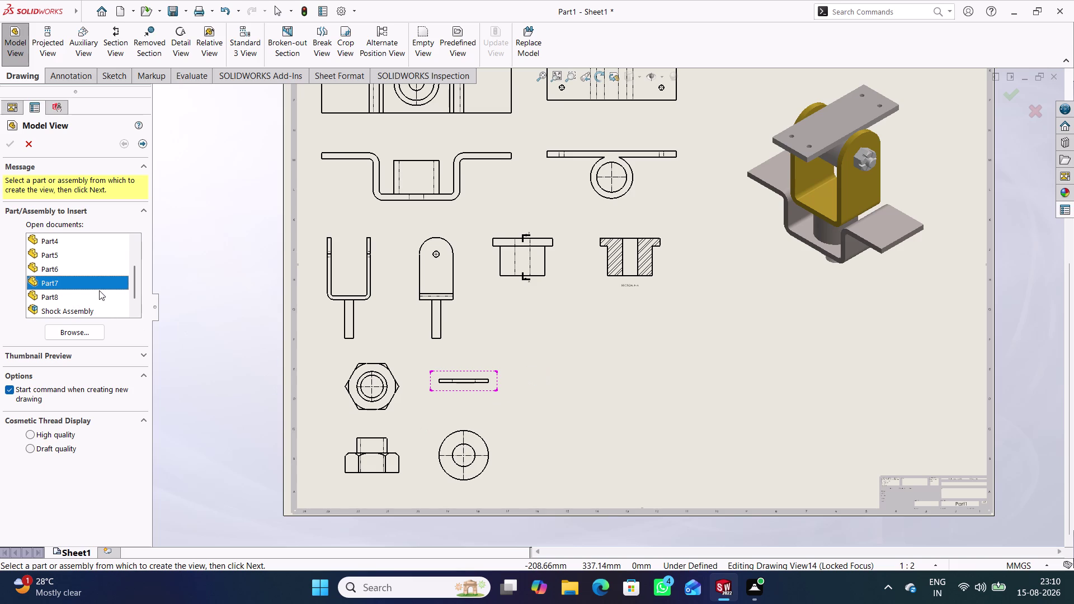
double_click(99, 283)
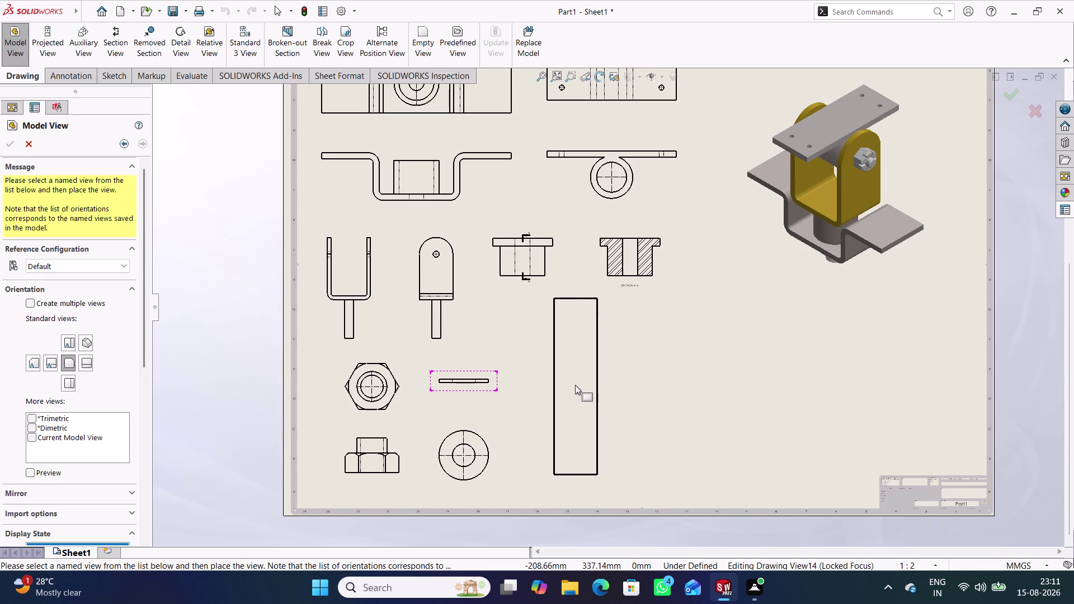
click(575, 347)
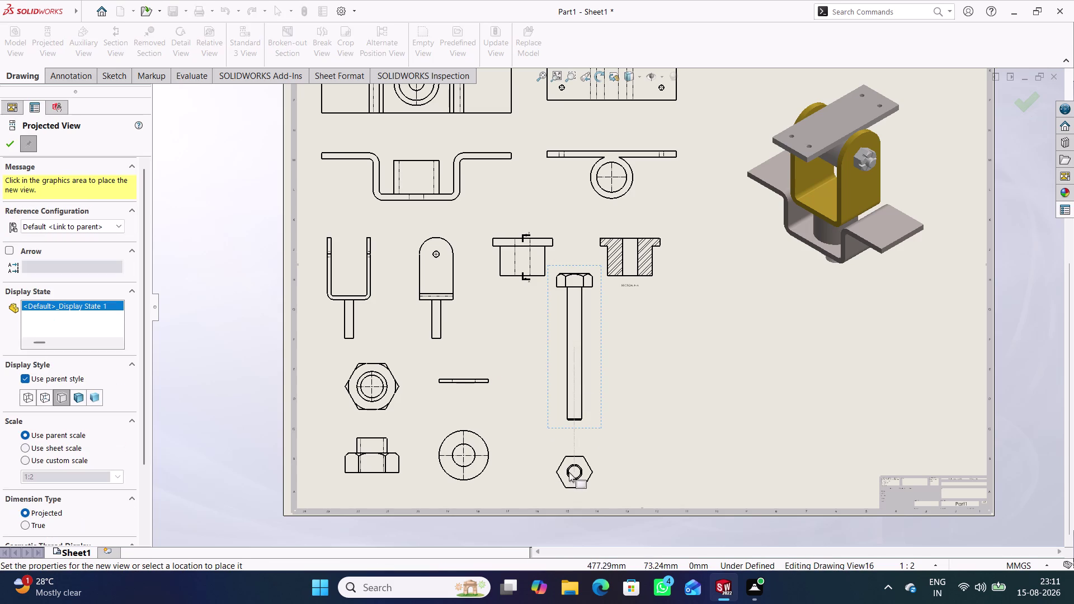
click(572, 470)
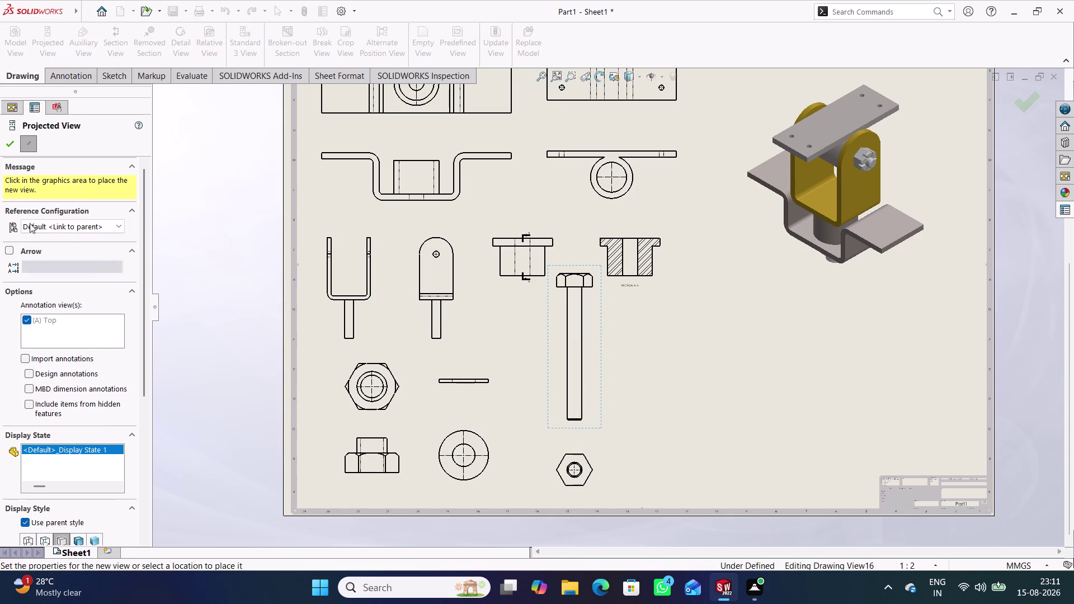
click(13, 143)
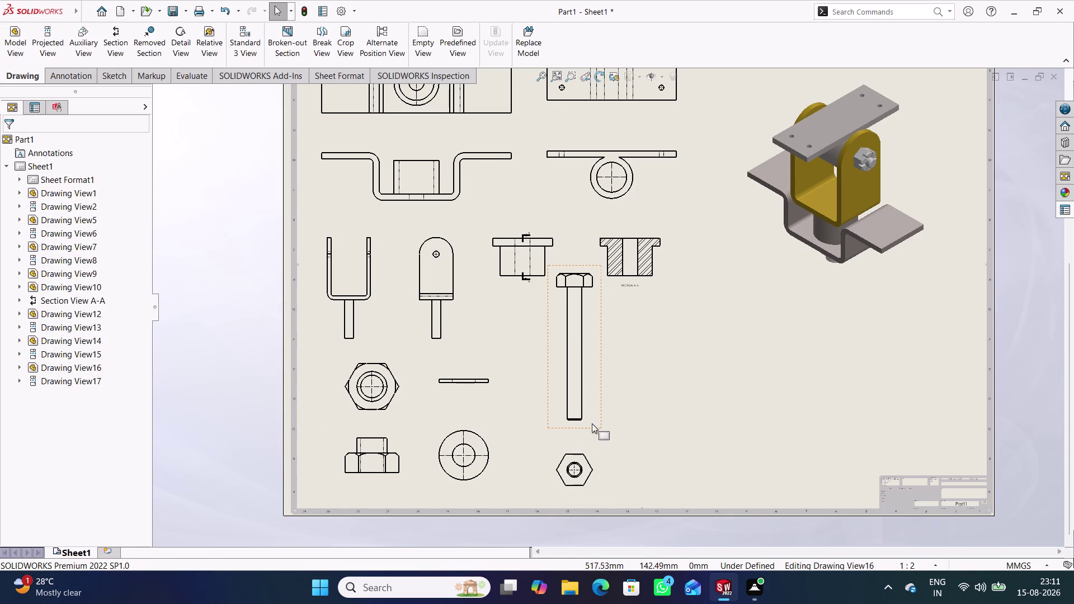
double_click(592, 424)
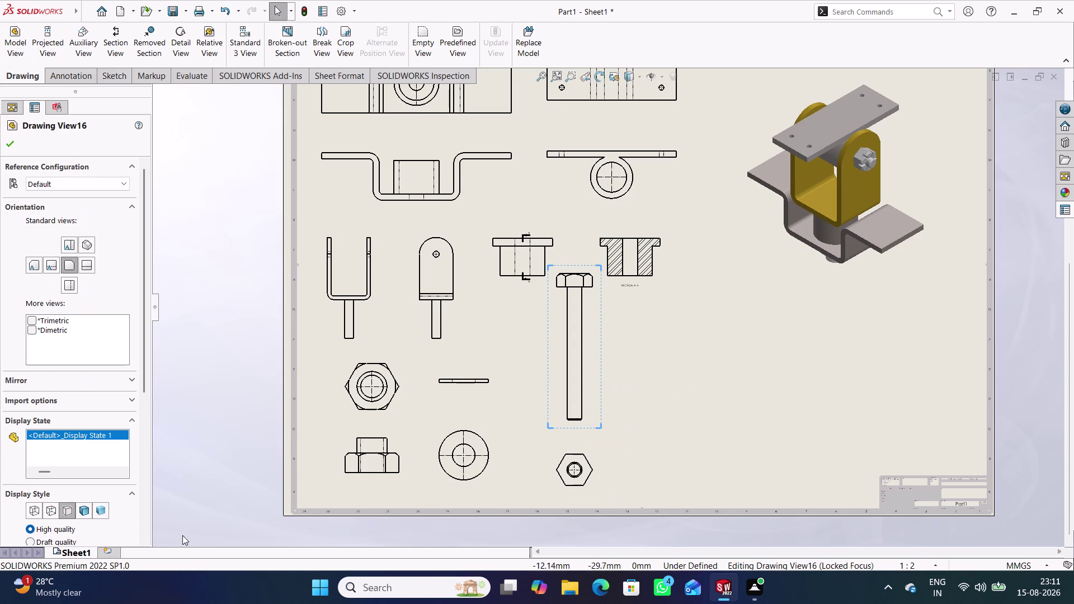
Set the bolt's Drawing View16 to a custom 1:3 scale.
click(46, 514)
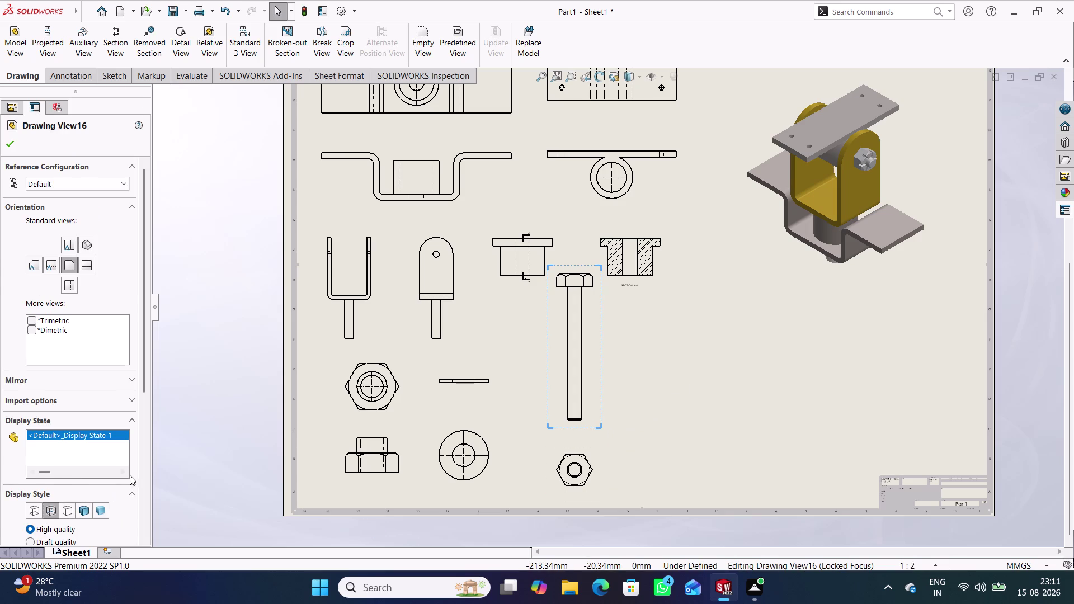
scroll(down, 3)
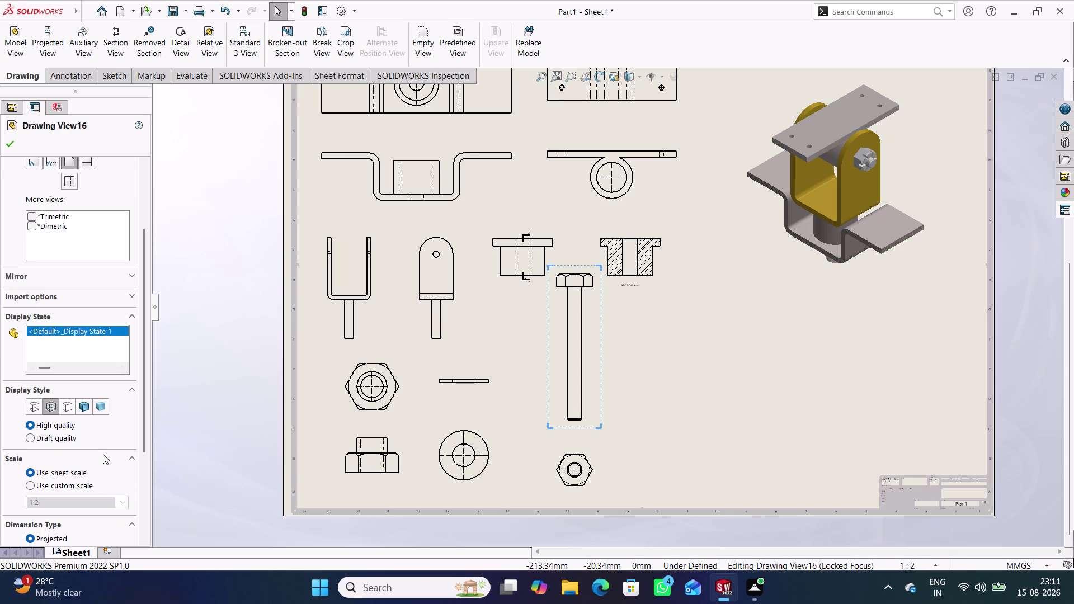
click(123, 501)
click(66, 486)
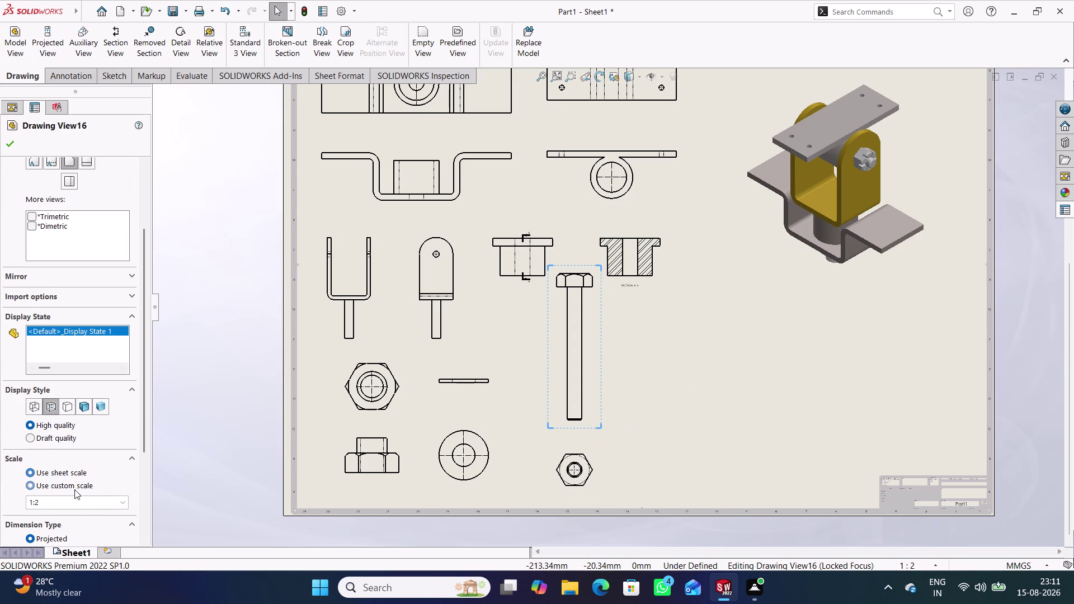
click(119, 503)
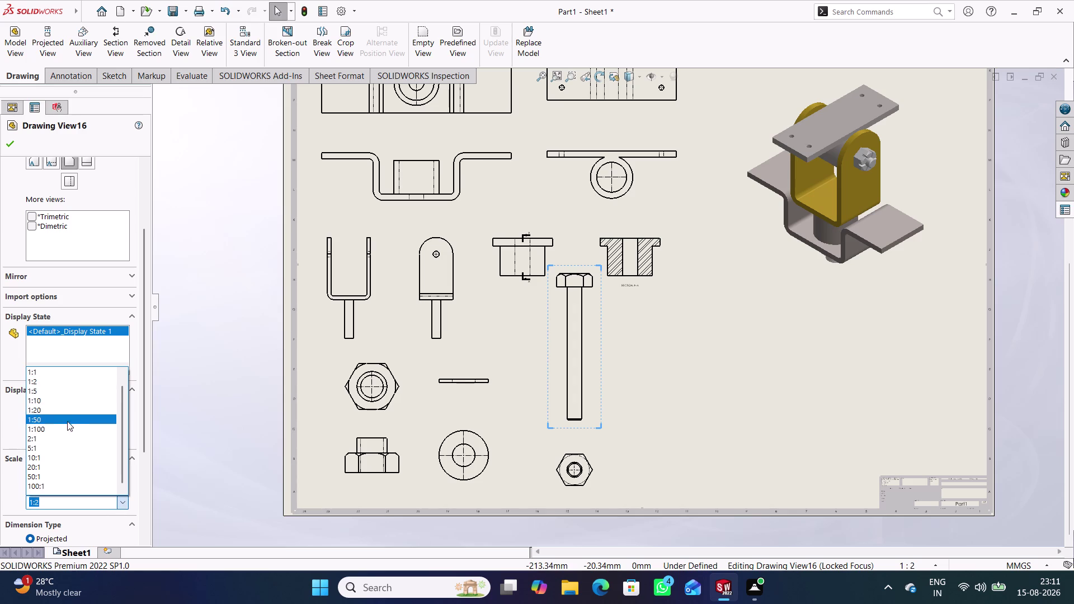
click(74, 391)
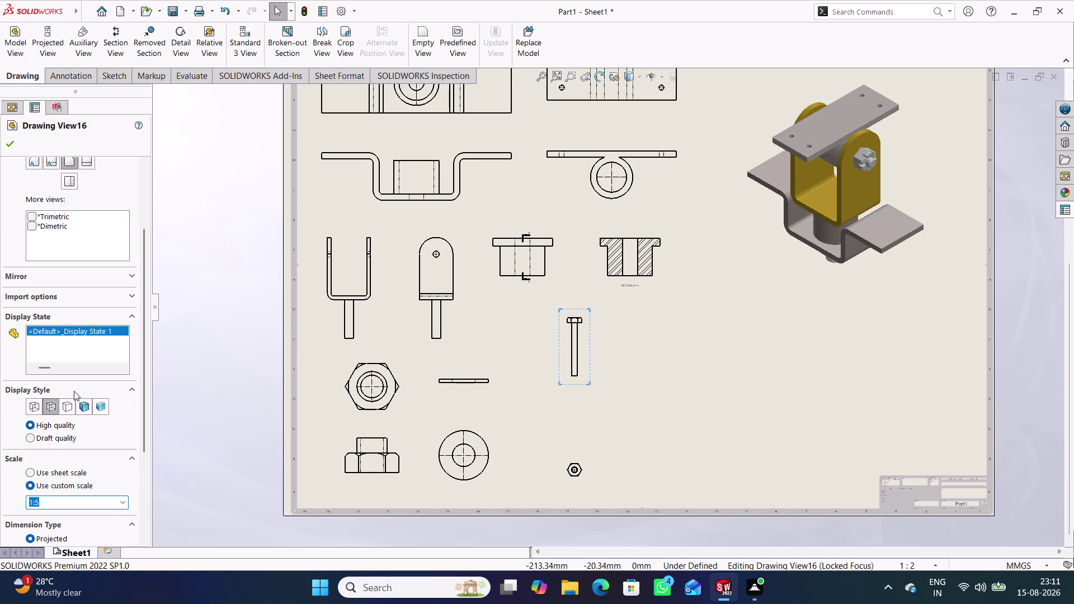
click(78, 508)
click(76, 503)
key(BackSpace)
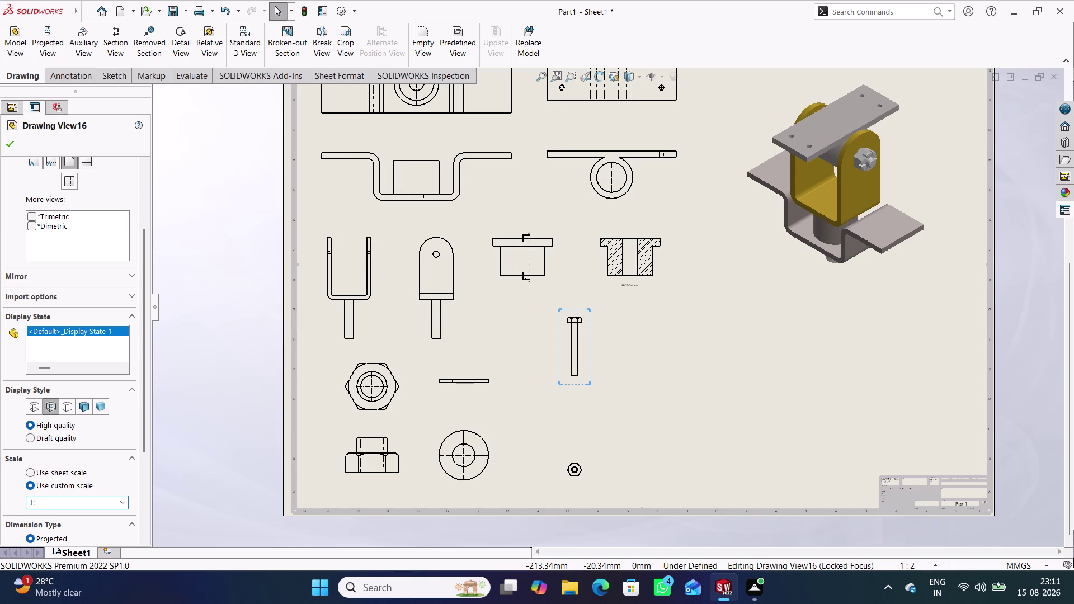
key(3)
key(Return)
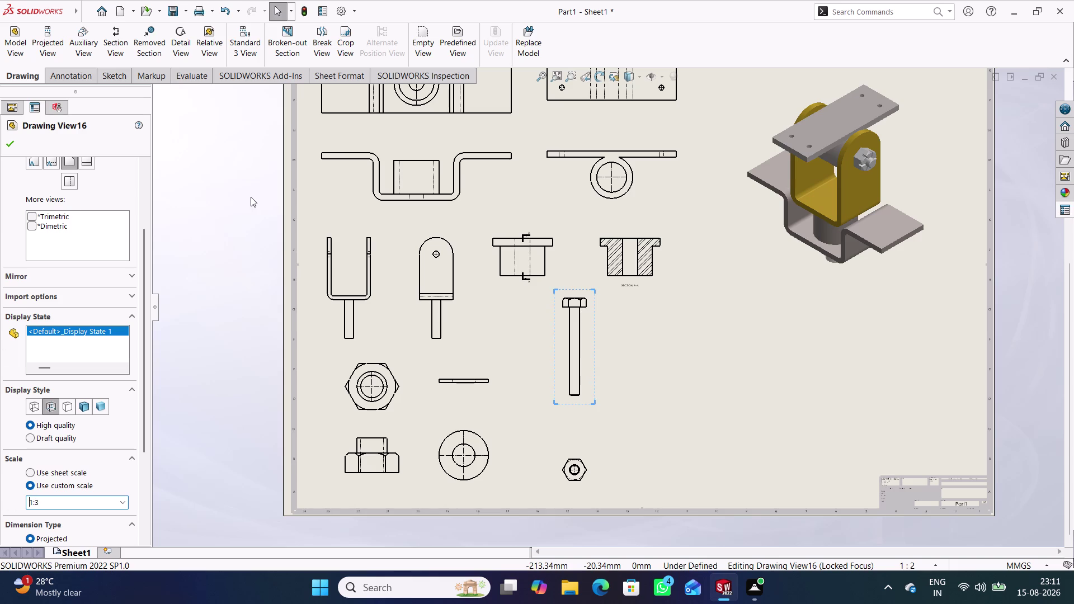
click(8, 141)
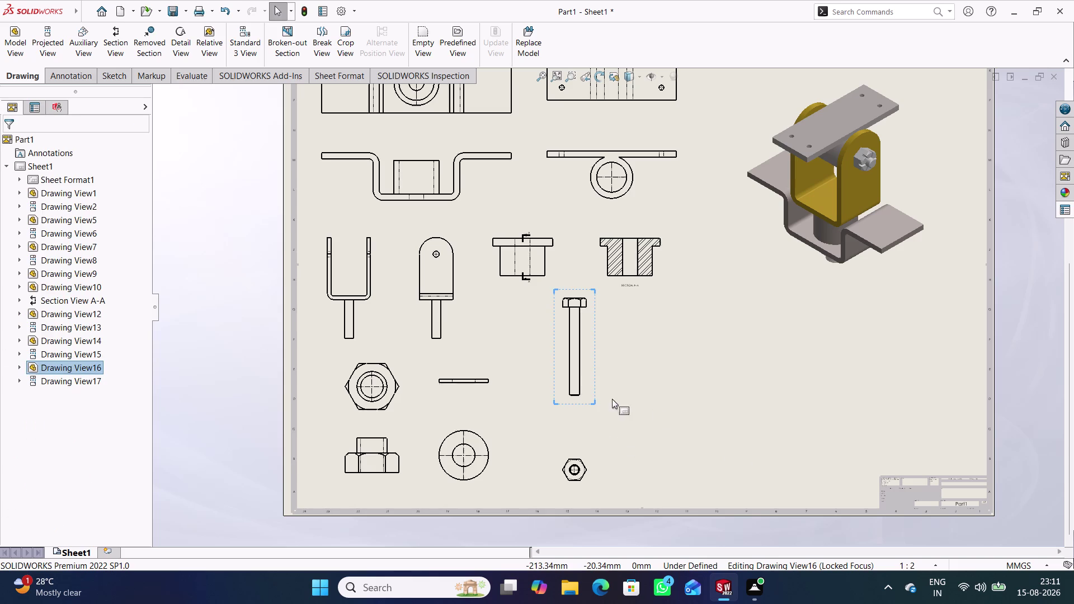
Arrange the bolt and washer views neatly side by side near the sheet bottom.
drag(596, 392, 567, 419)
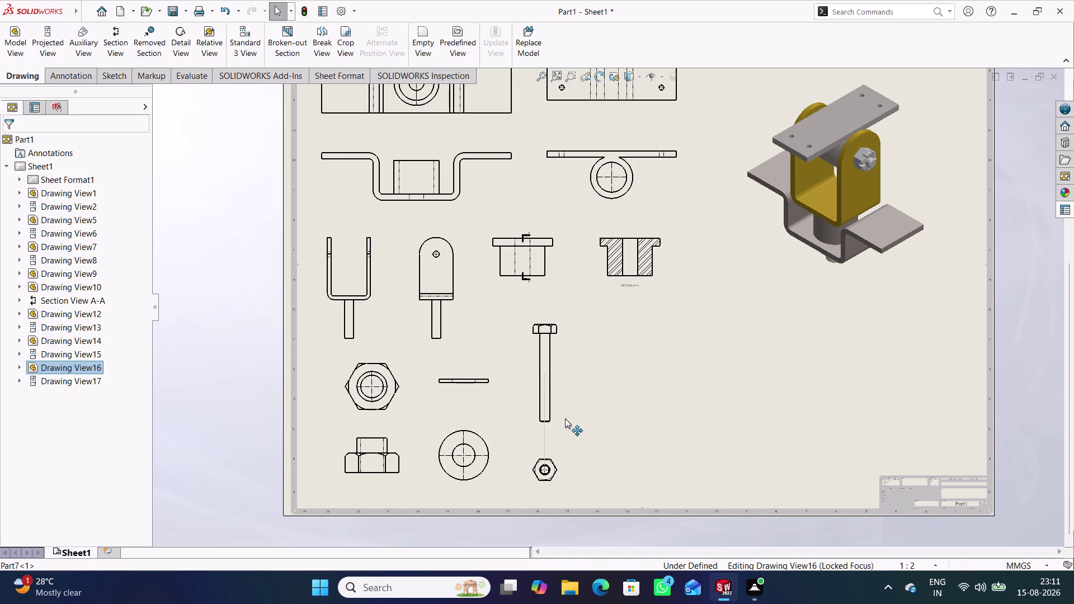
drag(567, 419, 564, 419)
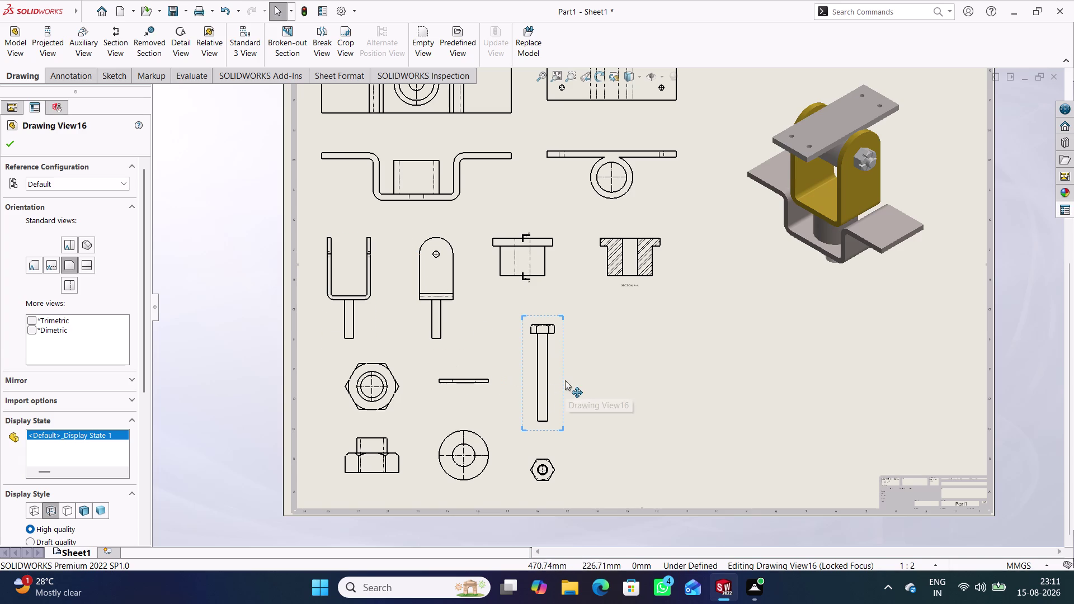
drag(565, 380, 586, 380)
drag(496, 425, 518, 428)
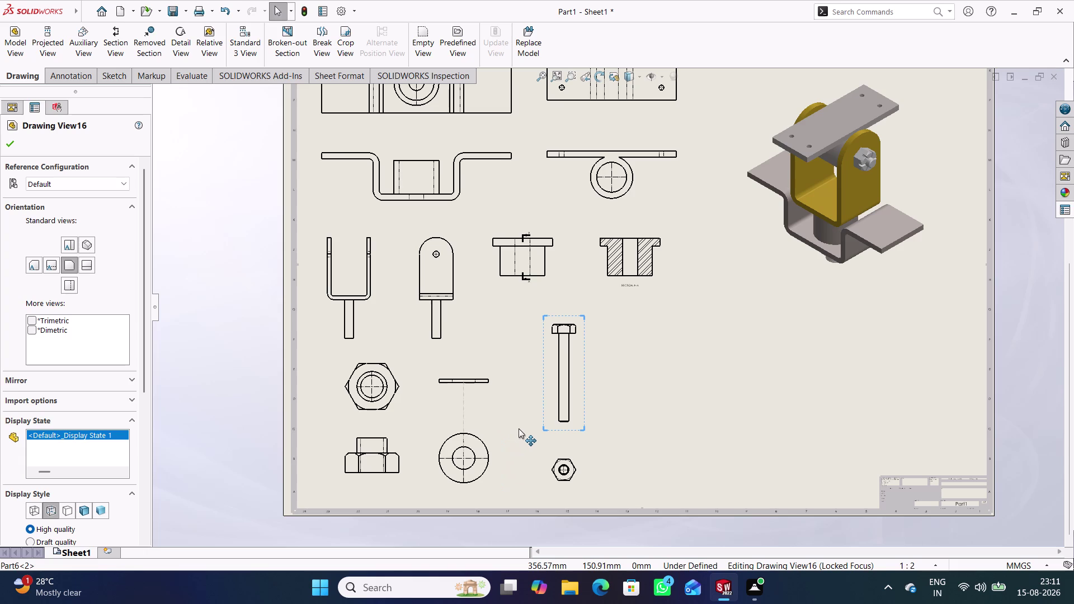
drag(519, 428, 515, 425)
drag(495, 386, 518, 381)
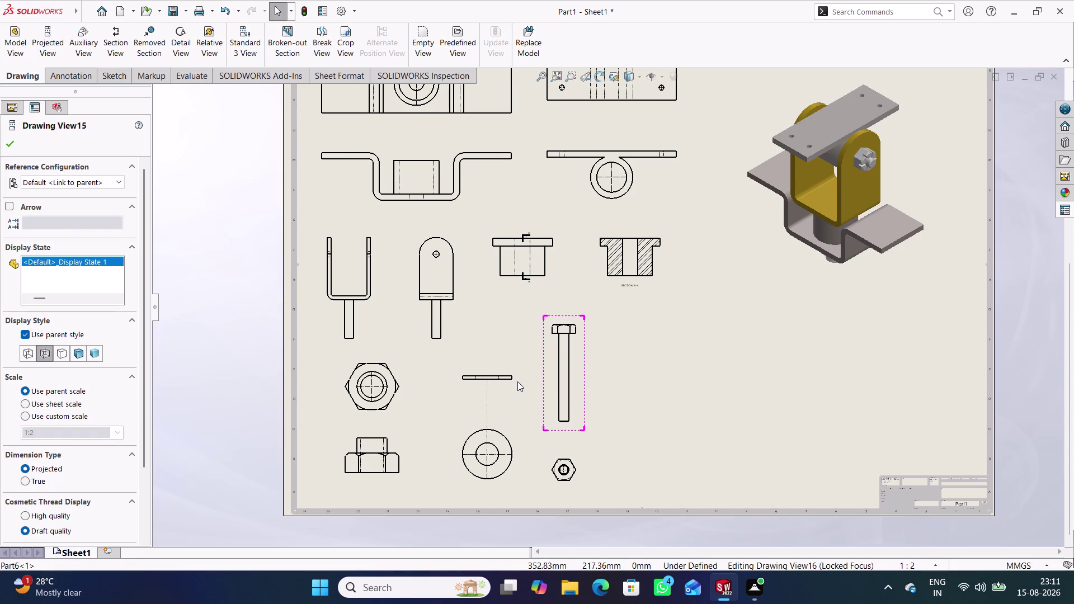
drag(518, 382, 510, 379)
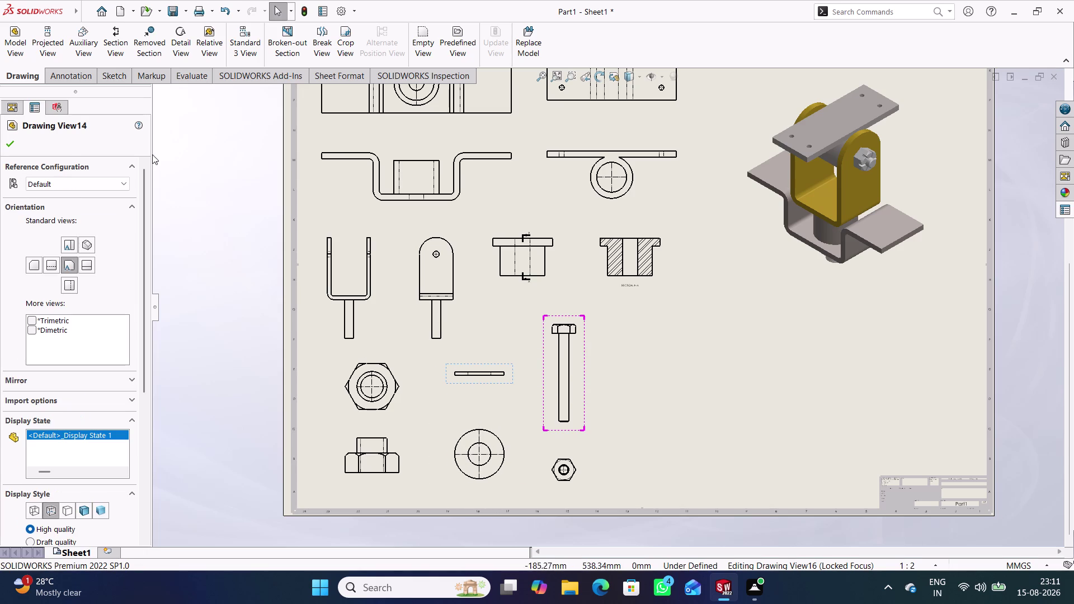
click(9, 139)
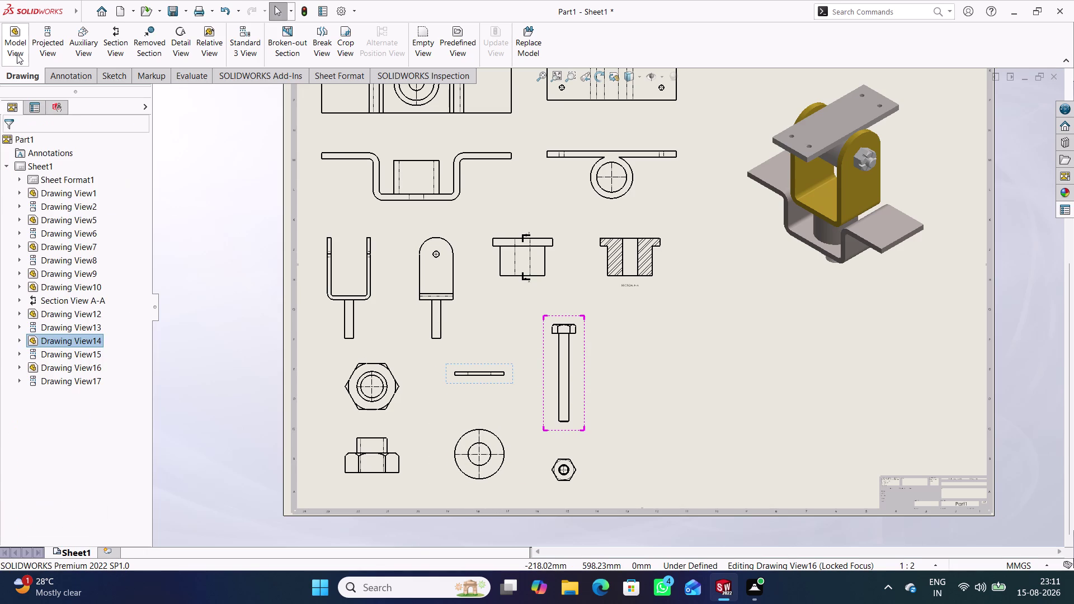
Insert Part6's slotted hex nut view at lower right, with a projected view beneath it.
click(18, 45)
scroll(down, 3)
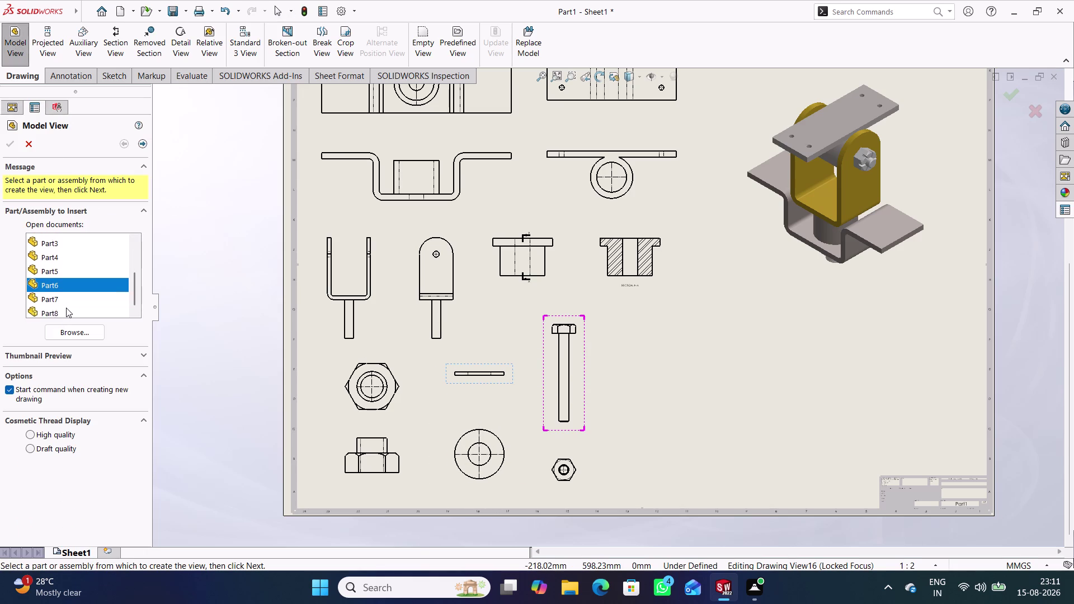
click(61, 284)
double_click(60, 284)
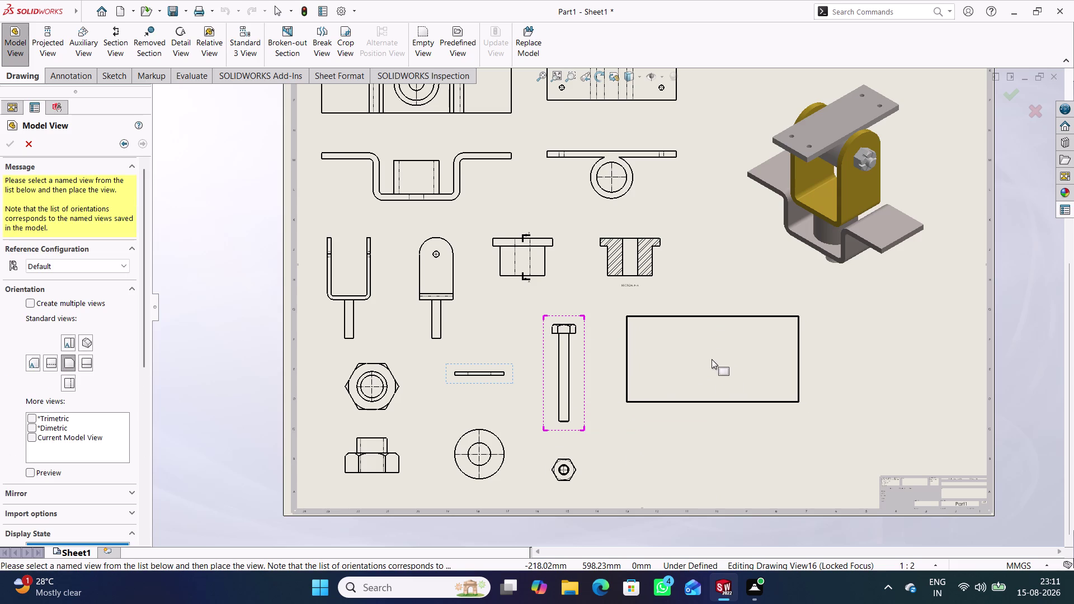
click(700, 444)
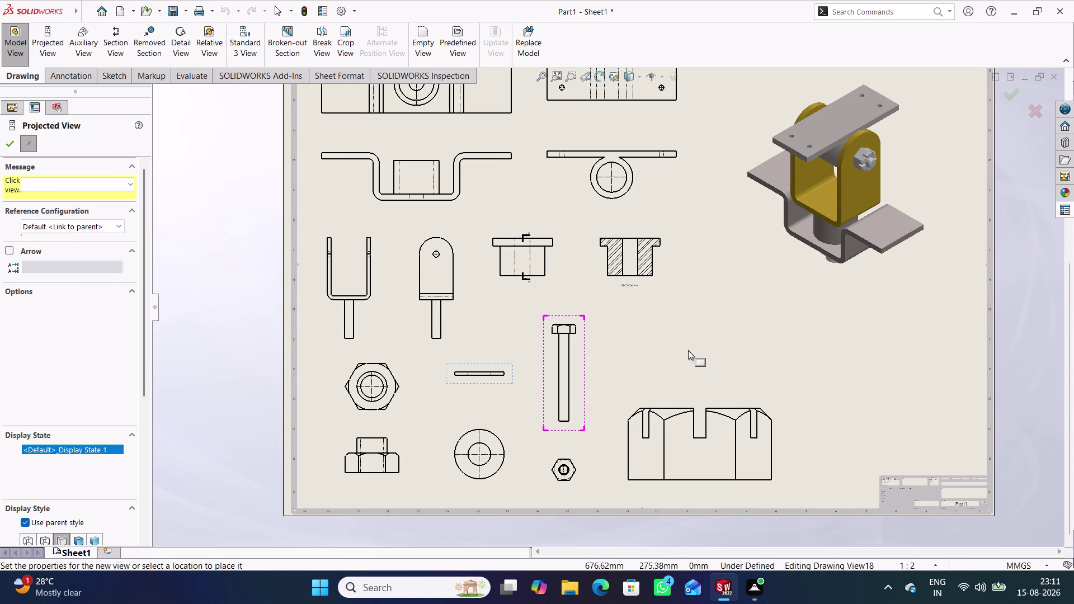
click(699, 335)
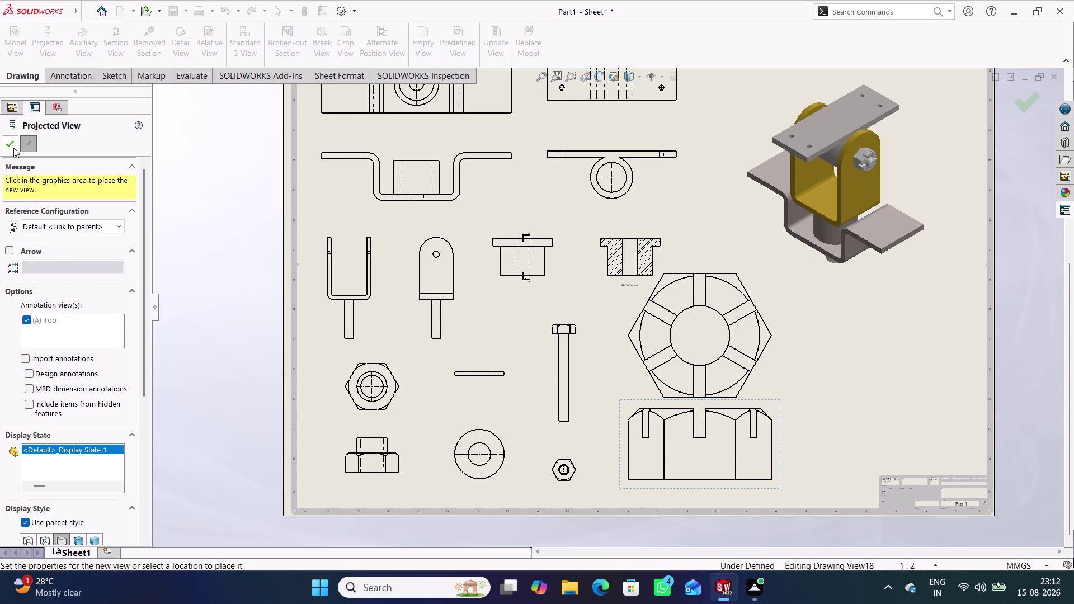
click(13, 147)
double_click(781, 446)
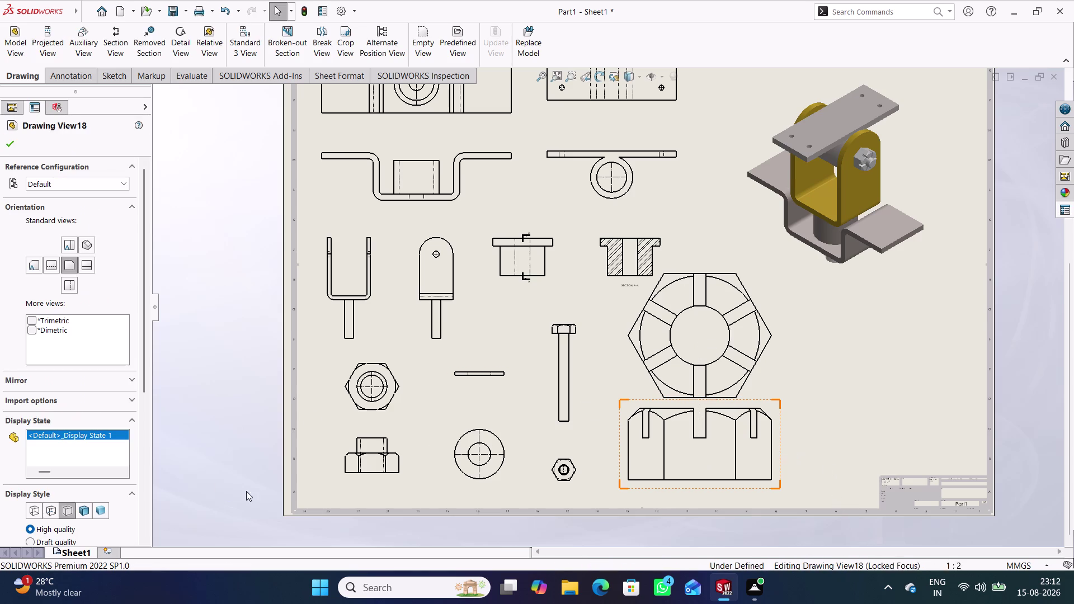
Give the slotted nut view a custom scale, trying a 1:3 ratio and preset scales.
click(47, 516)
scroll(down, 3)
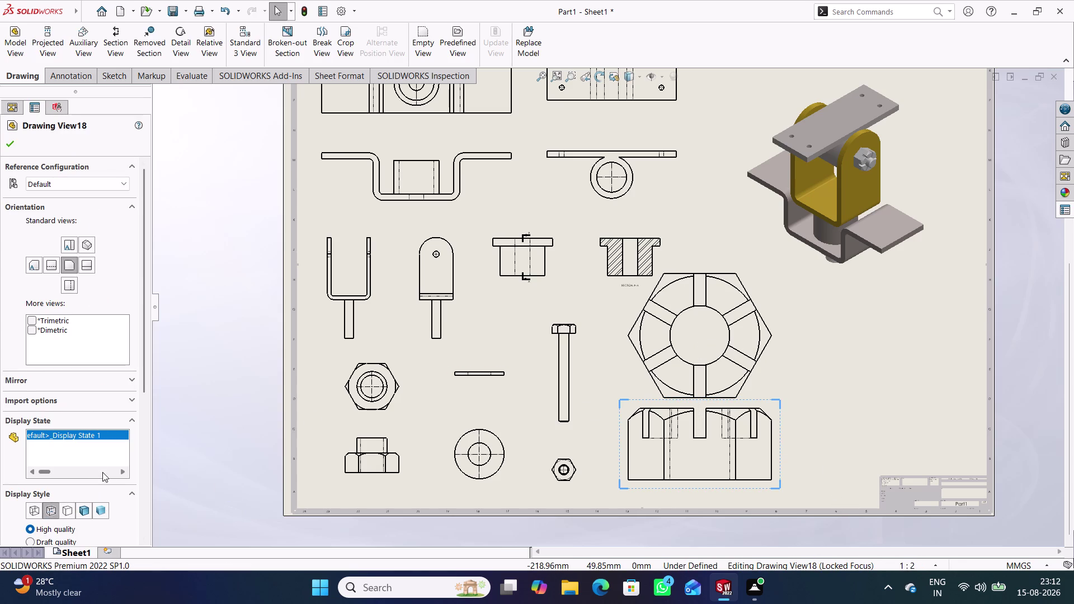
scroll(down, 3)
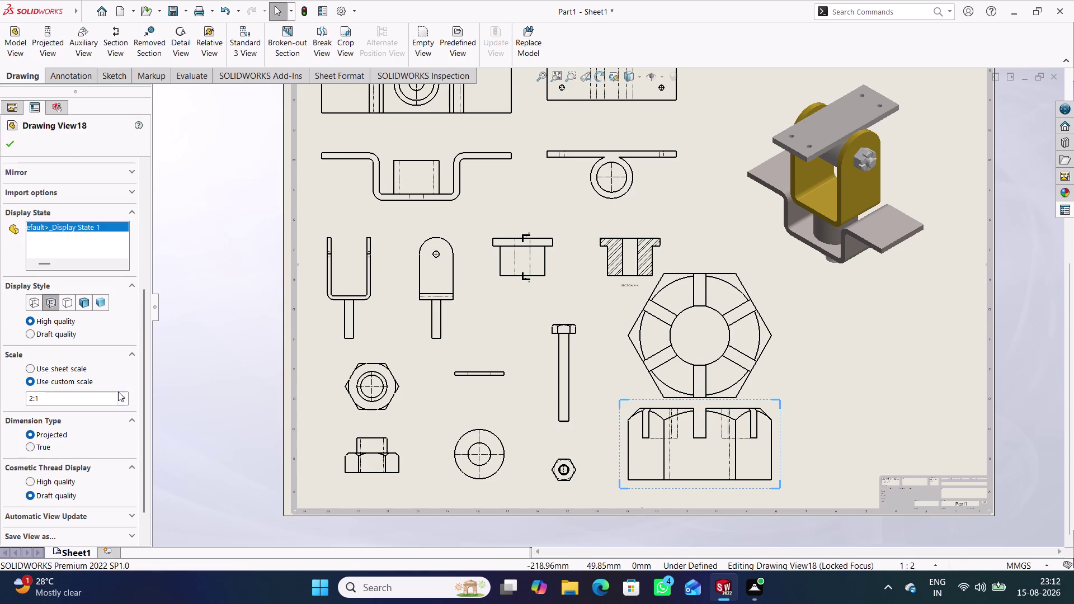
click(123, 404)
click(80, 416)
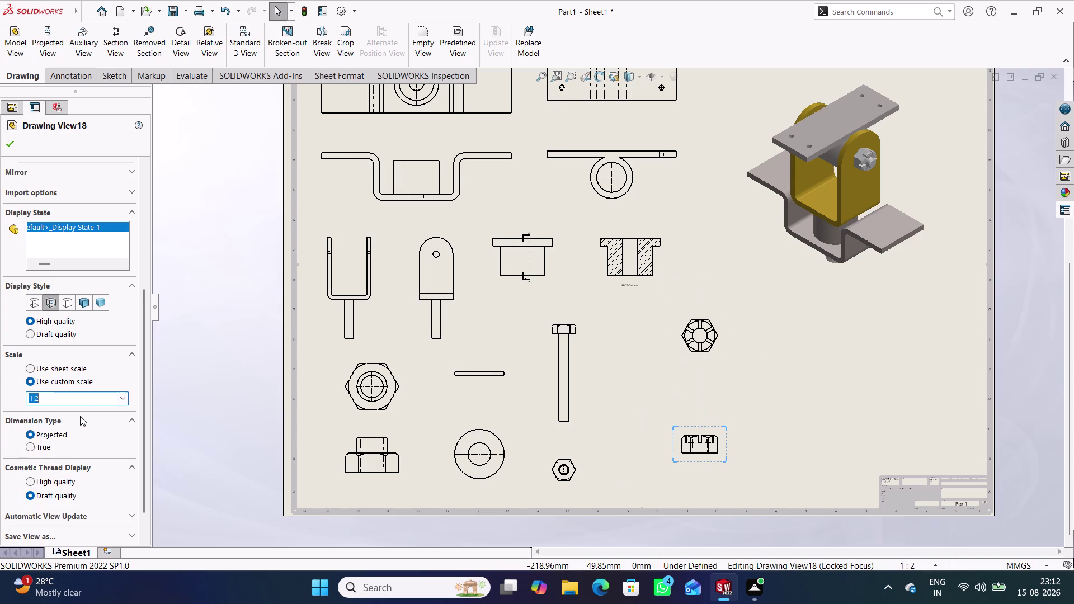
click(83, 401)
key(BackSpace)
key(3)
key(Return)
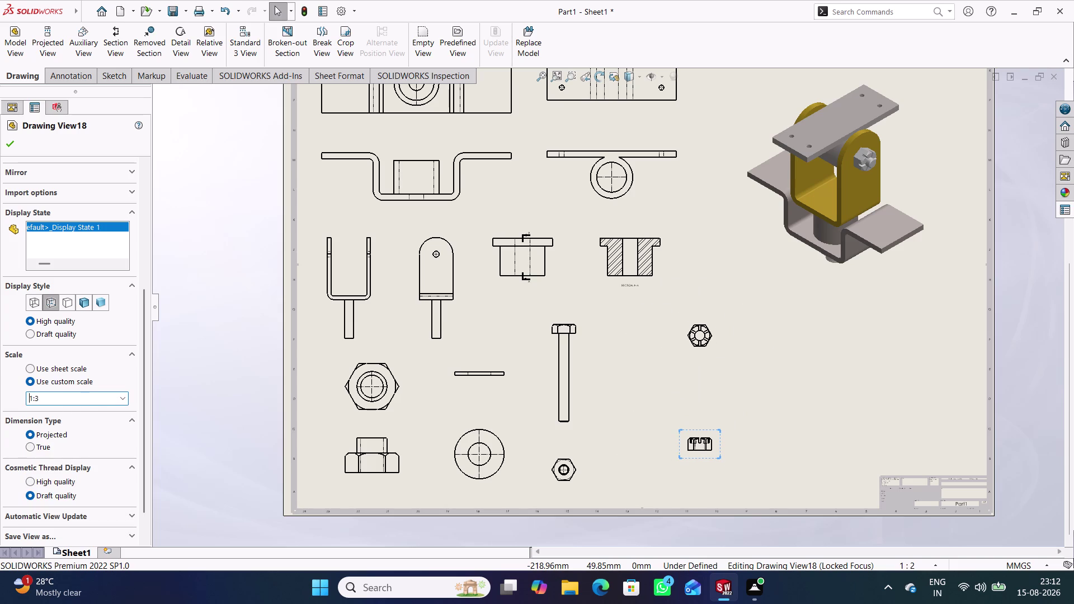
click(123, 397)
click(53, 441)
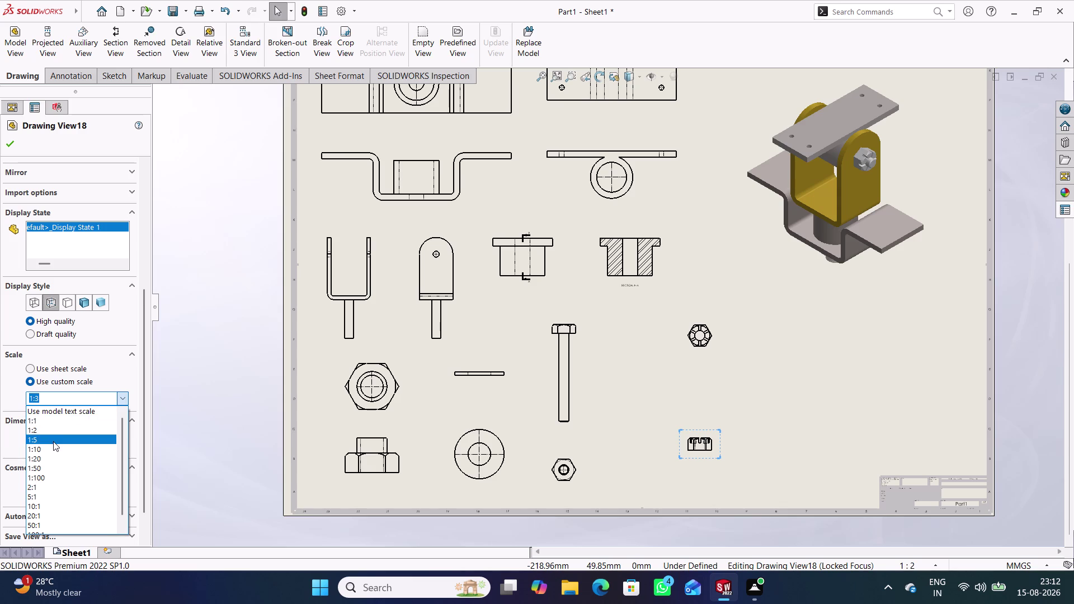
click(119, 398)
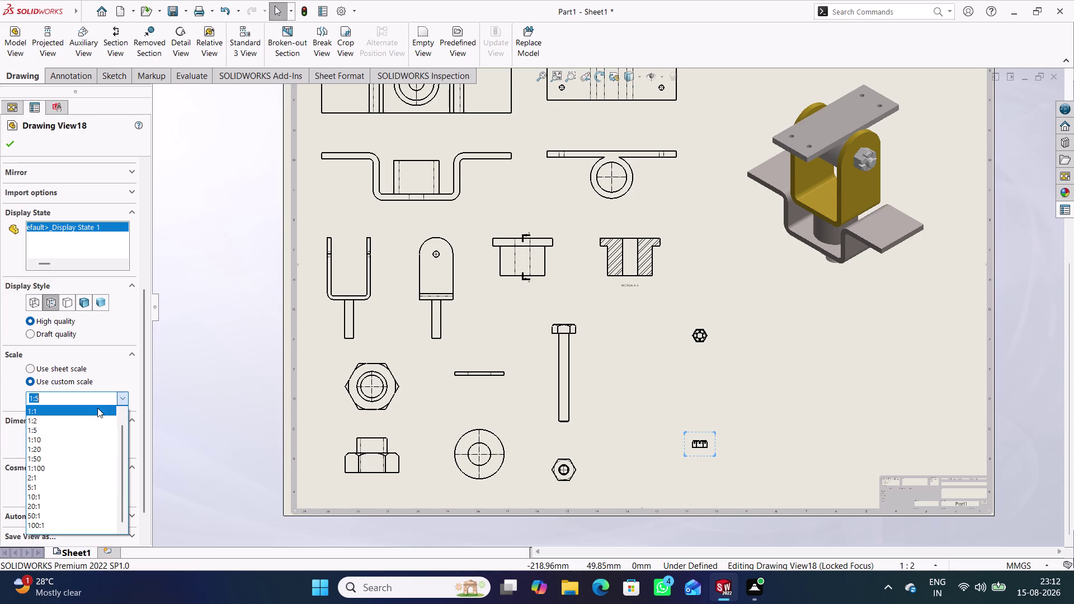
click(58, 421)
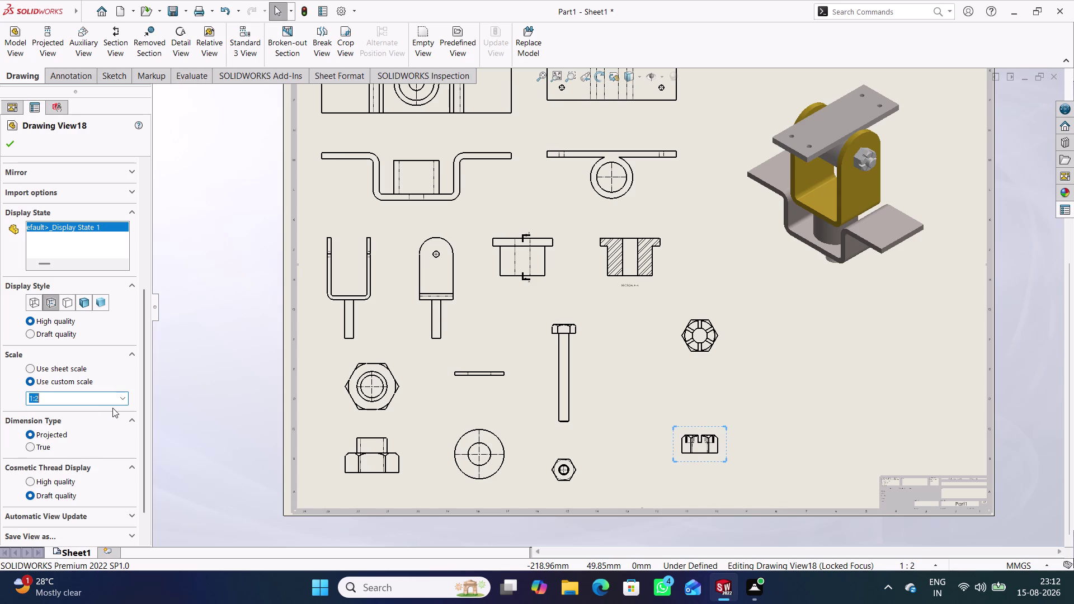
click(12, 147)
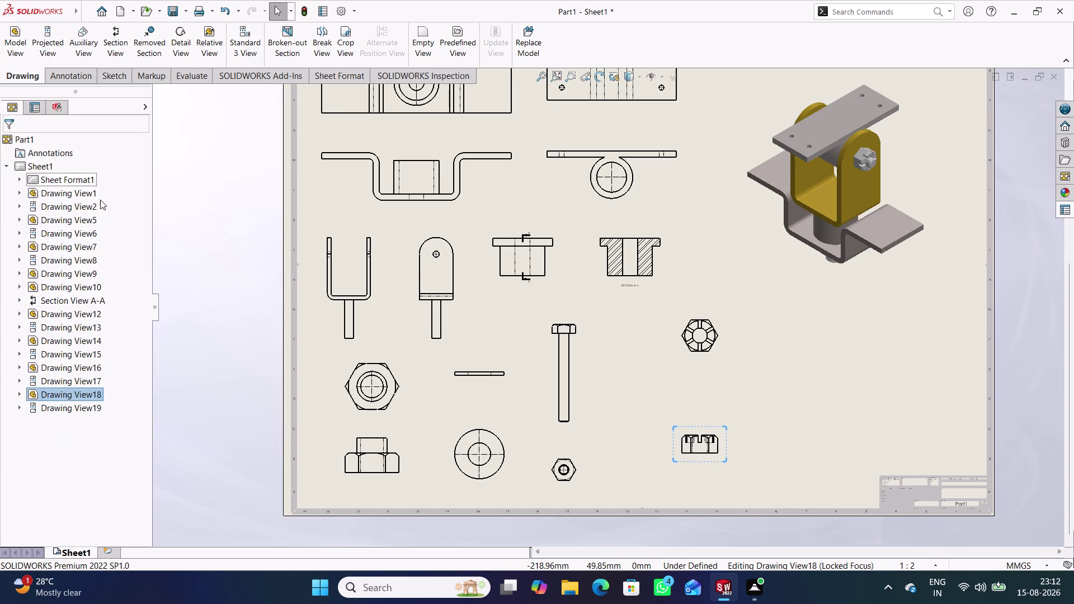
click(232, 345)
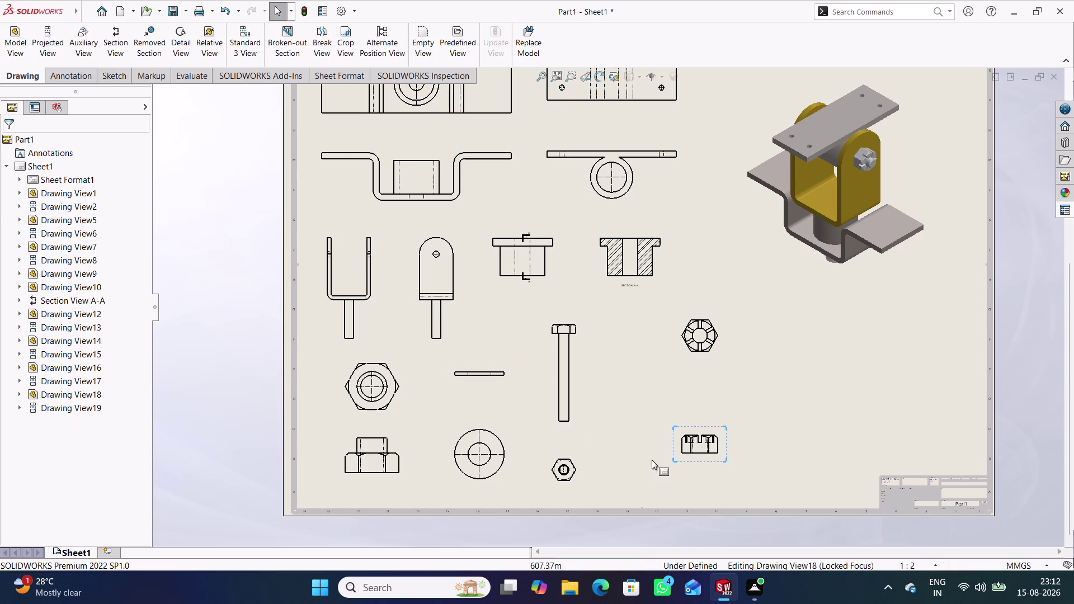
Try a larger scale on the nut view, then return it to the smaller preset scale.
double_click(697, 462)
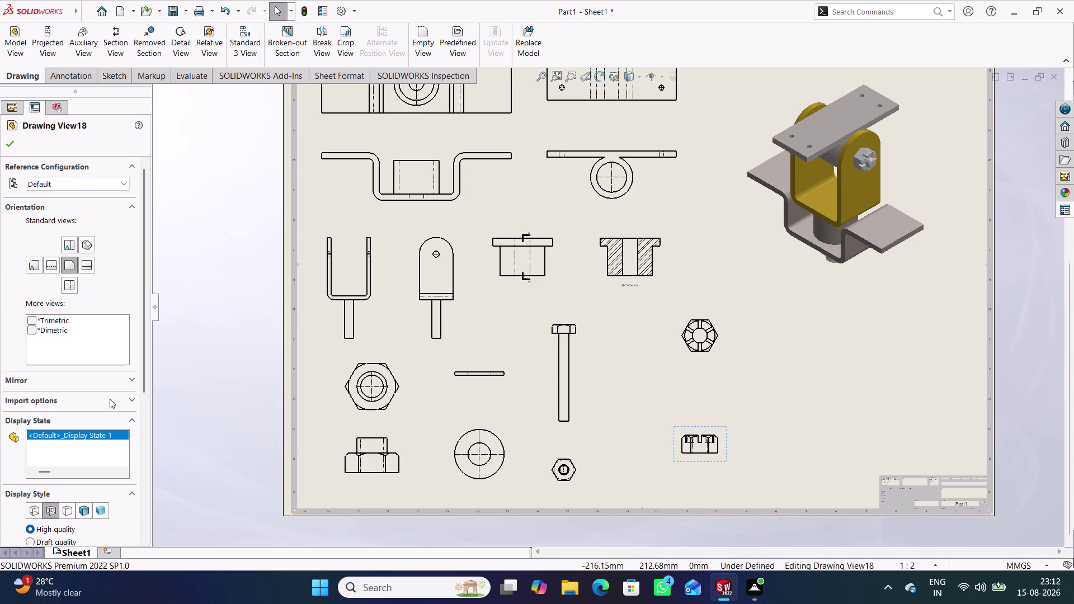
scroll(down, 3)
scroll(down, 3)
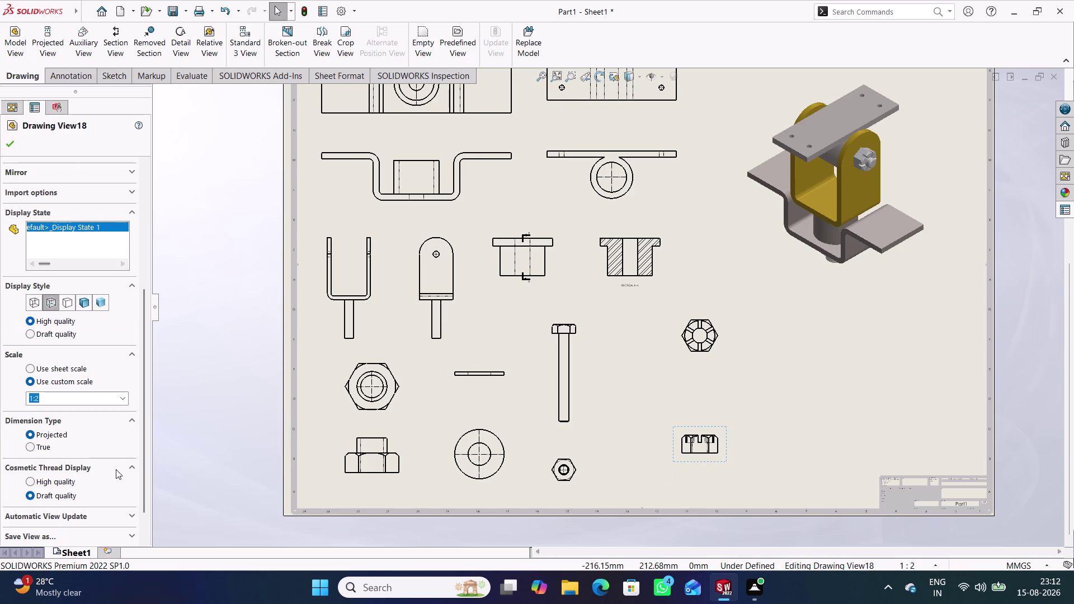
click(126, 396)
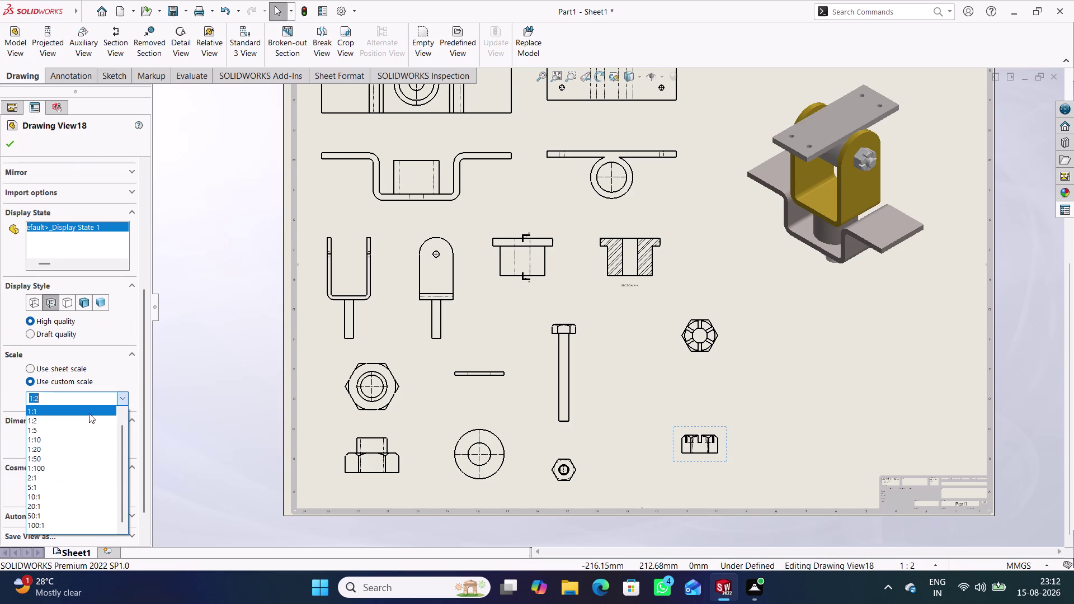
click(88, 410)
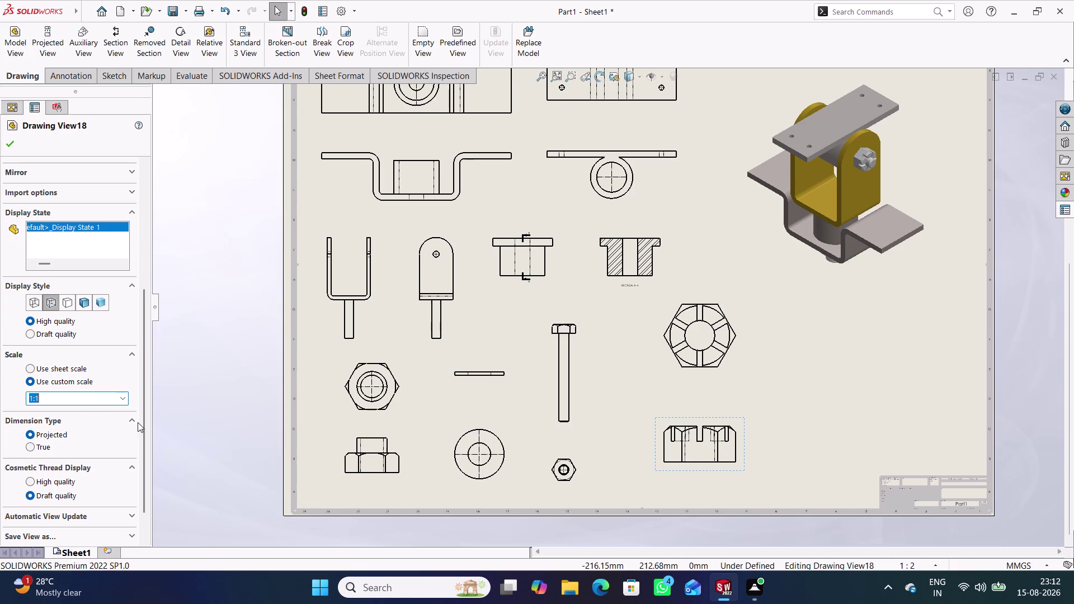
click(121, 400)
click(82, 421)
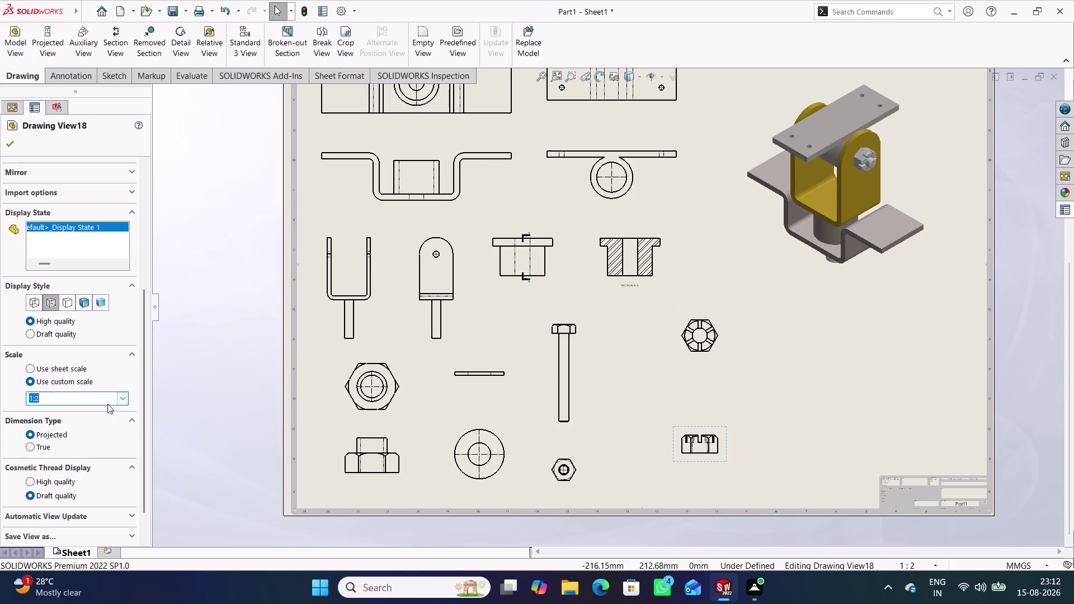
click(9, 147)
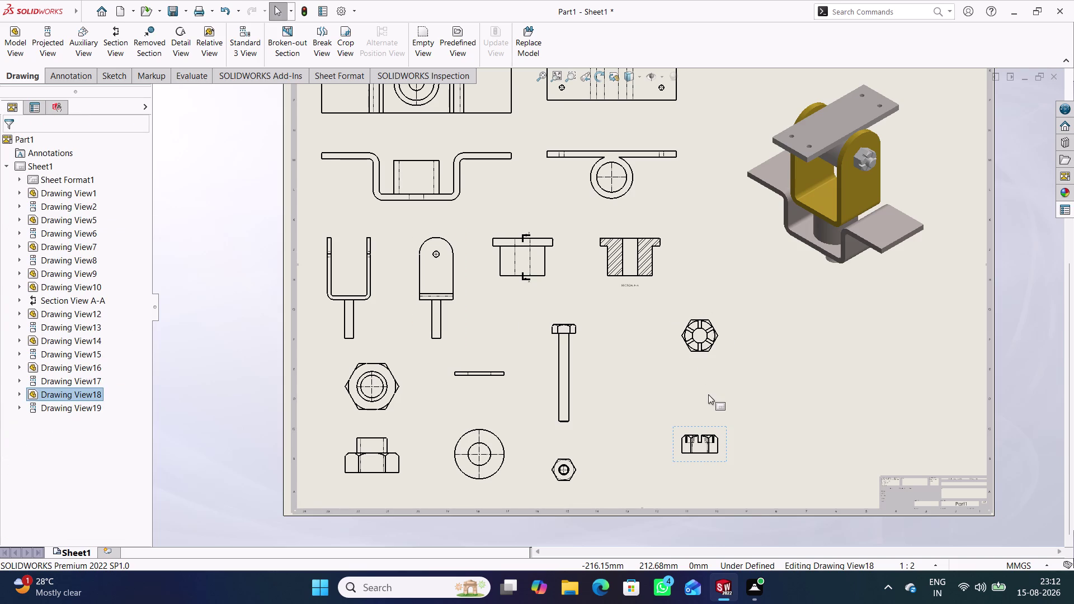
scroll(up, 3)
scroll(down, 3)
Move the nut views in beside the bolt views and pan to show the whole sheet.
drag(676, 339, 617, 360)
drag(636, 442, 580, 459)
drag(632, 446, 592, 460)
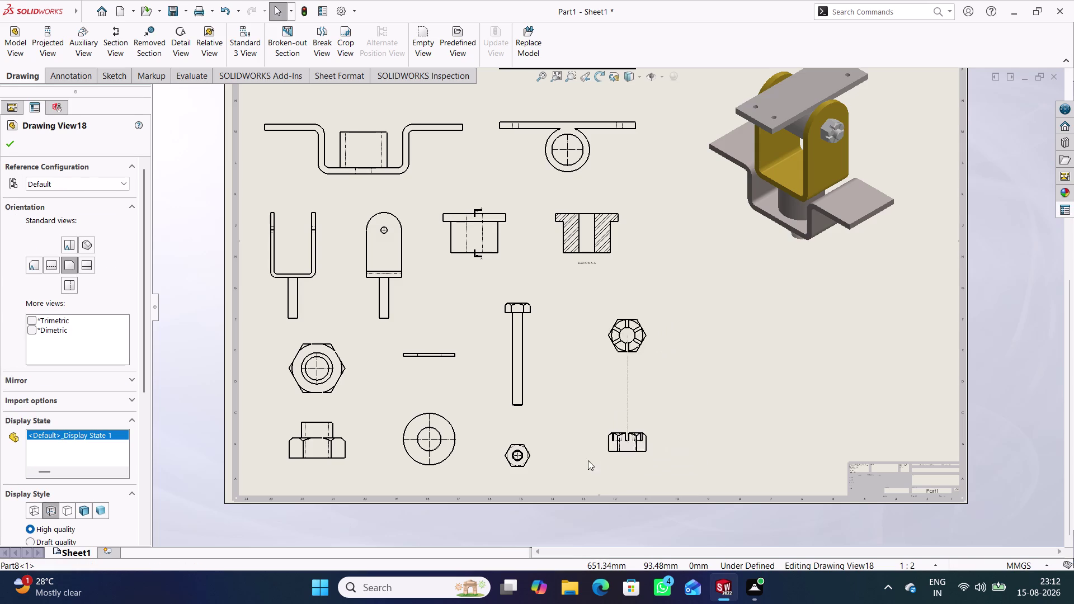
drag(592, 460, 568, 470)
click(601, 527)
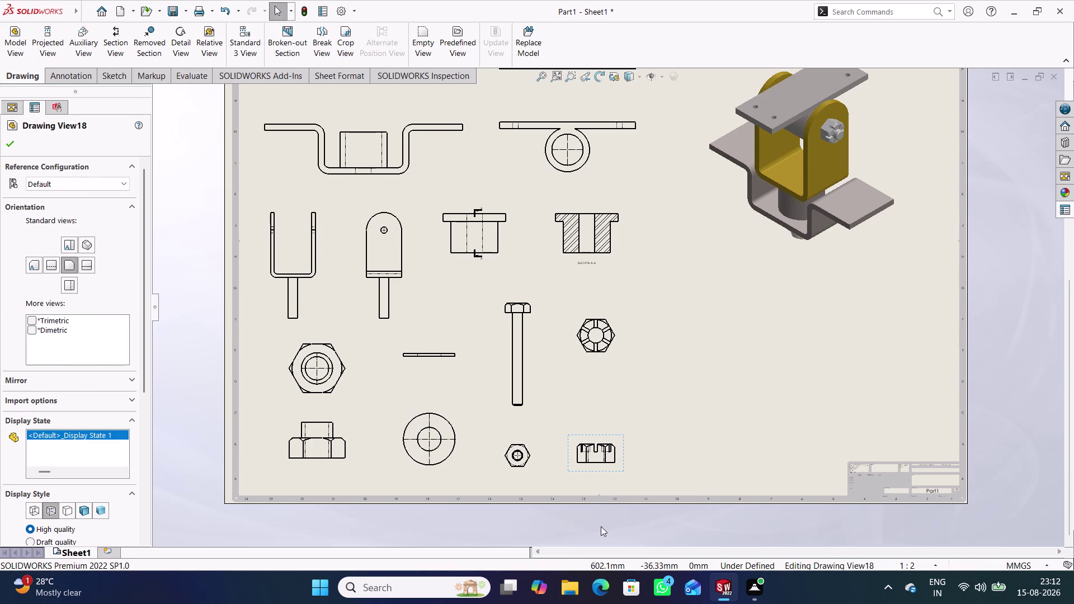
scroll(up, 3)
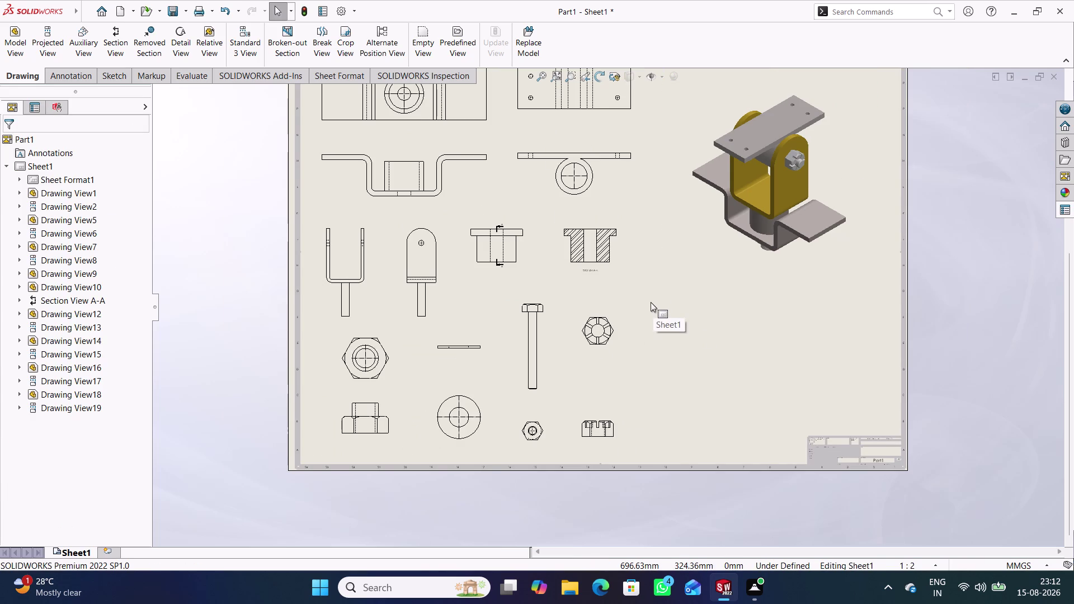
middle_drag(648, 219, 669, 391)
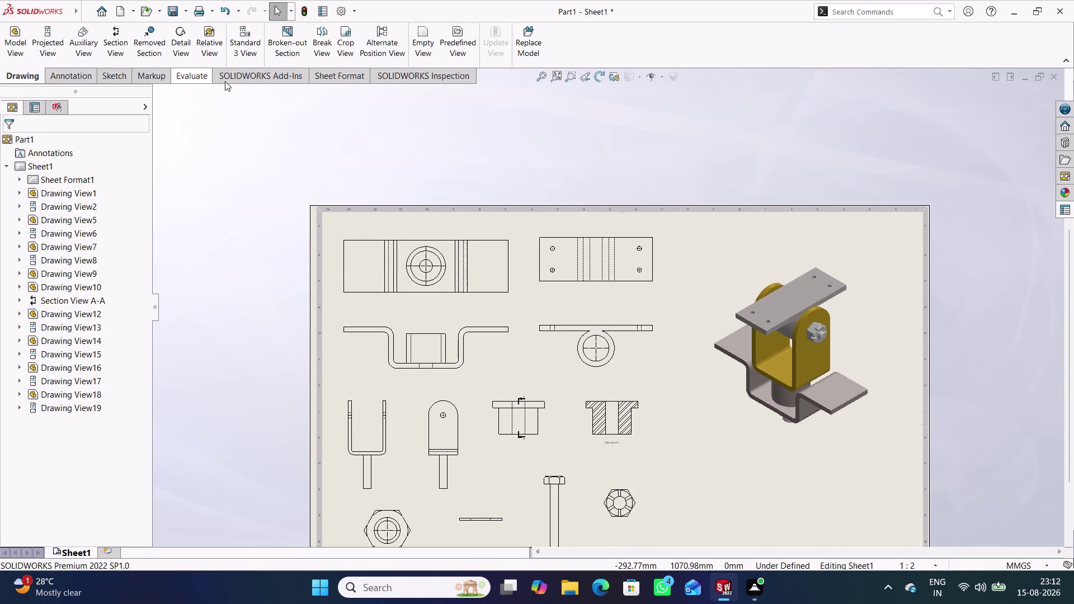
click(60, 73)
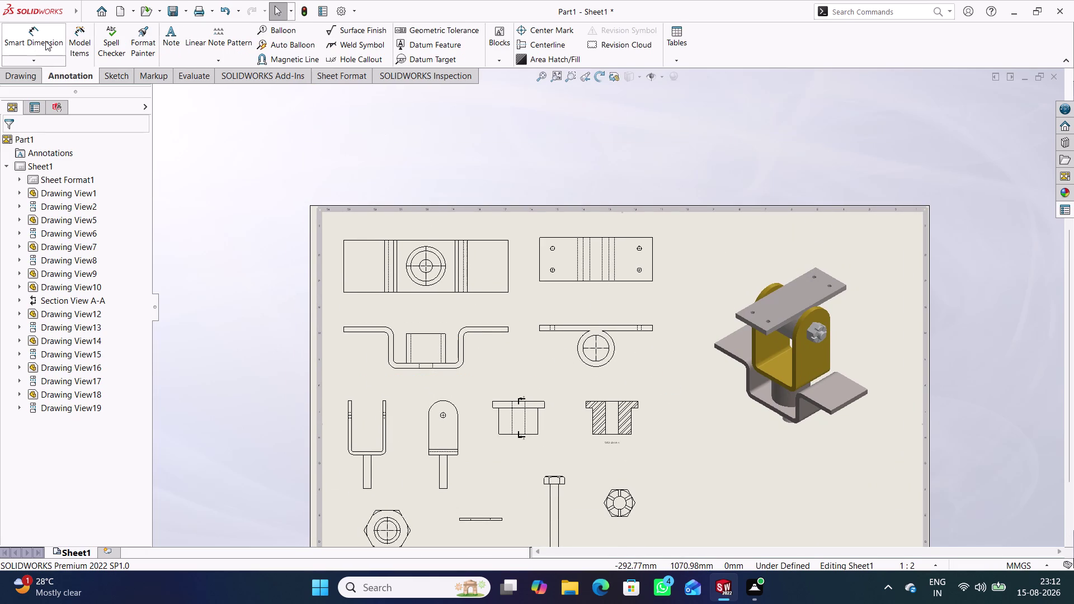
Dimension the overall width of the bracket's top span.
double_click(51, 43)
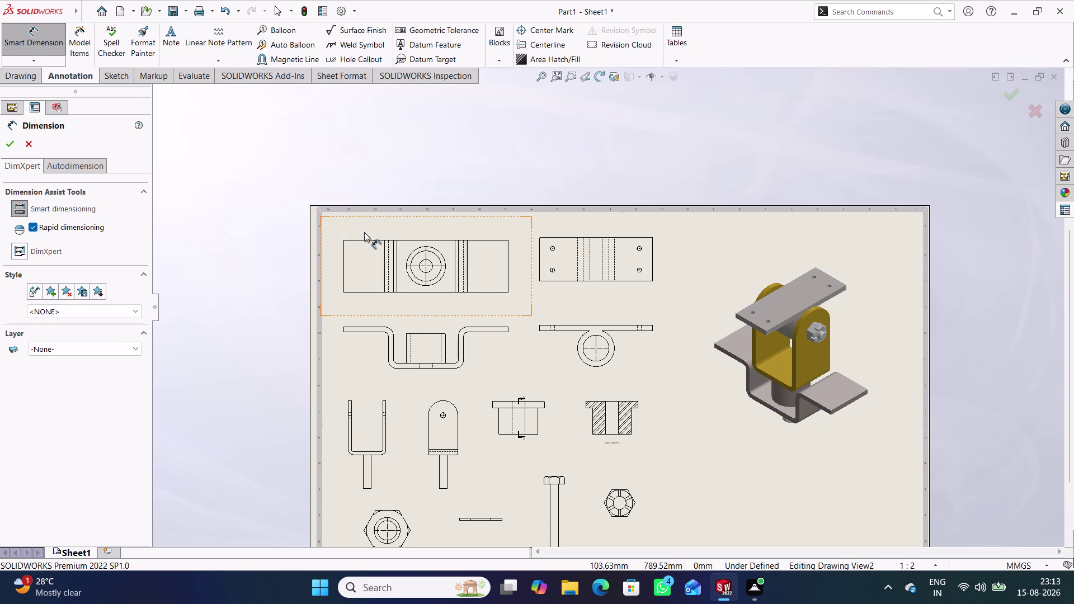
click(342, 328)
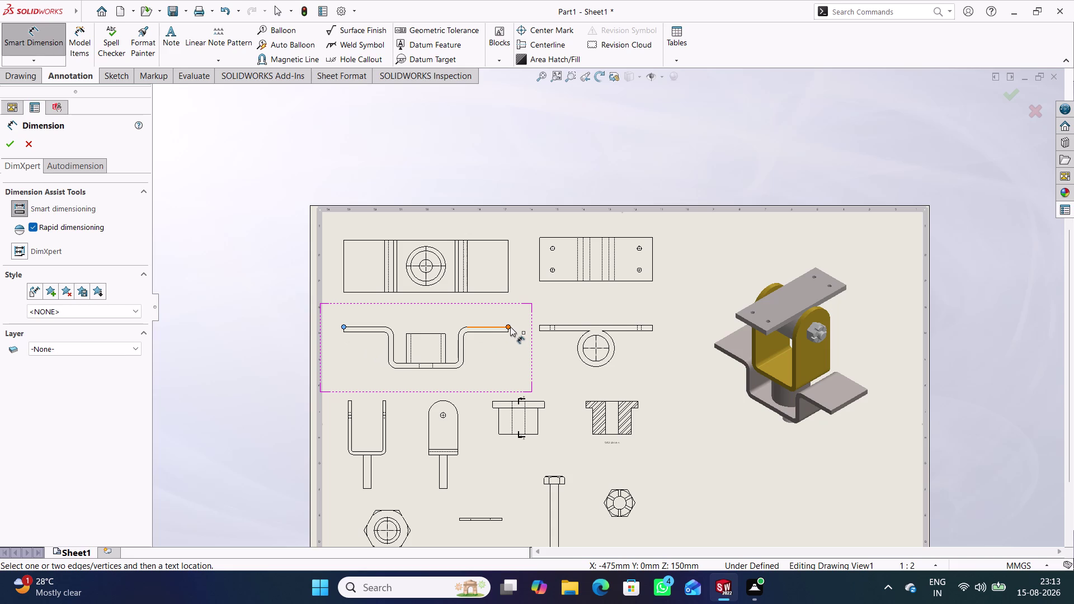
click(510, 327)
click(414, 311)
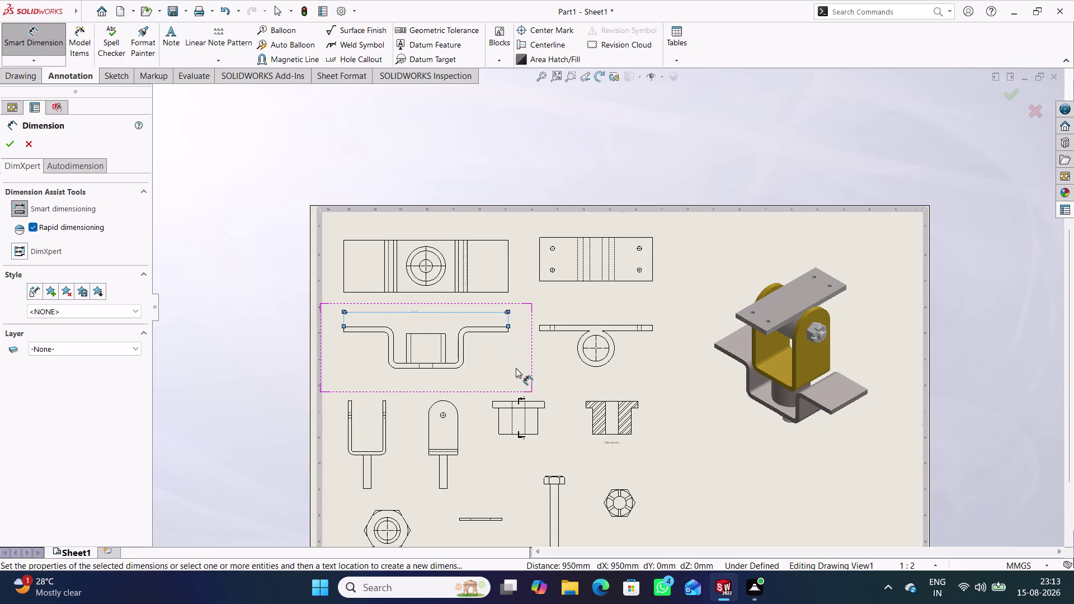
click(506, 366)
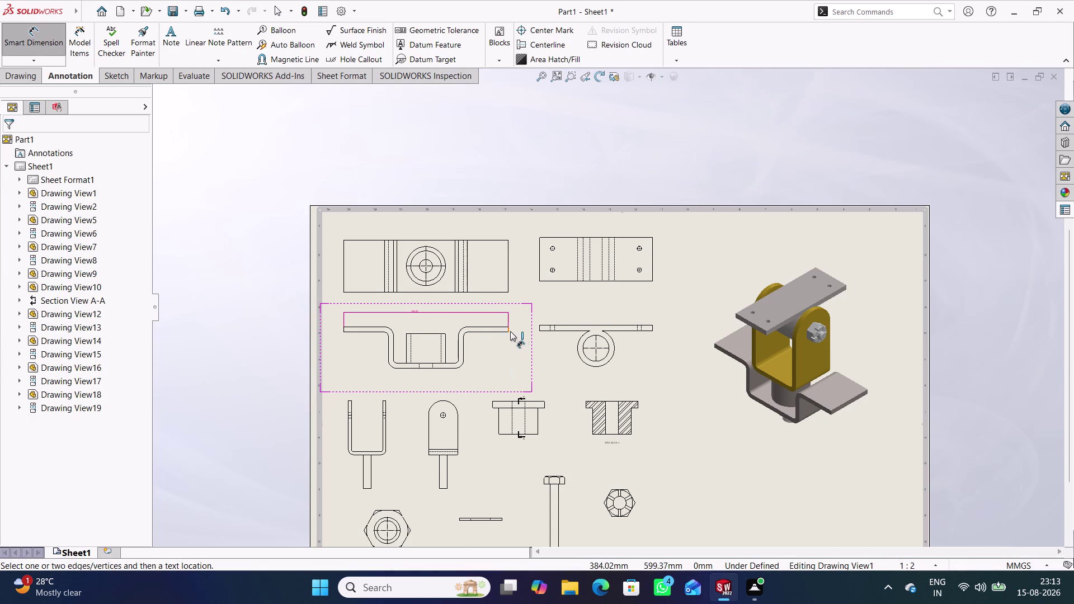
Add the flange thickness dimension and the 170 mm dimension.
scroll(down, 3)
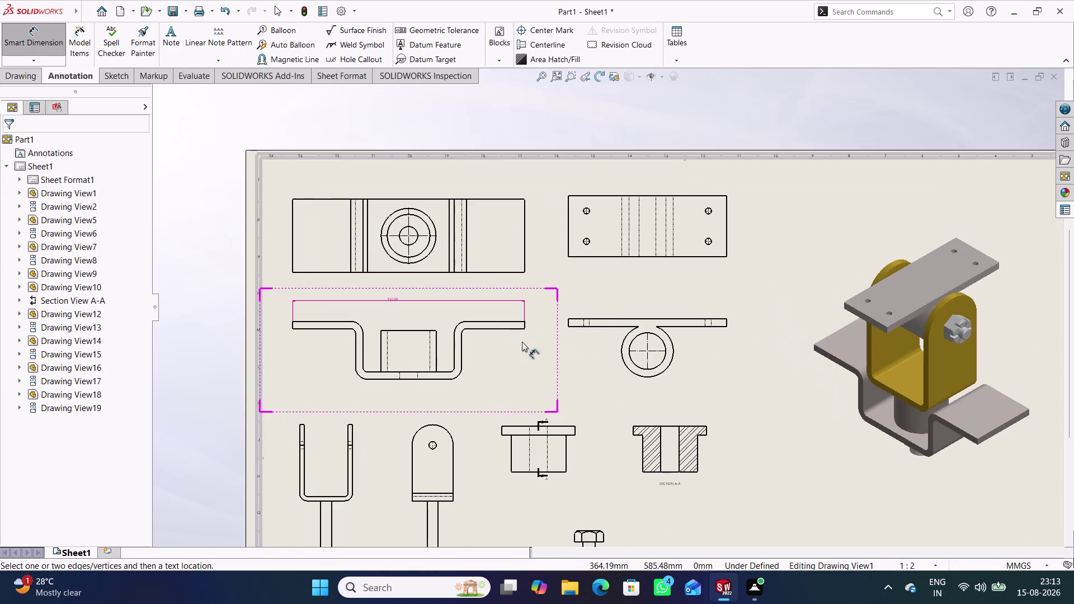
scroll(down, 3)
click(536, 319)
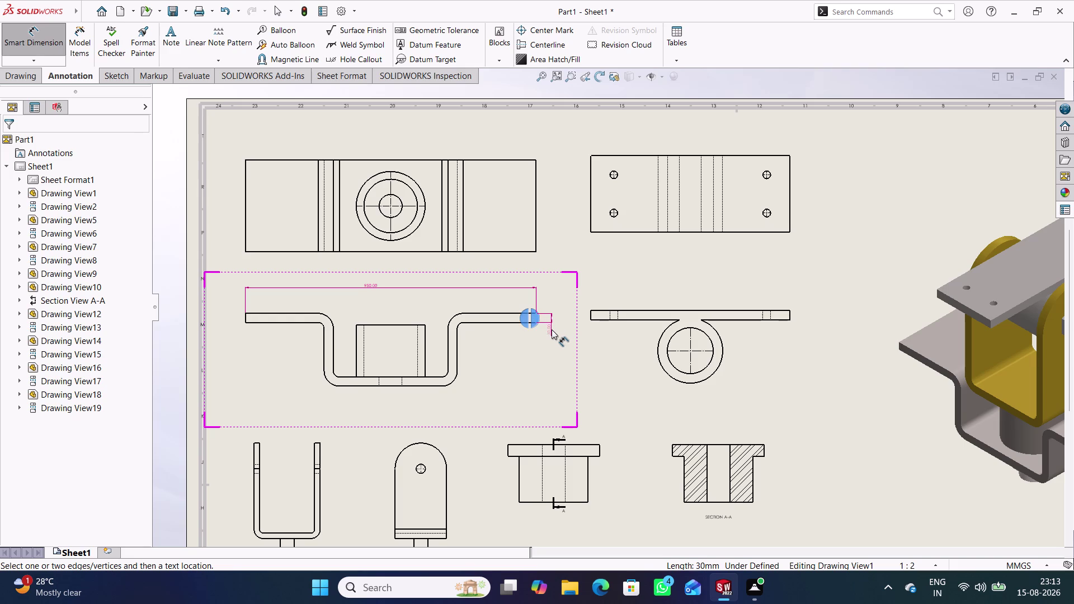
click(552, 330)
click(535, 368)
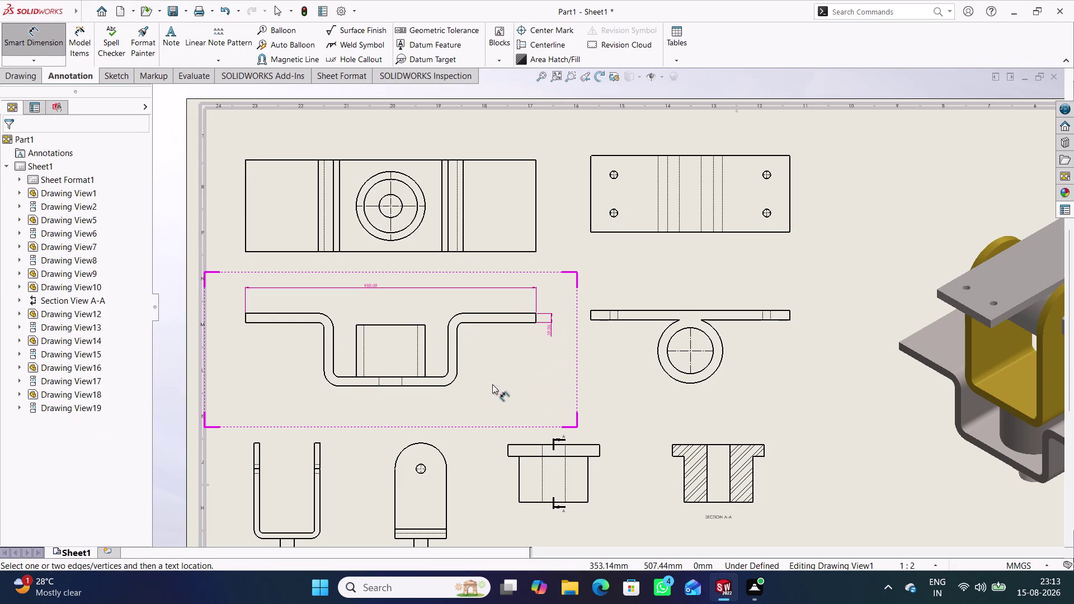
click(425, 334)
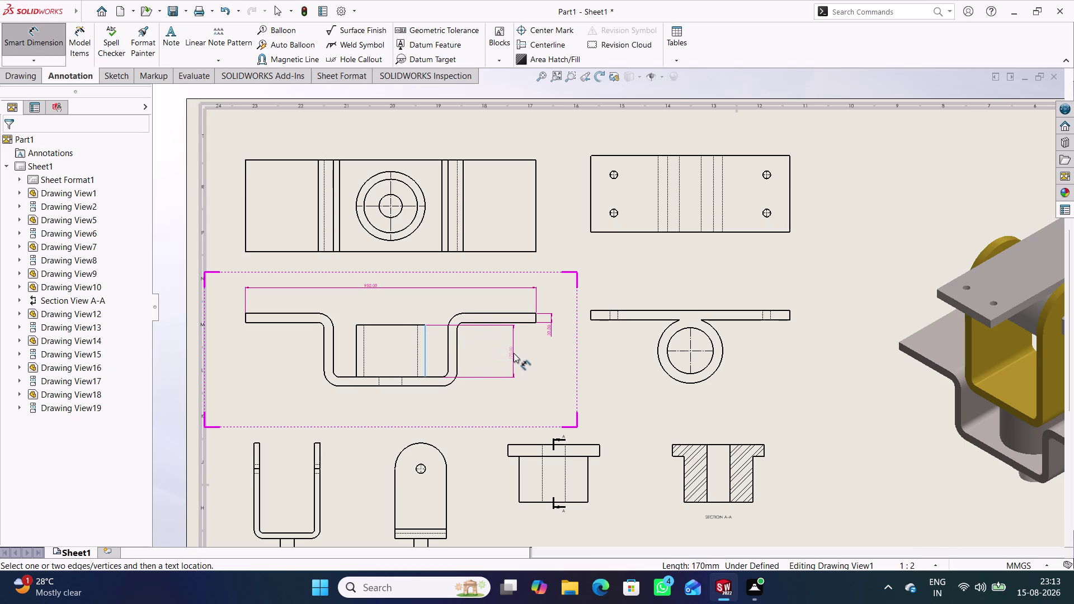
click(518, 353)
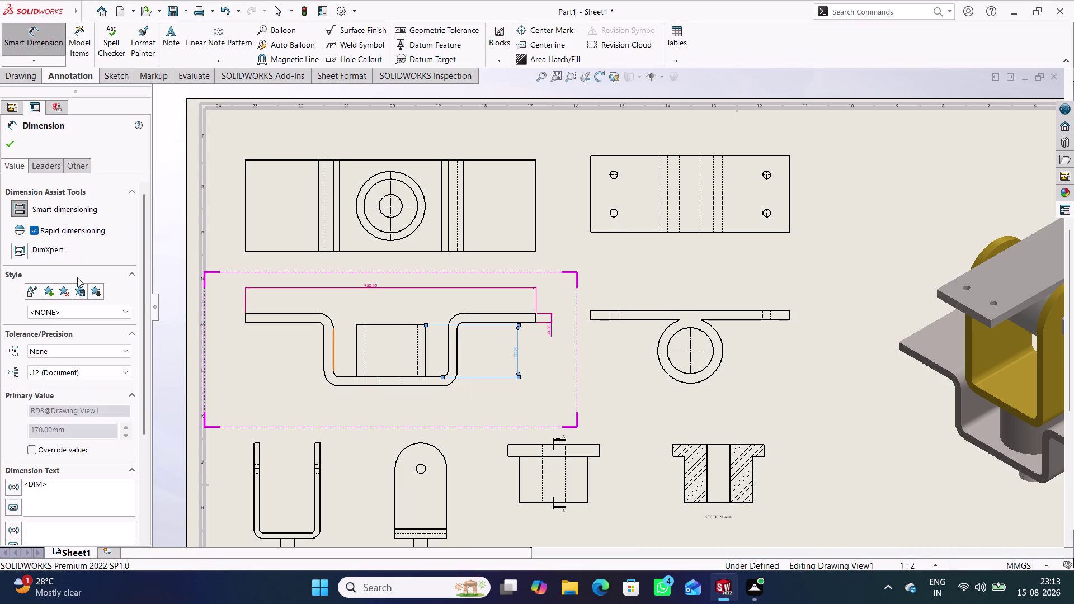
Dimension the bracket's inner width between its two walls.
click(332, 336)
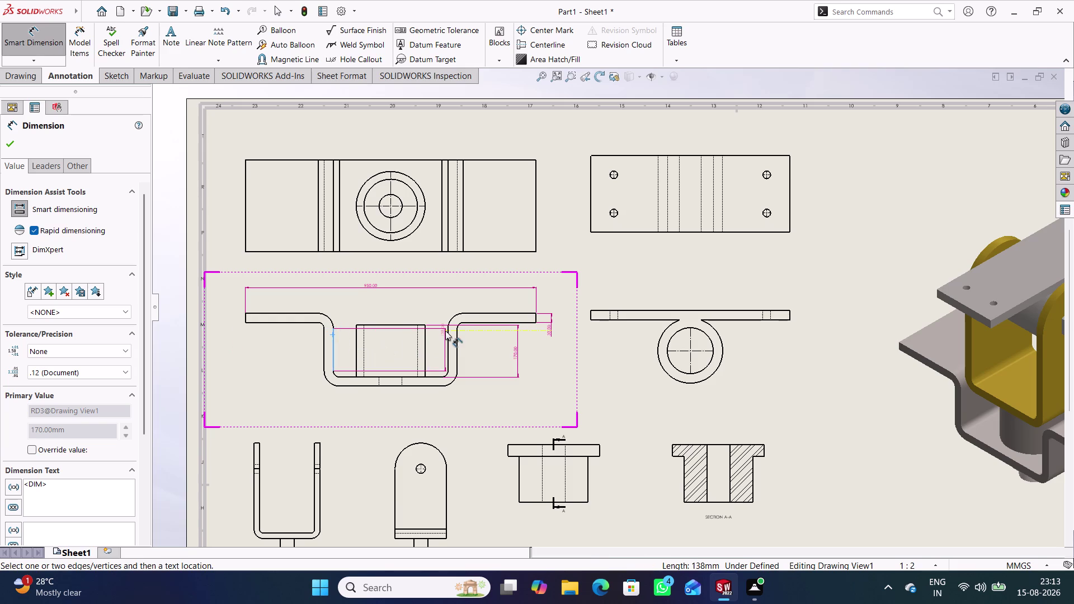
click(447, 336)
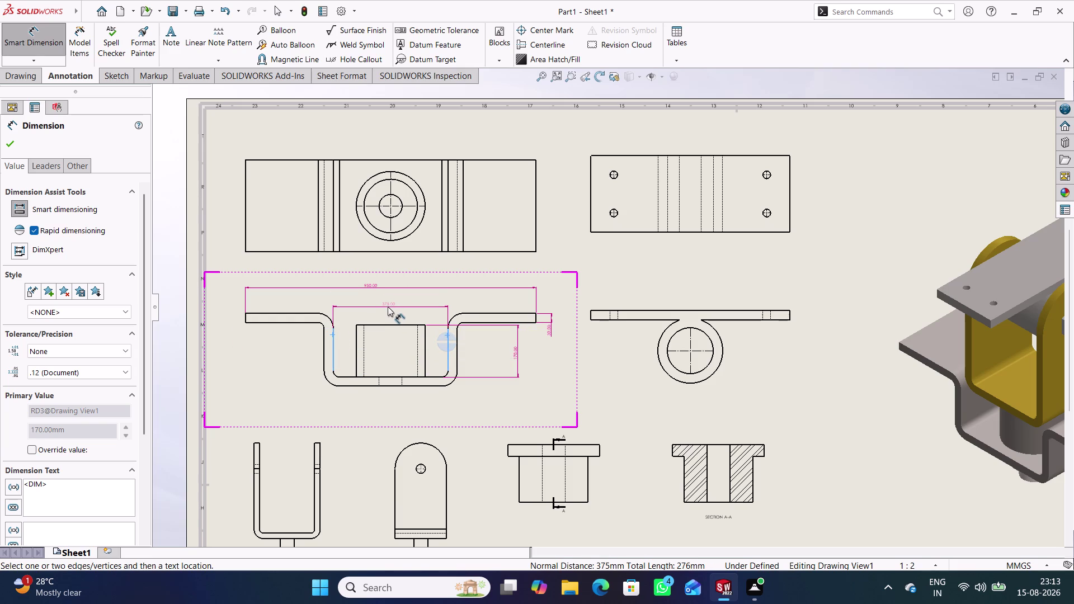
click(388, 306)
click(292, 382)
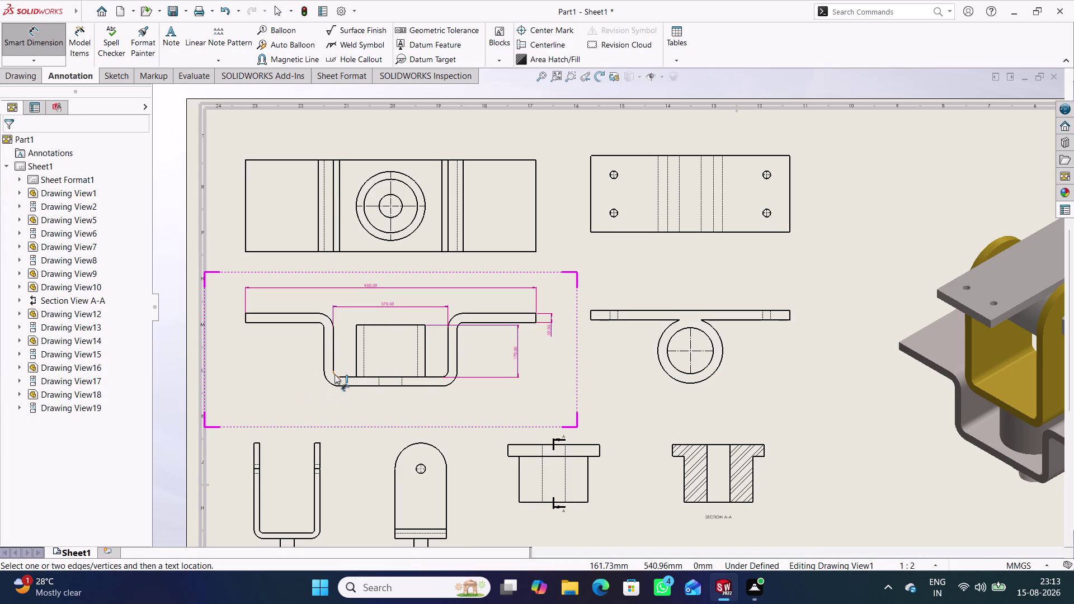
Add radius dimensions to the left and right lower bends.
click(335, 375)
click(296, 391)
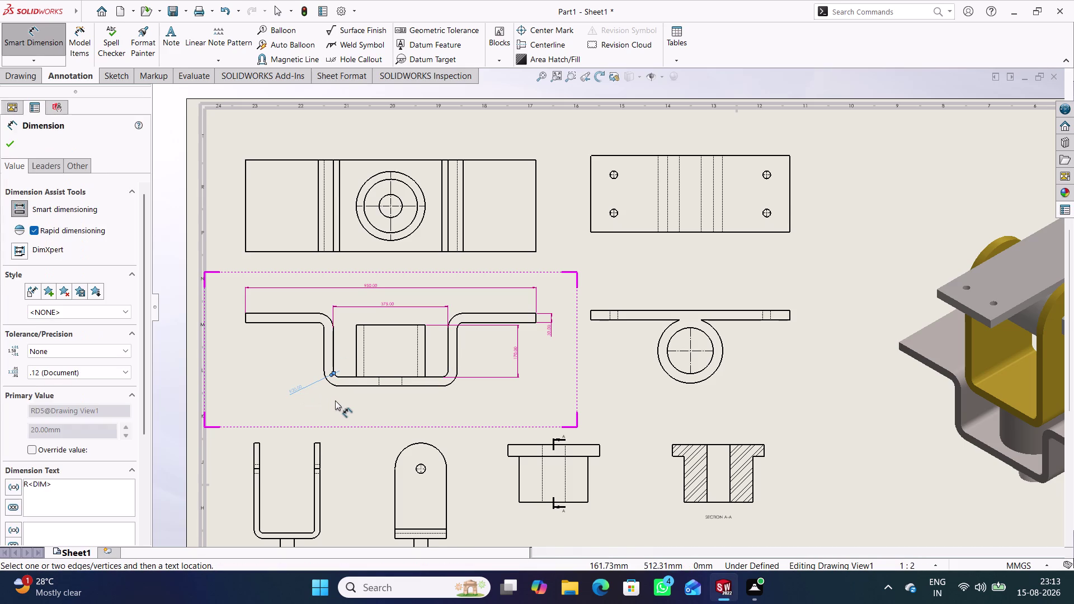
click(335, 401)
click(452, 383)
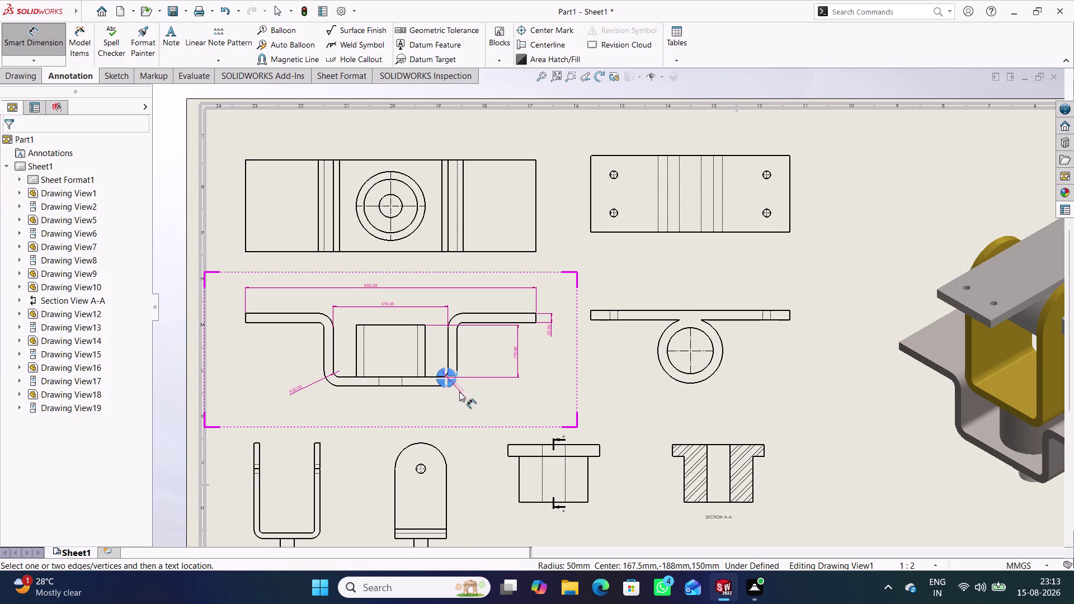
click(466, 397)
click(432, 405)
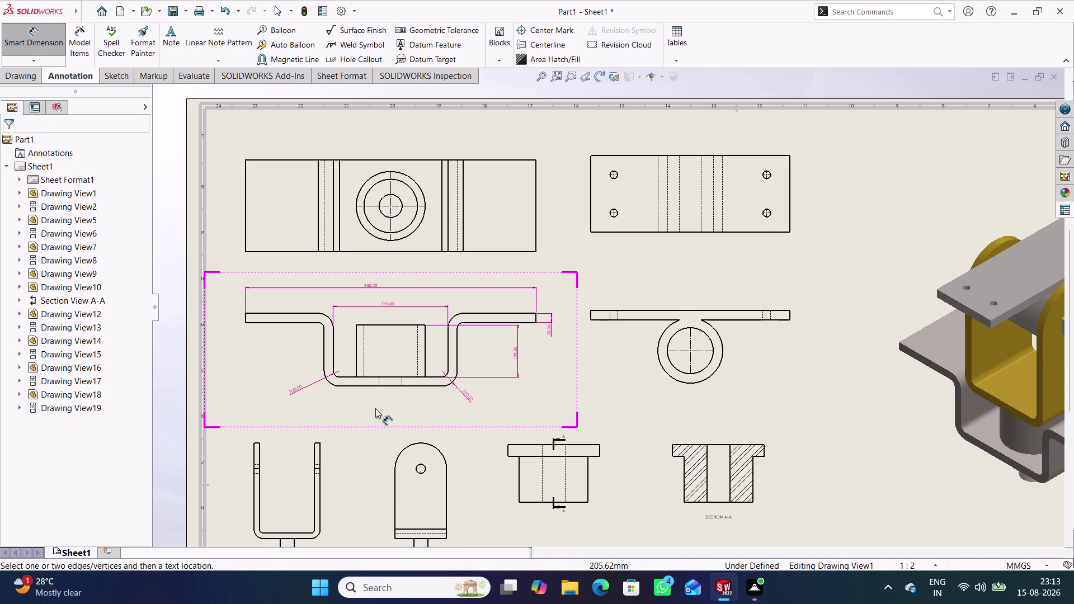
click(401, 211)
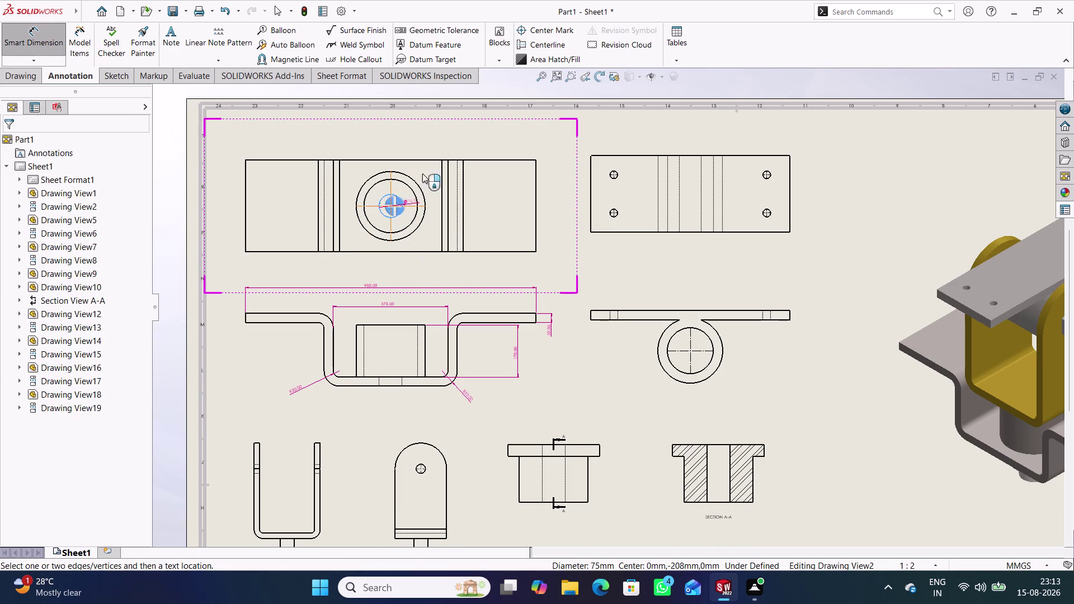
Dimension the three concentric circles with 75, 175 and 225 mm diameters.
click(432, 139)
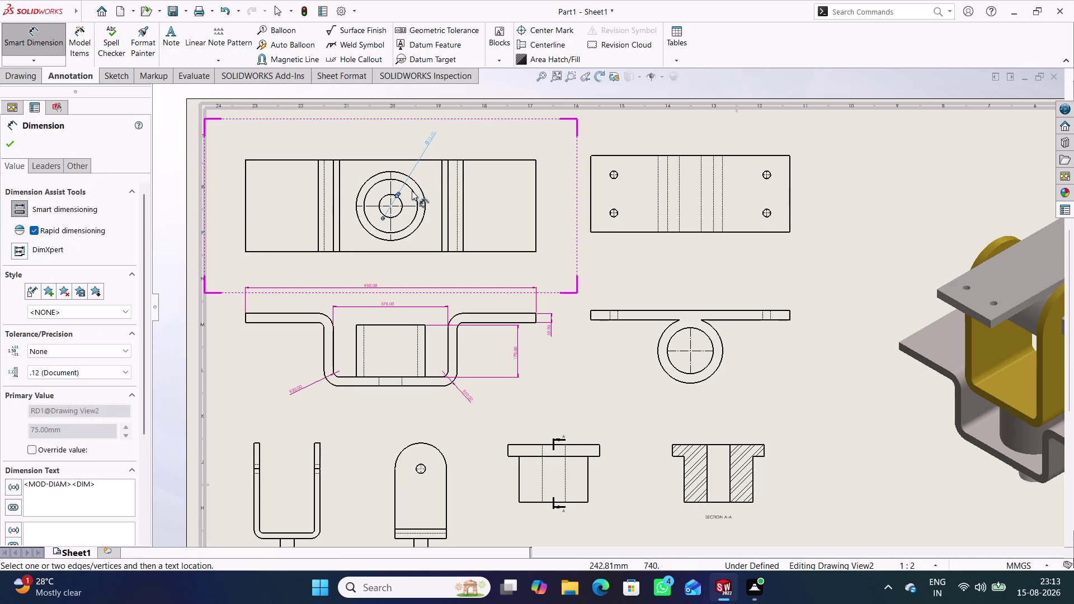
click(413, 189)
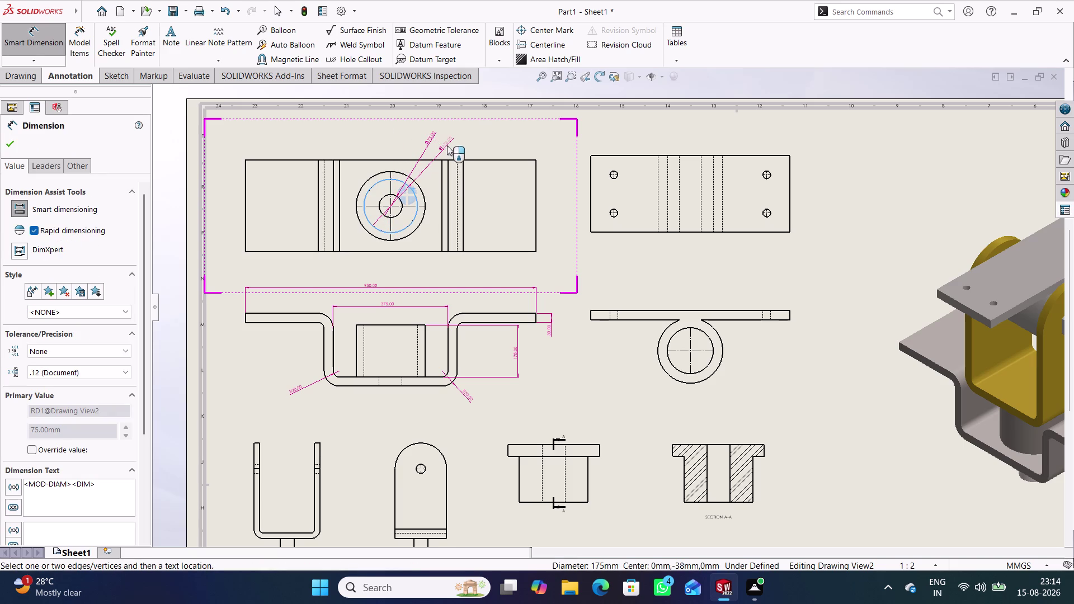
click(449, 146)
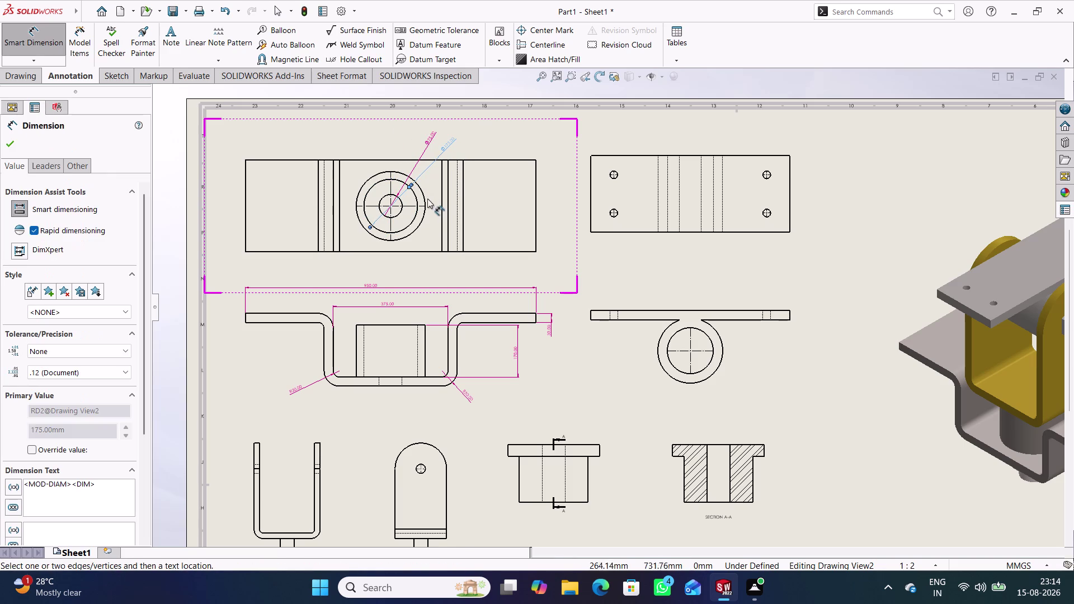
click(424, 193)
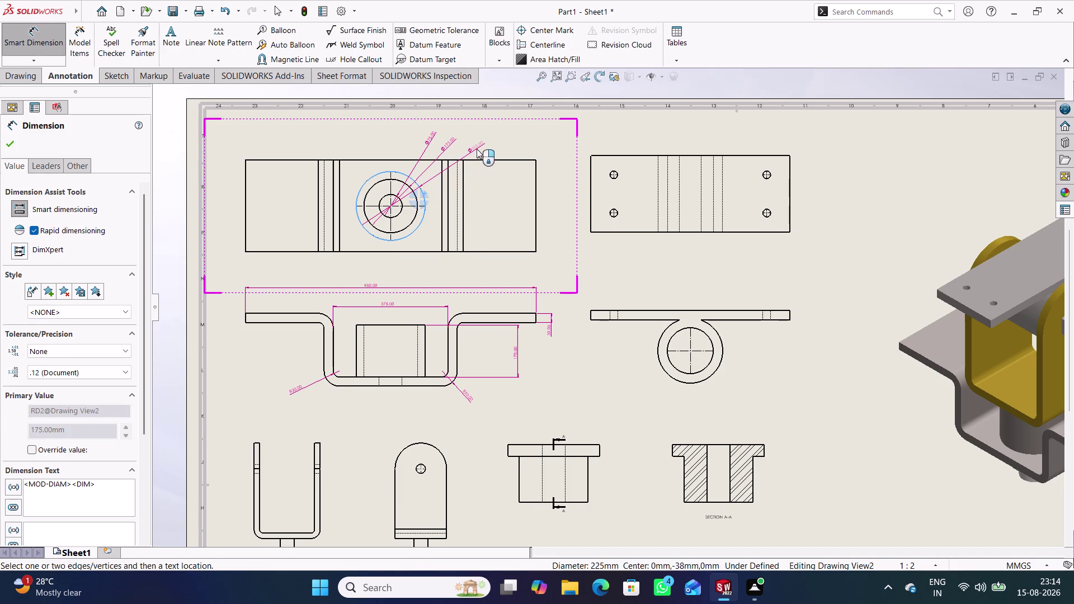
click(476, 149)
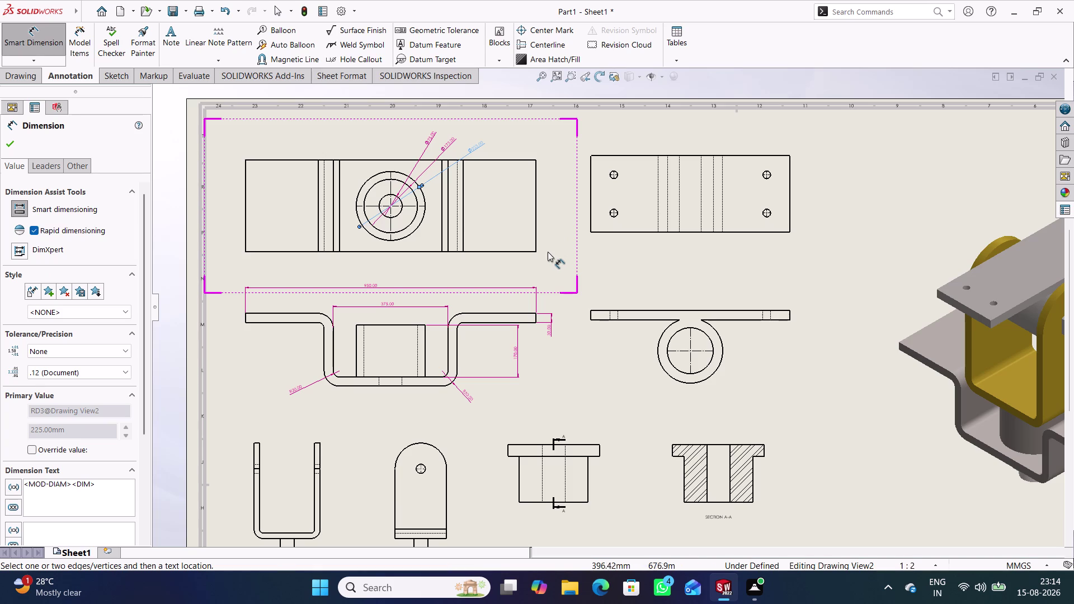
click(537, 204)
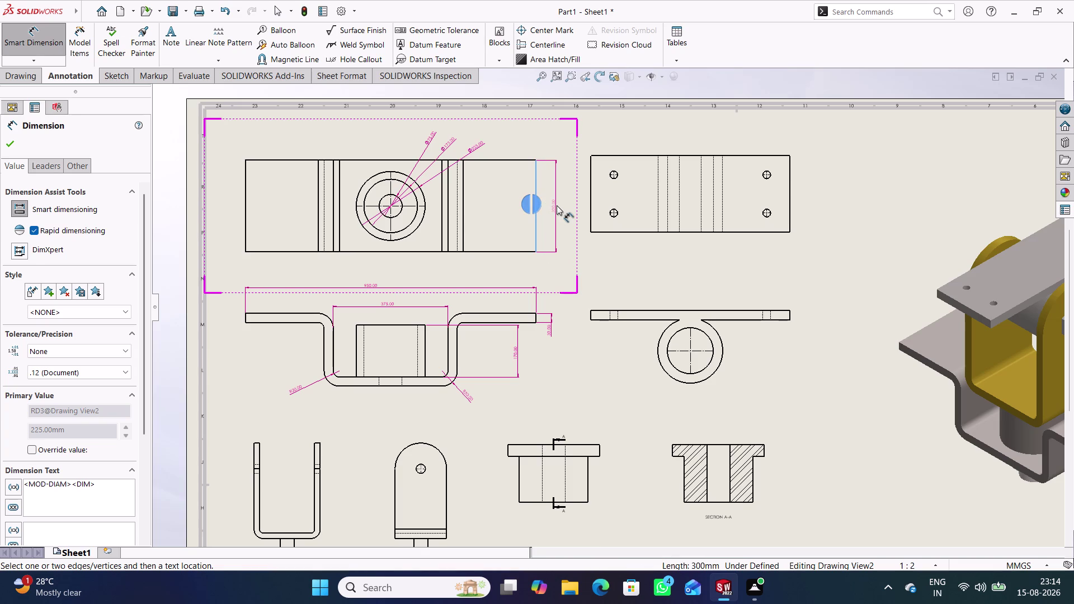
Add the vertical 300 mm dimension on the top view's right edge.
click(557, 206)
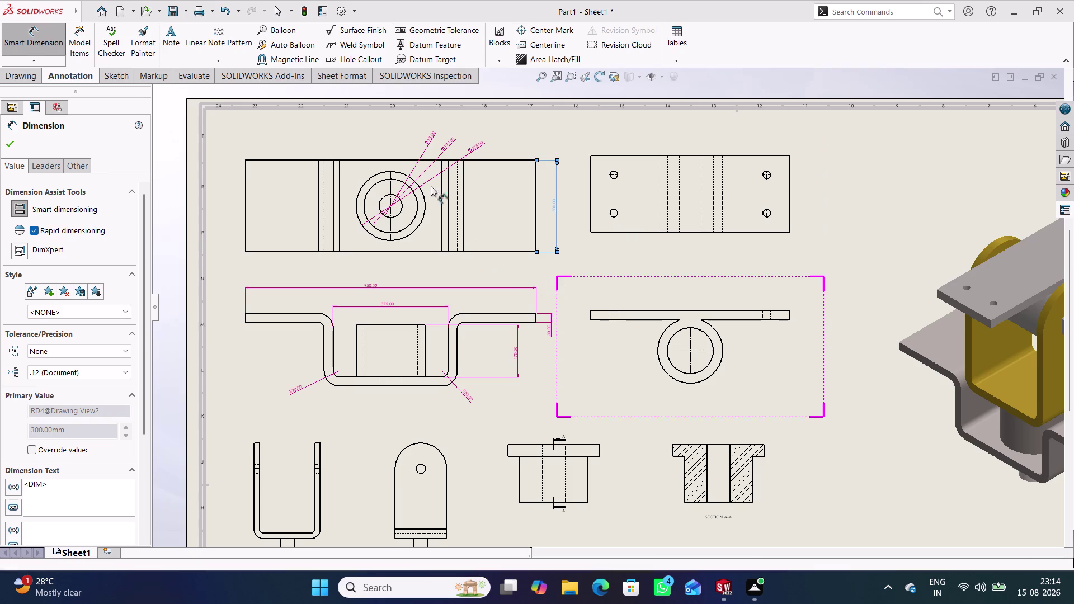
click(54, 45)
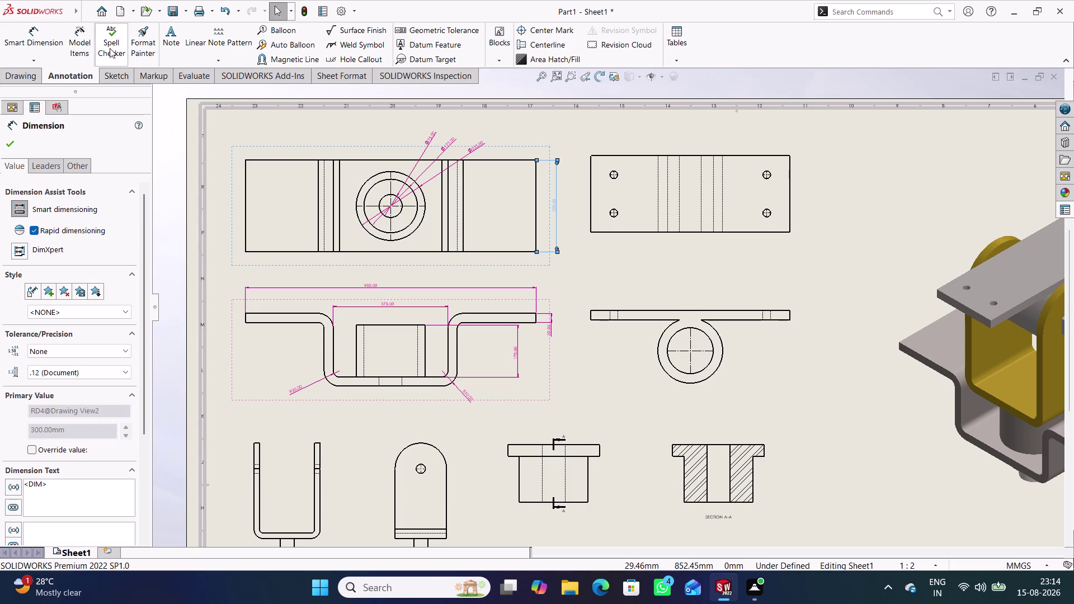
click(85, 49)
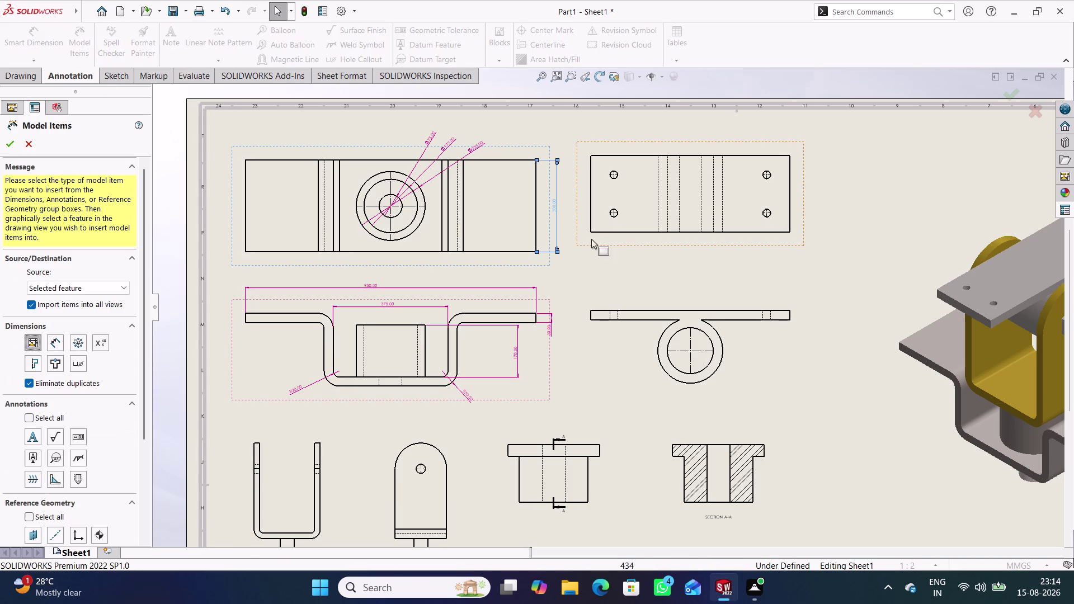
Preview model dimensions on the two right-hand plate views, then cancel the import.
click(651, 247)
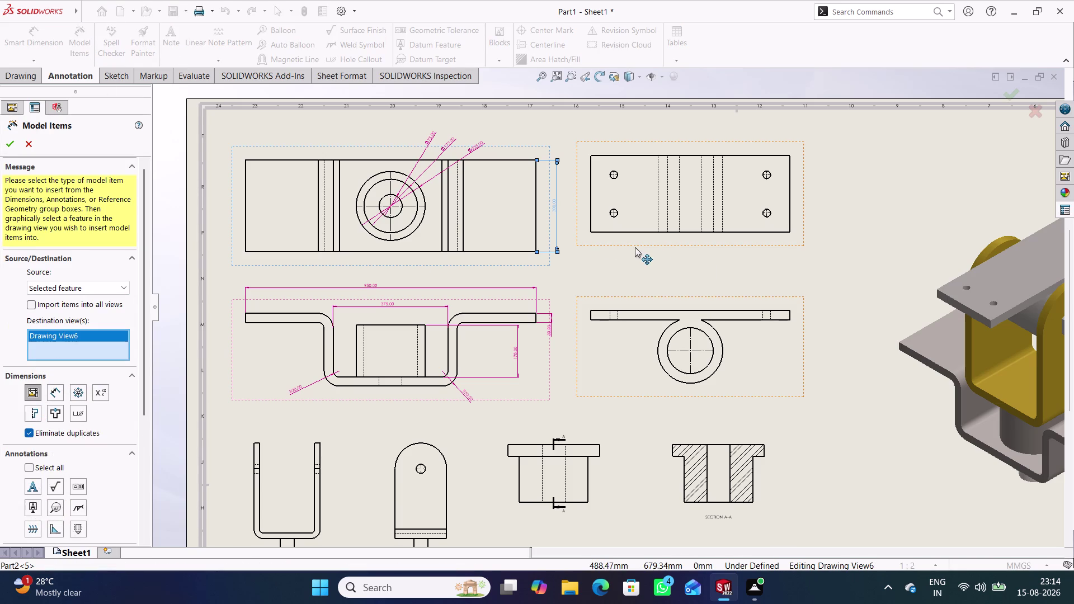
double_click(637, 232)
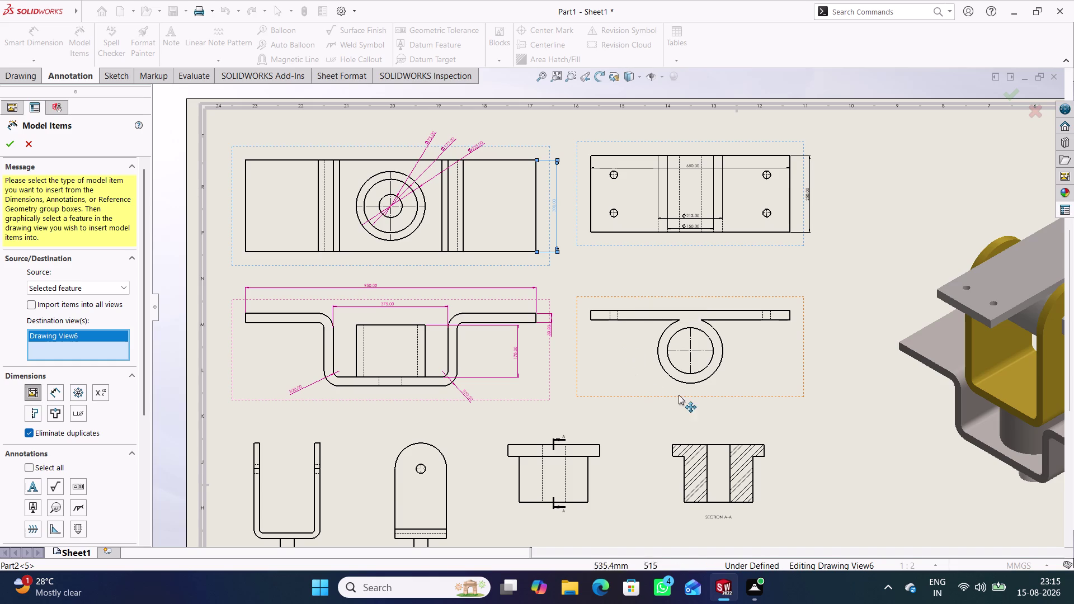
double_click(680, 381)
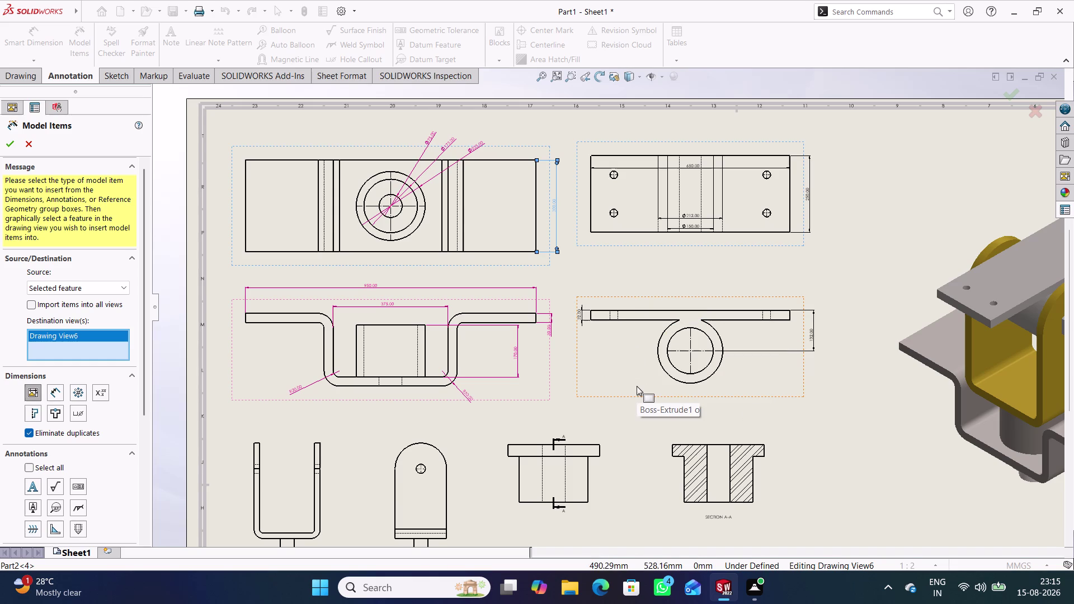
click(32, 141)
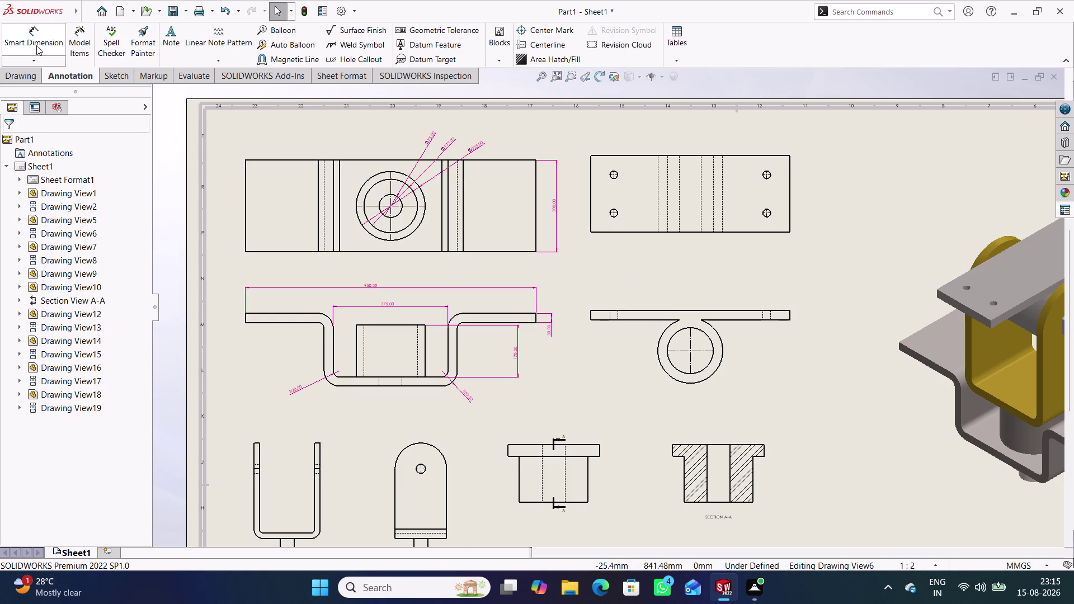
click(37, 45)
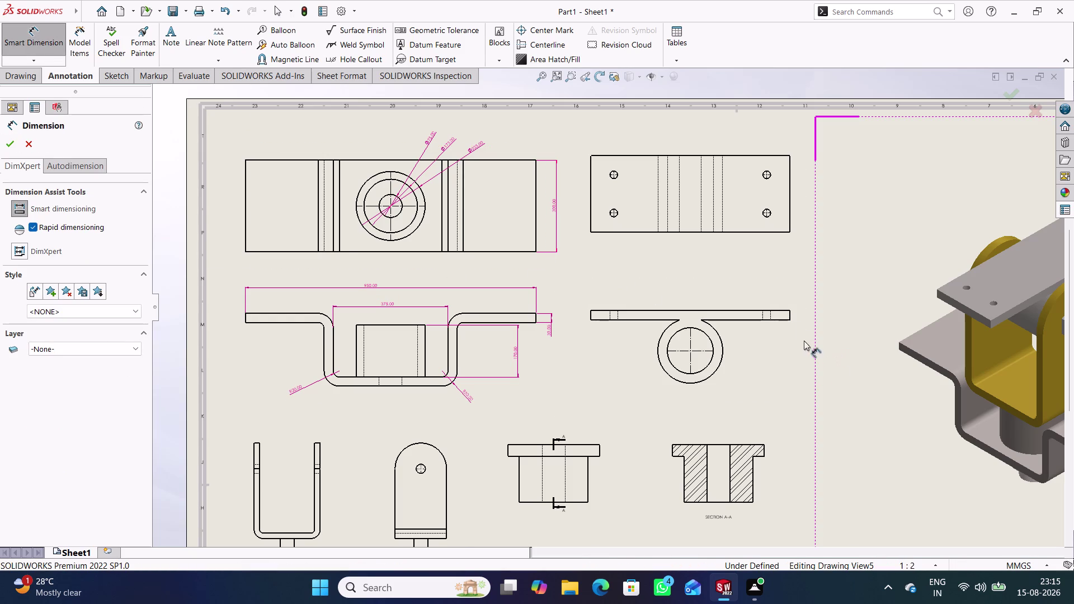
Dimension the second plate's side view: 32 flange thickness, 325 distance and 132 height.
click(591, 314)
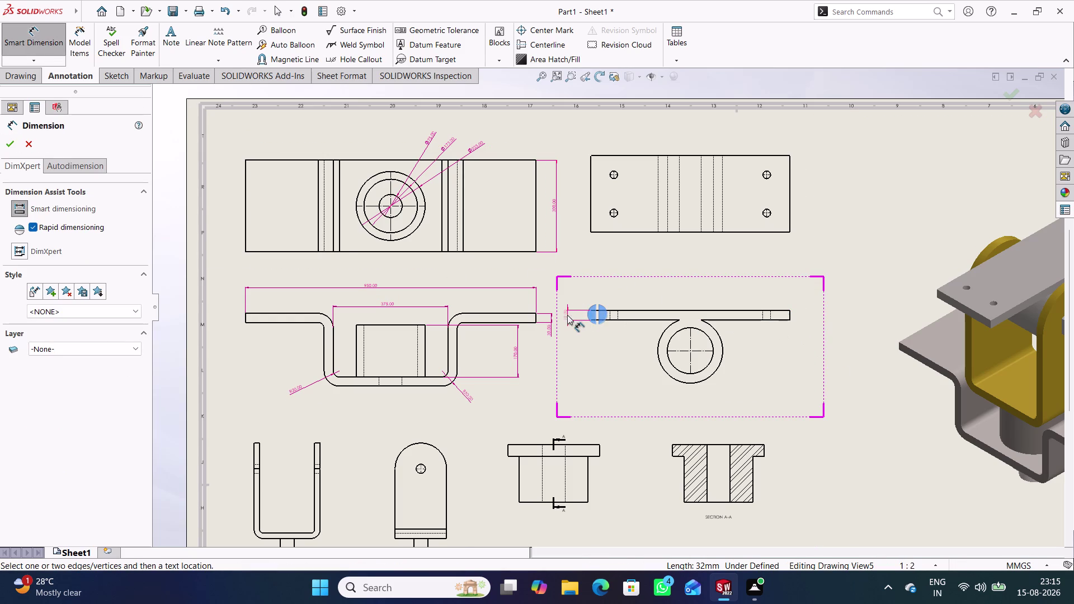
click(568, 325)
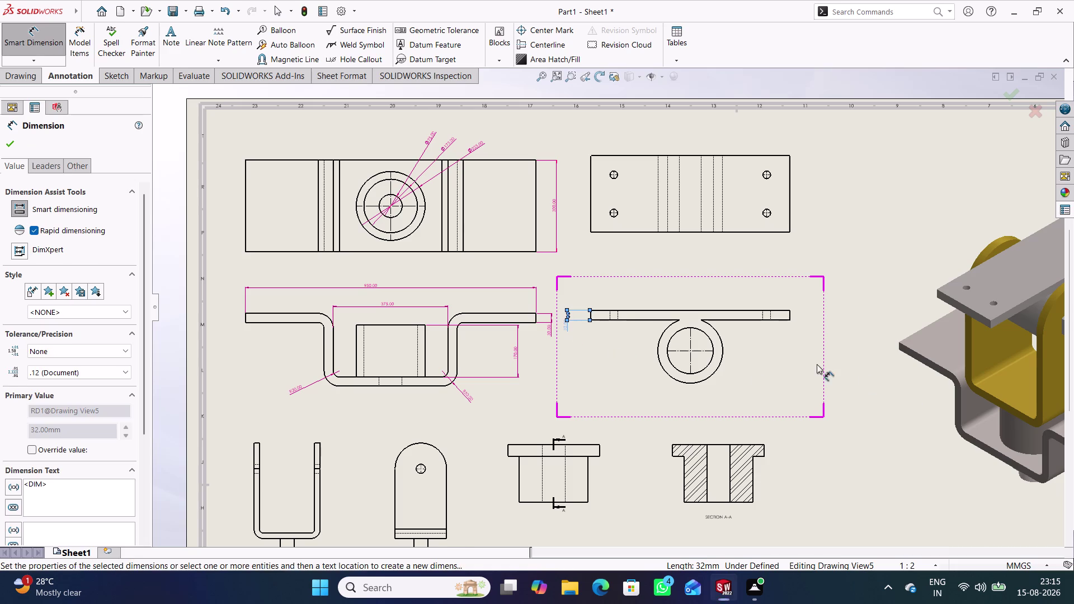
click(848, 348)
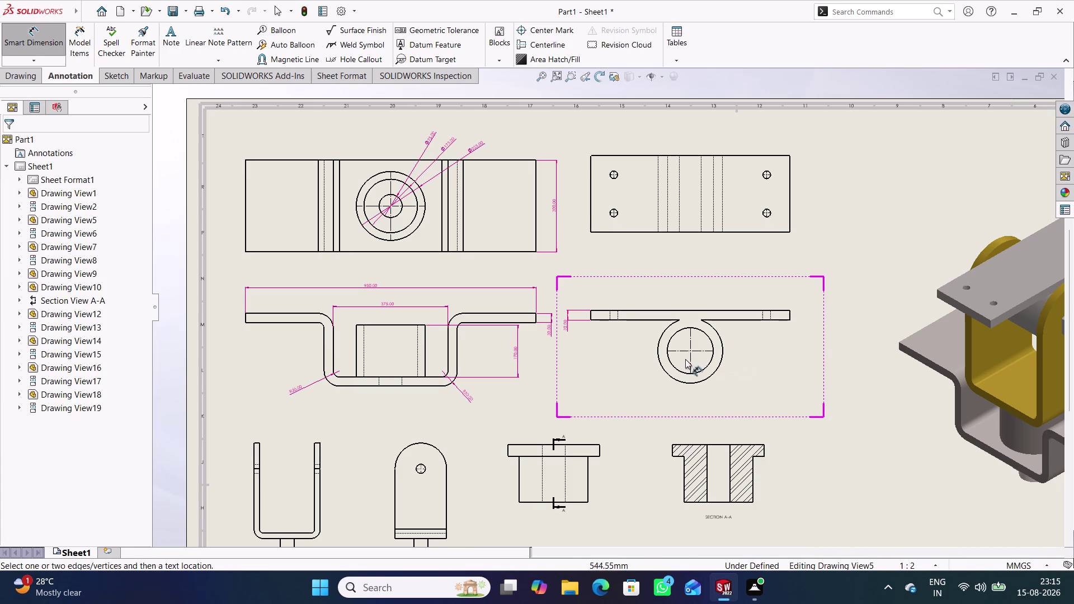
click(690, 350)
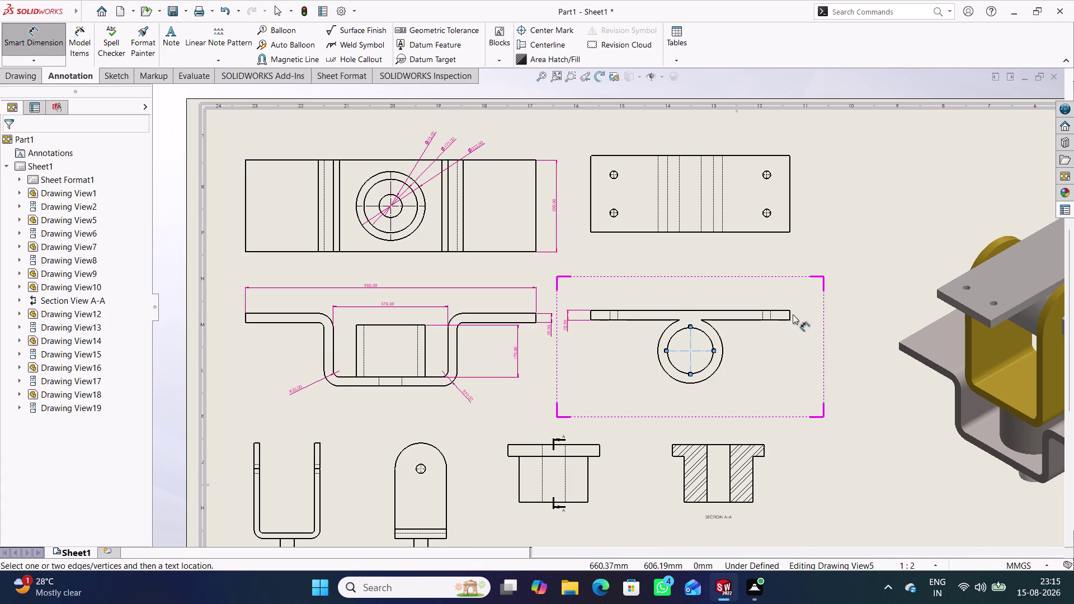
click(789, 310)
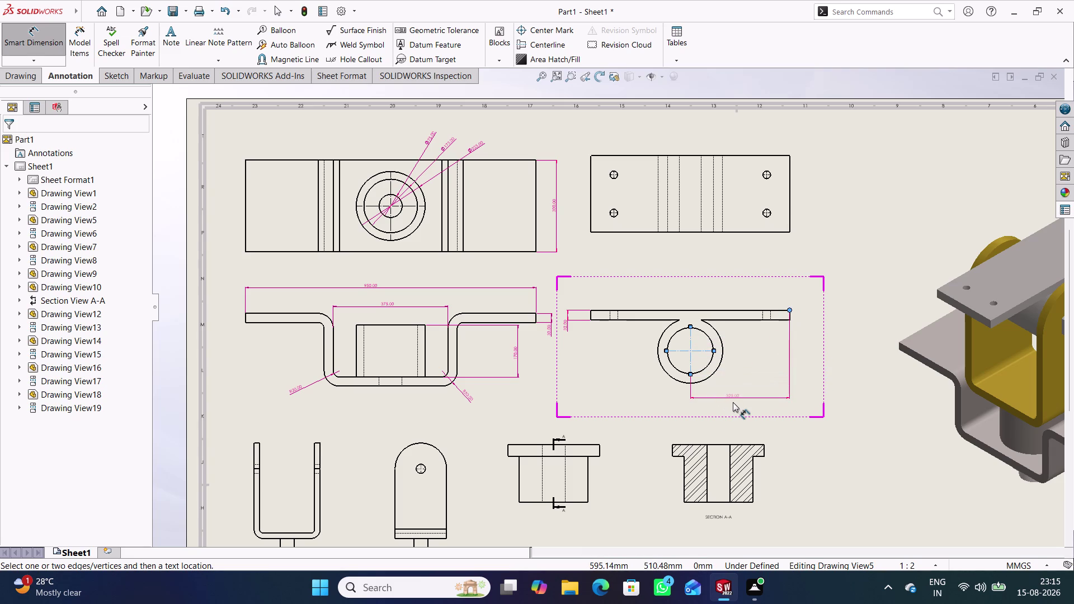
click(737, 292)
click(753, 366)
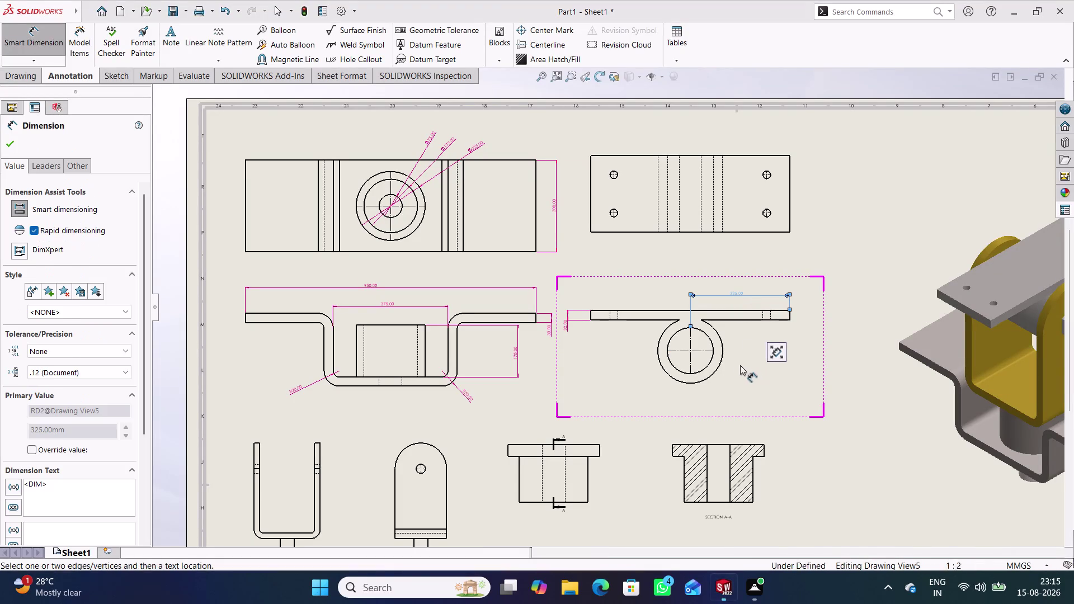
click(712, 351)
click(780, 310)
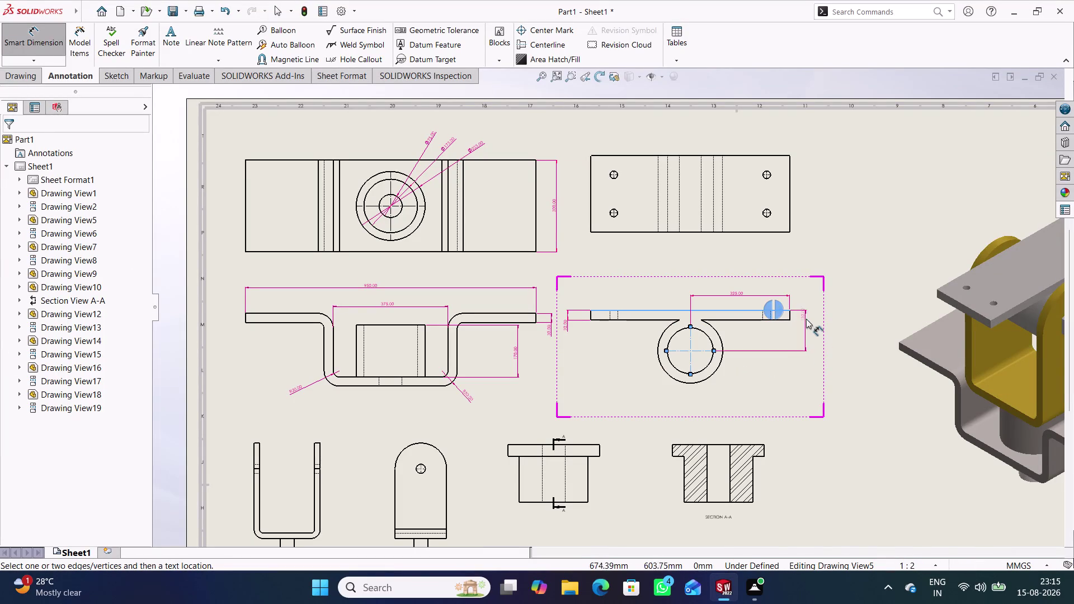
click(806, 330)
click(800, 371)
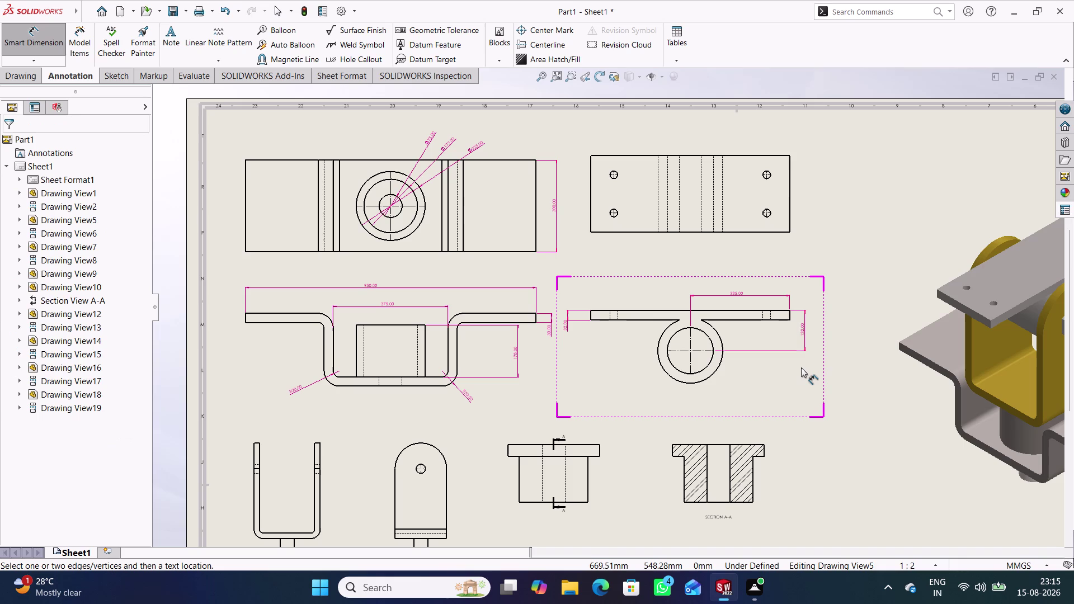
Add the ring's Ø150 diameter and R106 radius dimensions.
scroll(down, 3)
scroll(down, 3)
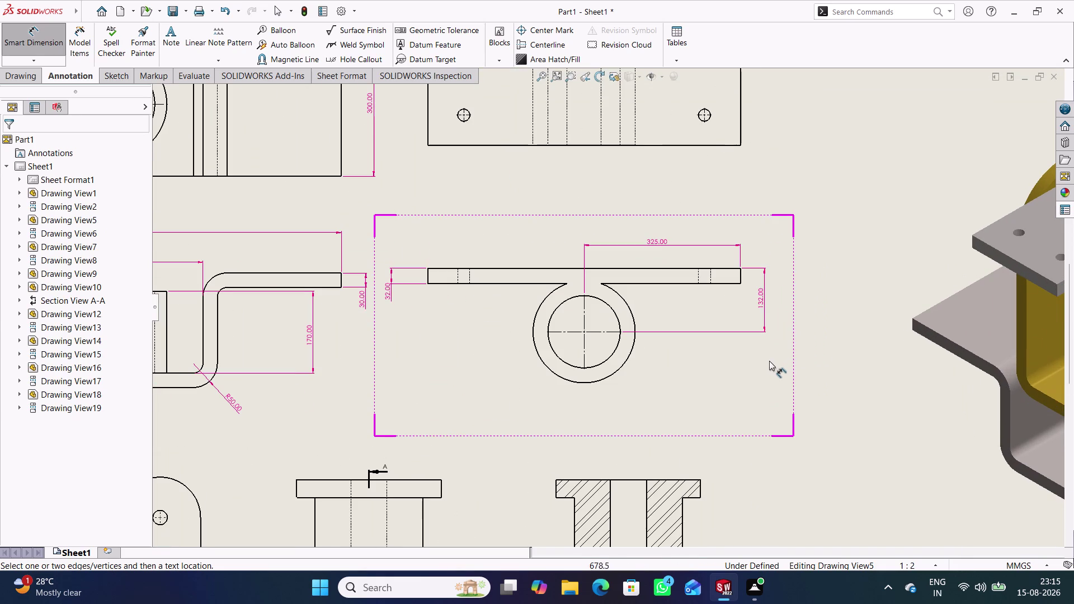
scroll(up, 3)
scroll(up, 3)
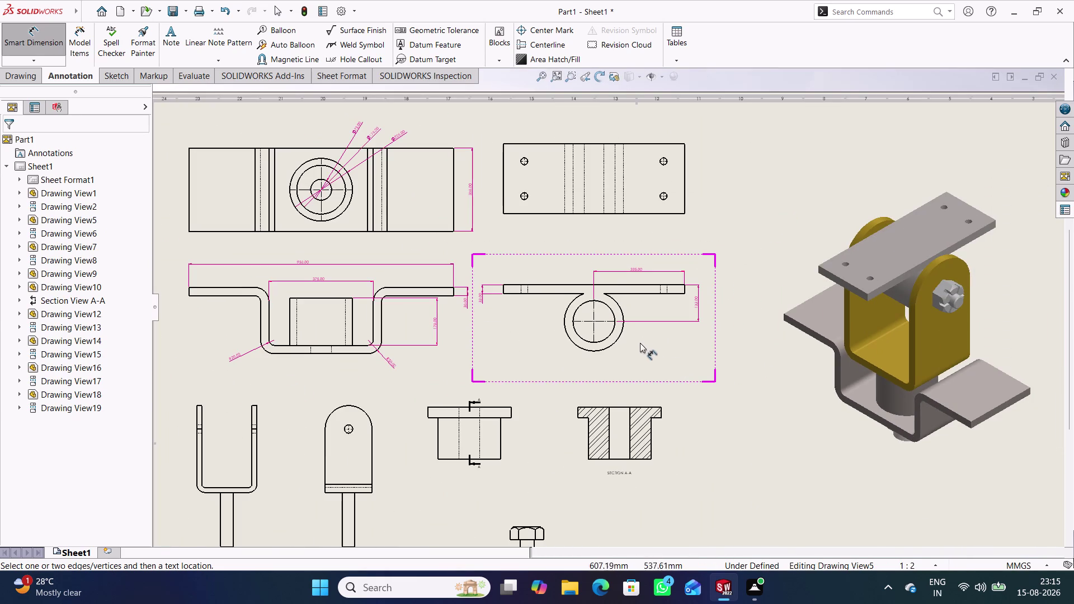
click(615, 330)
click(654, 341)
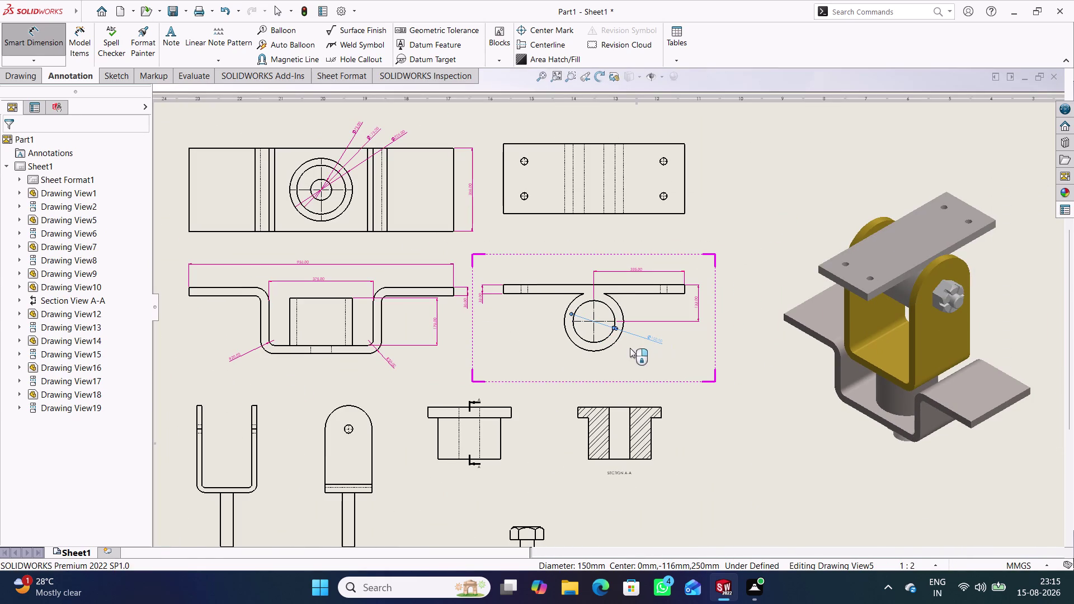
click(620, 339)
click(617, 339)
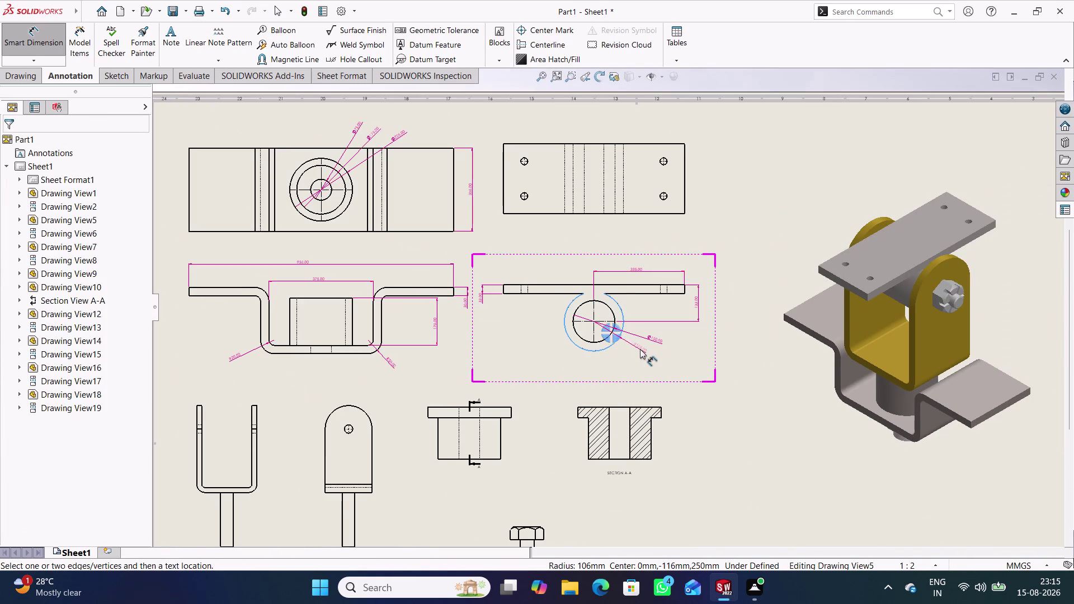
click(640, 349)
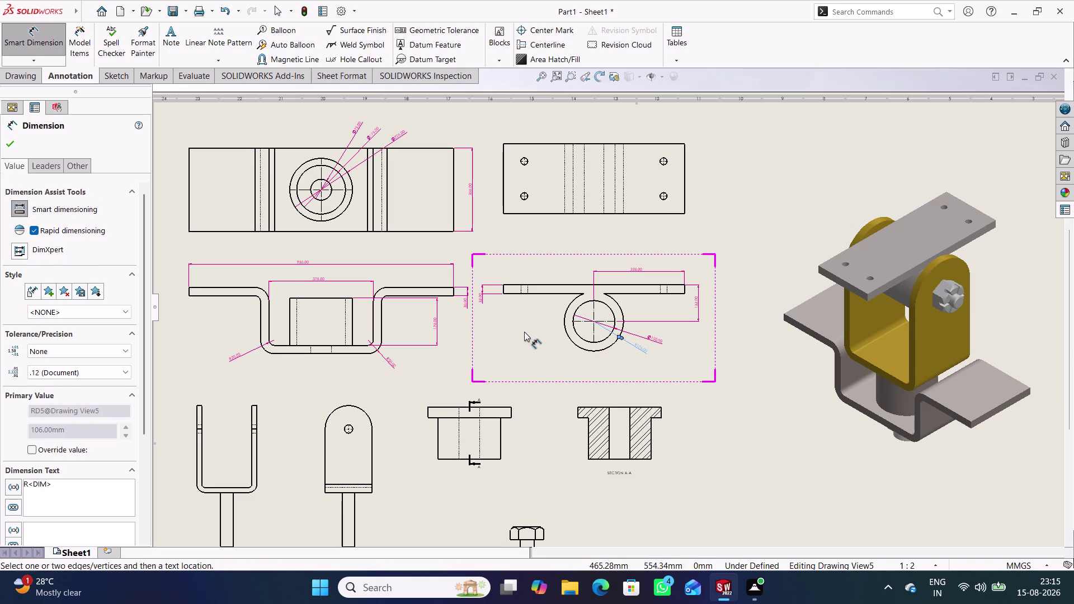
click(524, 331)
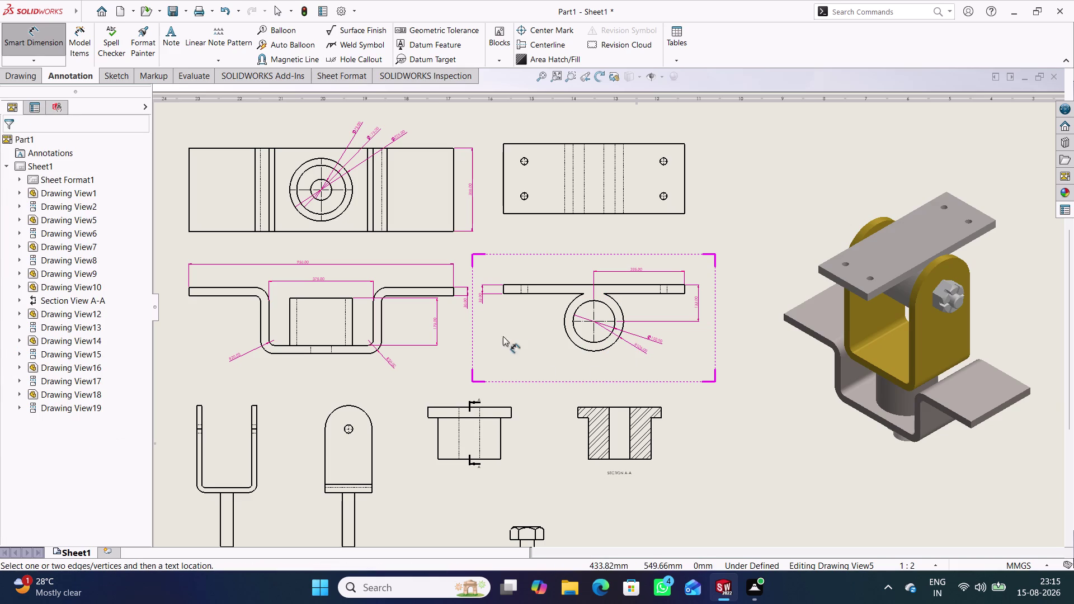
click(687, 181)
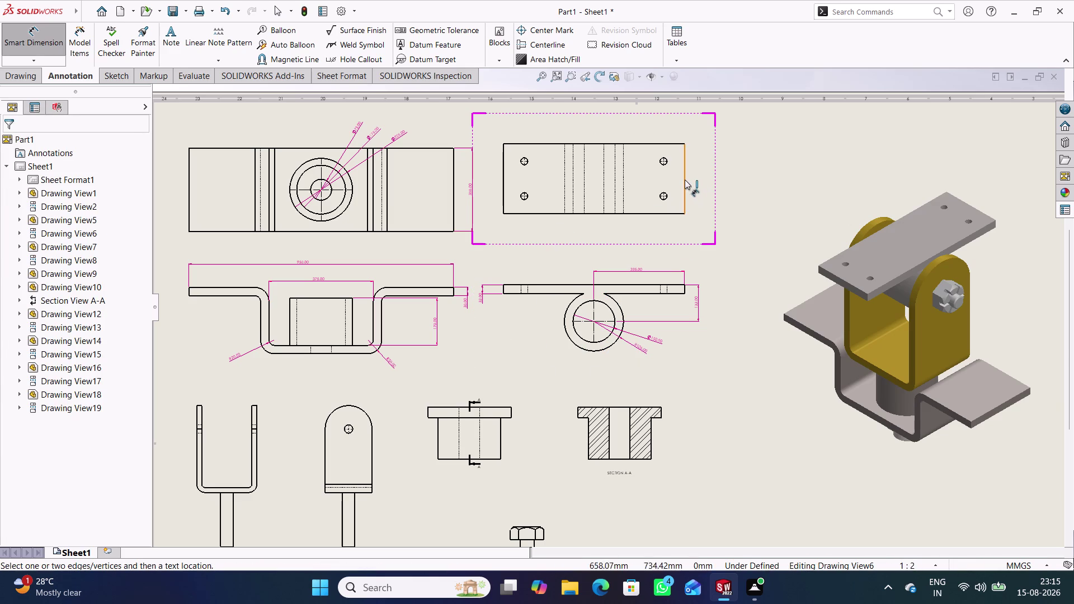
Dimension the top plate's outline: 250 width and 650 length above the plate.
click(684, 178)
click(703, 178)
click(639, 144)
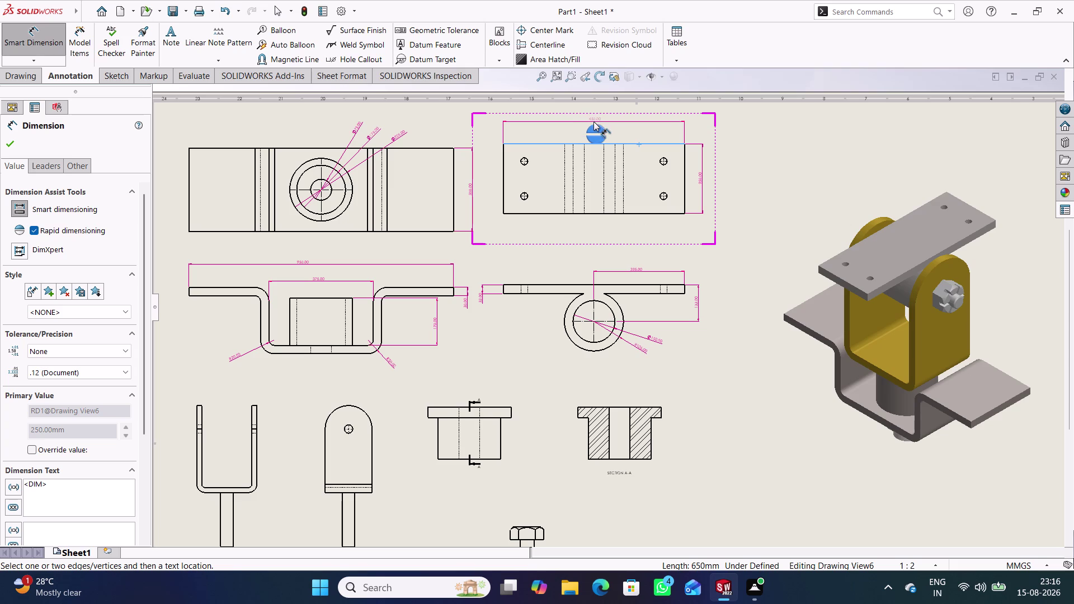
click(596, 127)
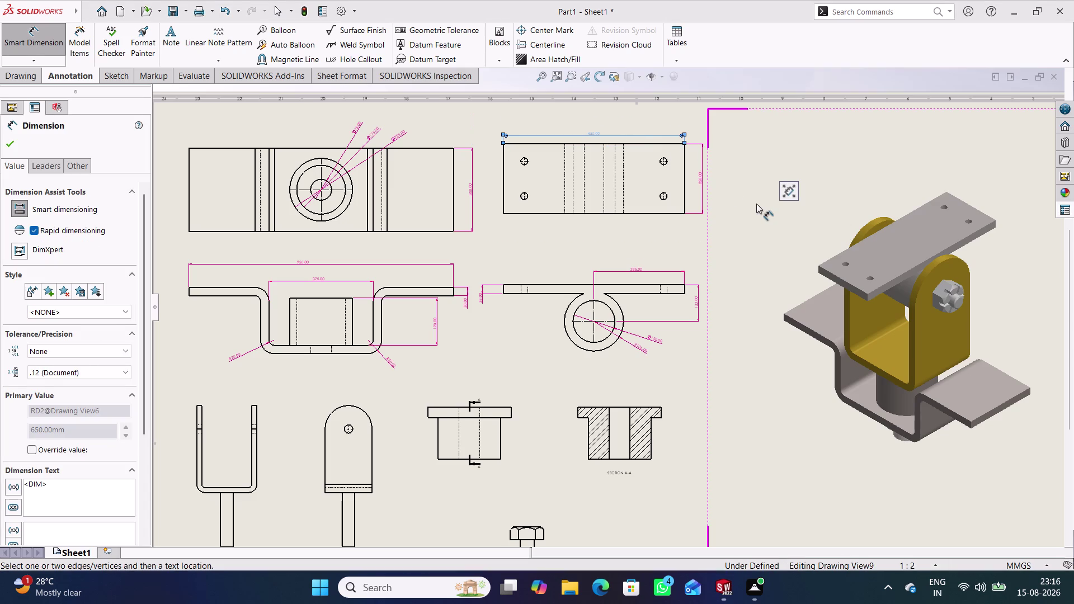
click(757, 203)
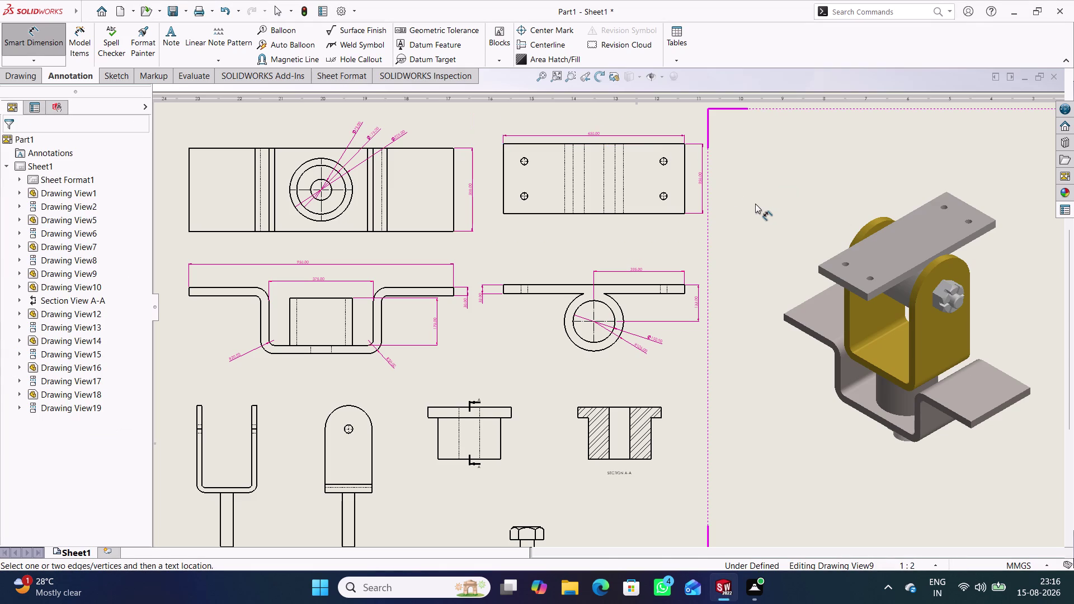
Add the 125 spacing between the upper-left and lower-left holes, discarding an unwanted angle dimension.
scroll(down, 3)
scroll(down, 3)
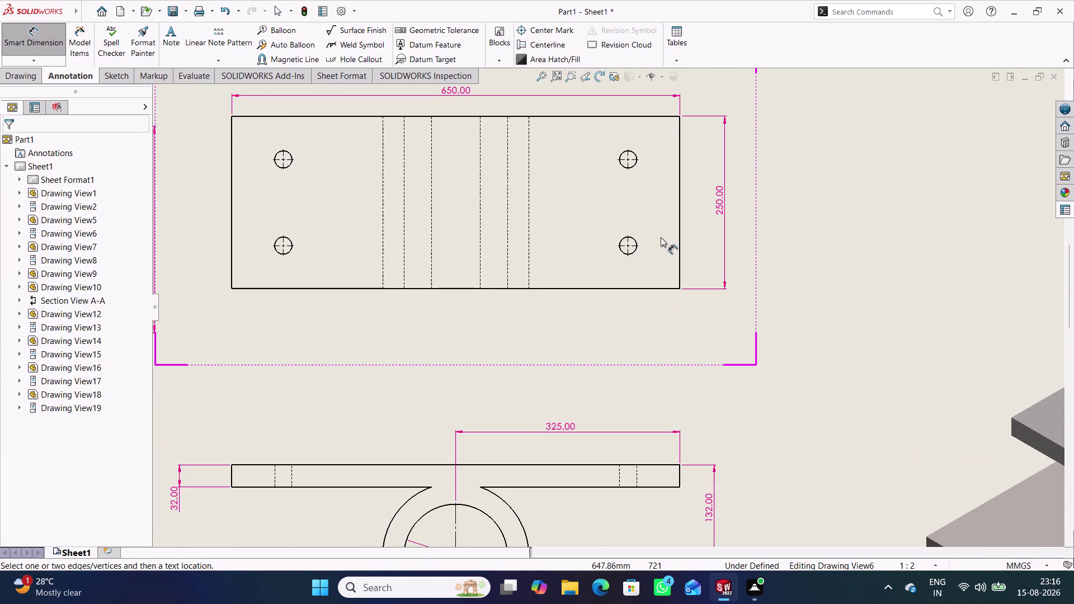
click(282, 245)
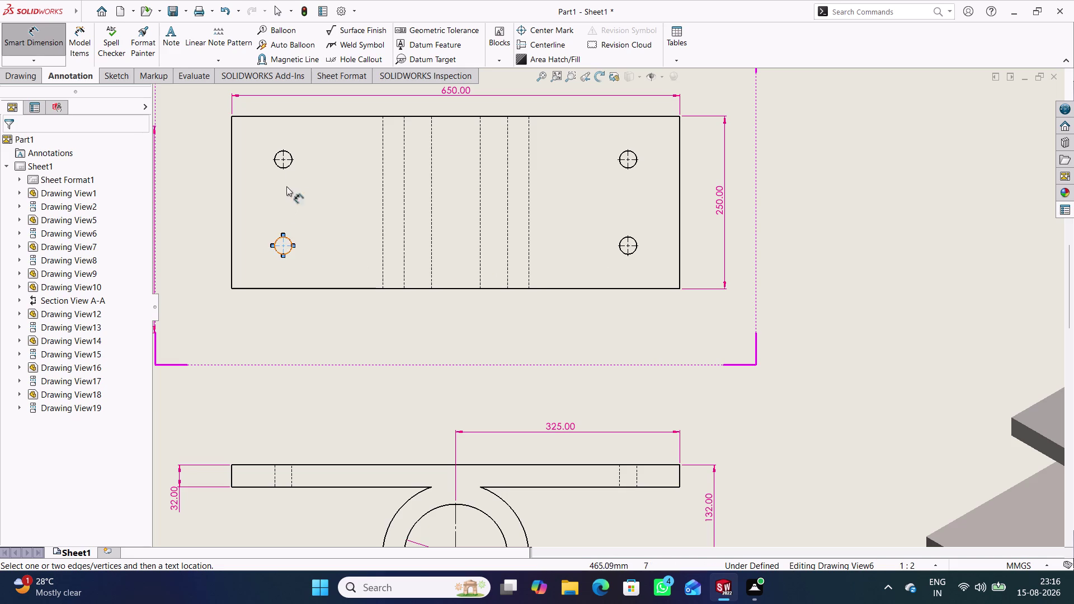
click(281, 158)
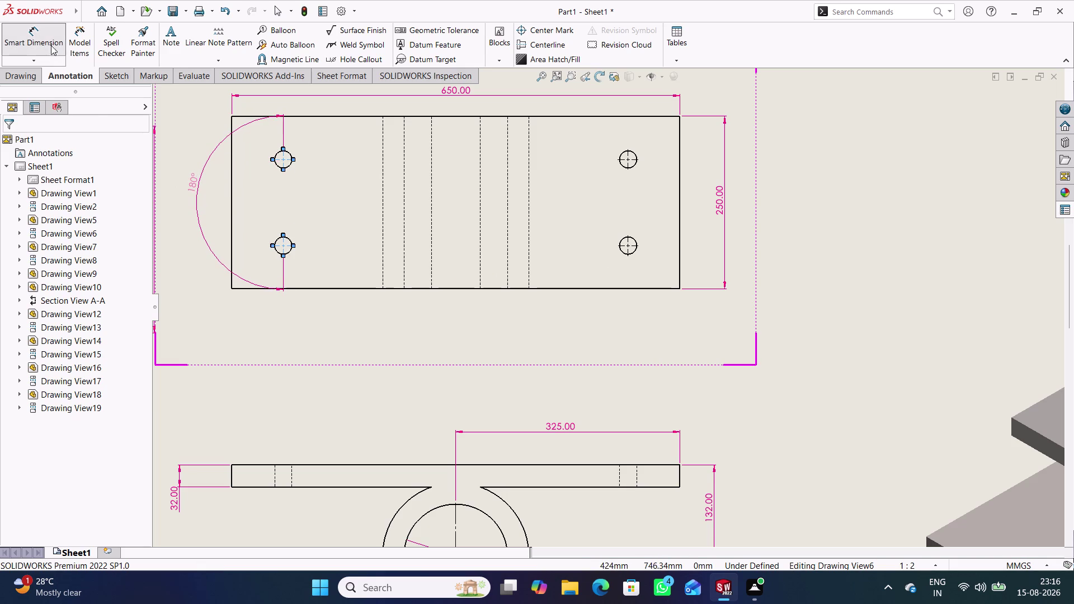
click(50, 43)
click(173, 176)
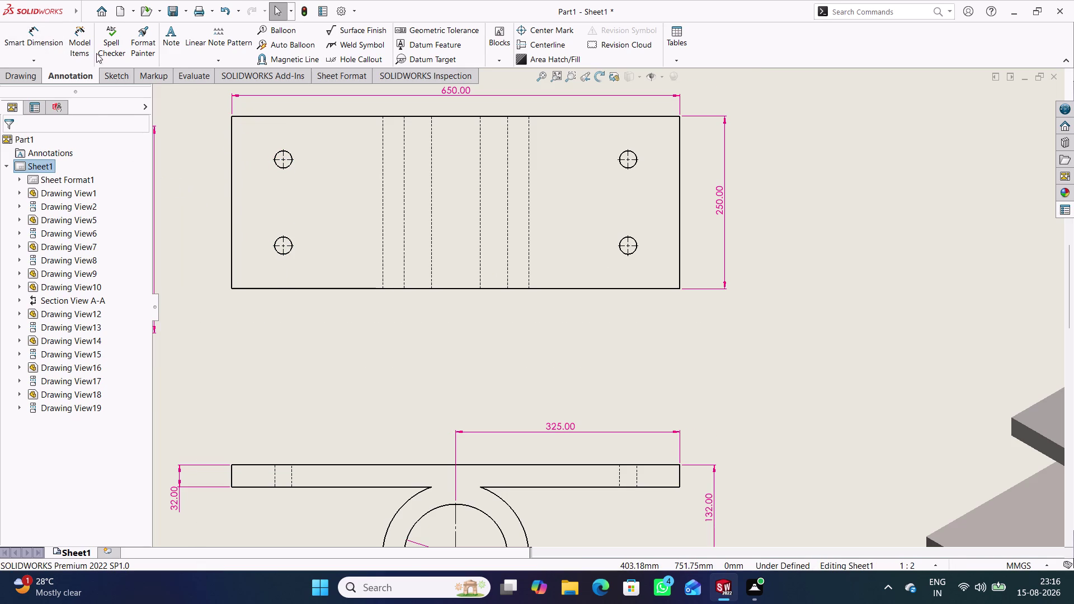
click(38, 39)
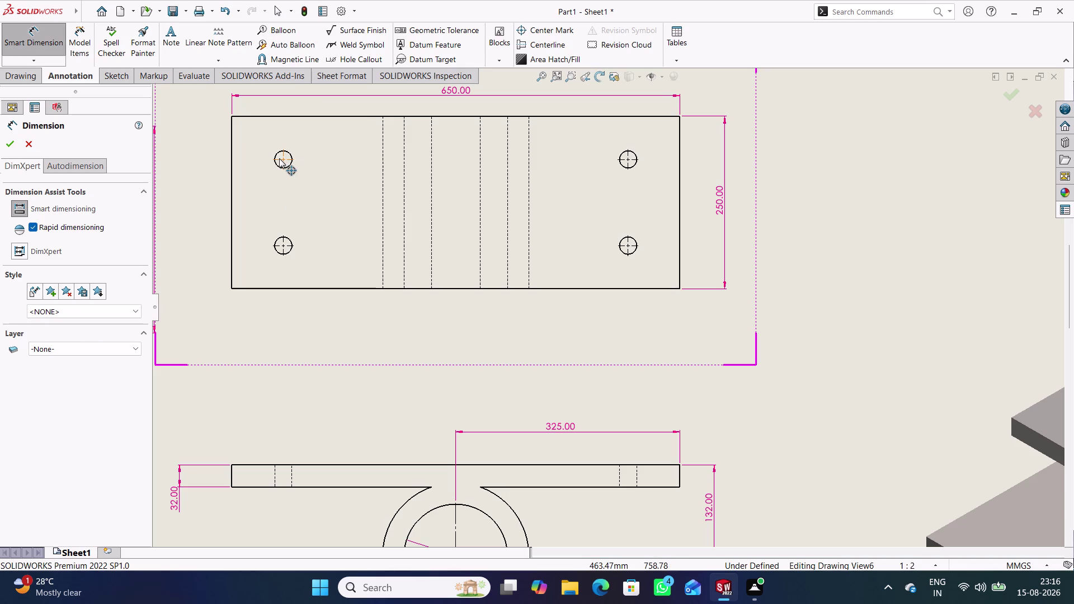
click(277, 159)
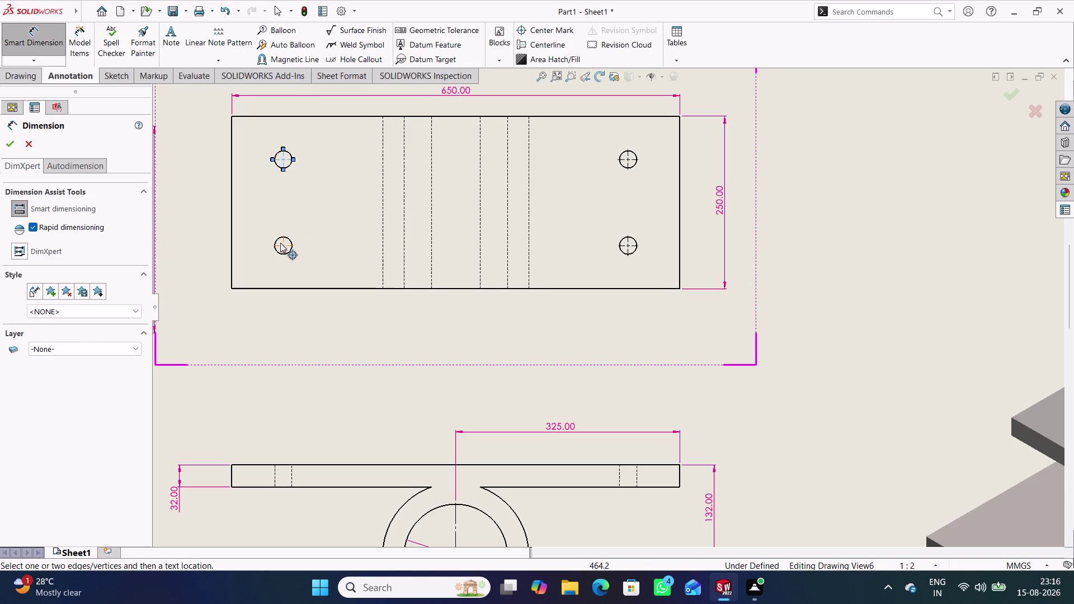
click(276, 245)
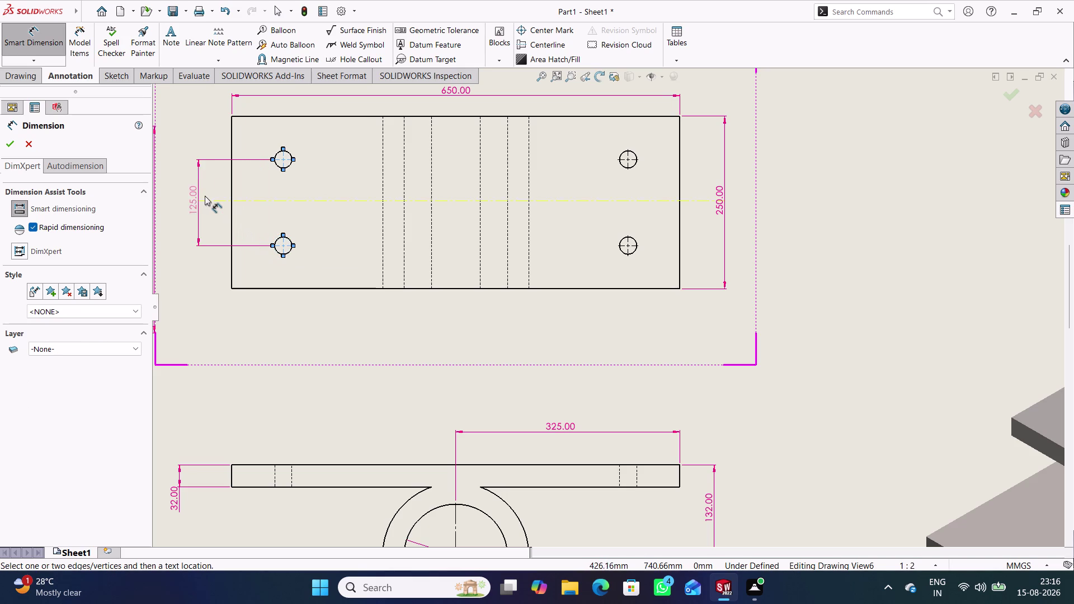
click(208, 196)
click(207, 261)
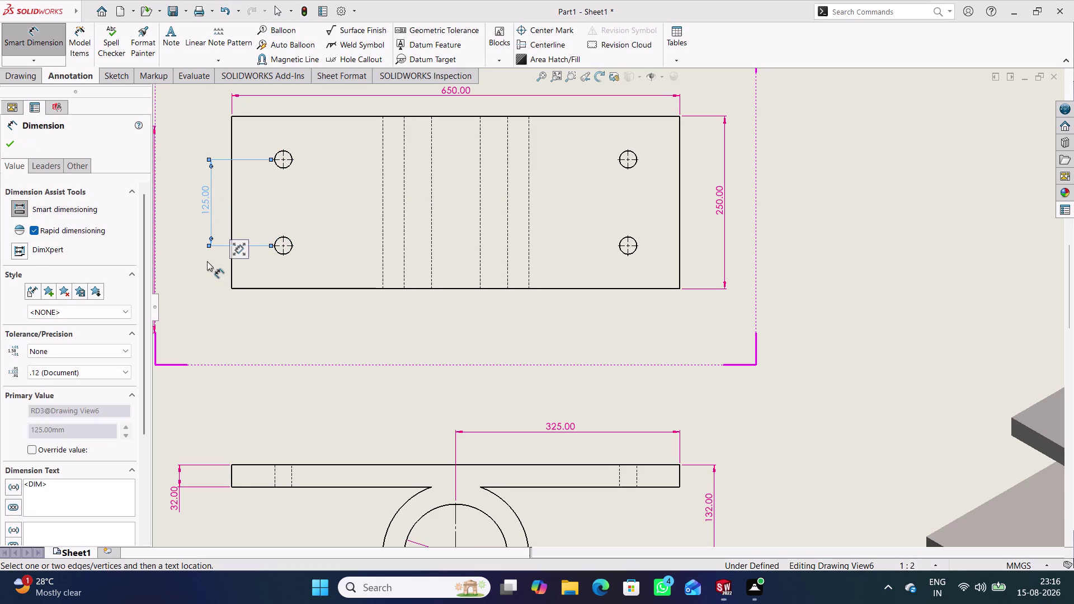
click(282, 246)
Dimension the lower-left hole's offsets: 62.50 to the bottom edge and 75 to the left edge.
click(272, 287)
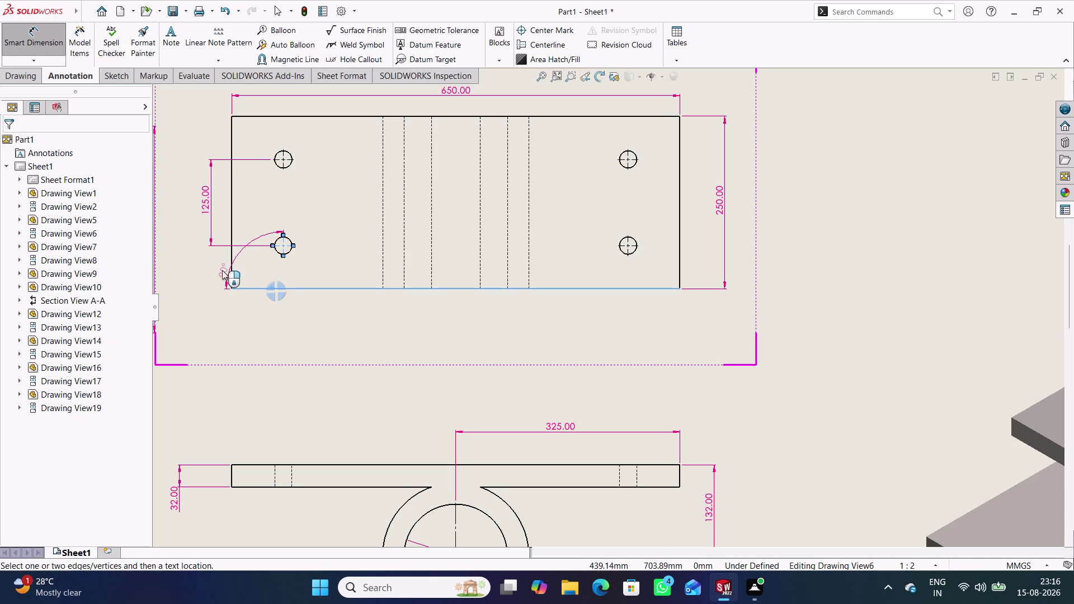
click(58, 48)
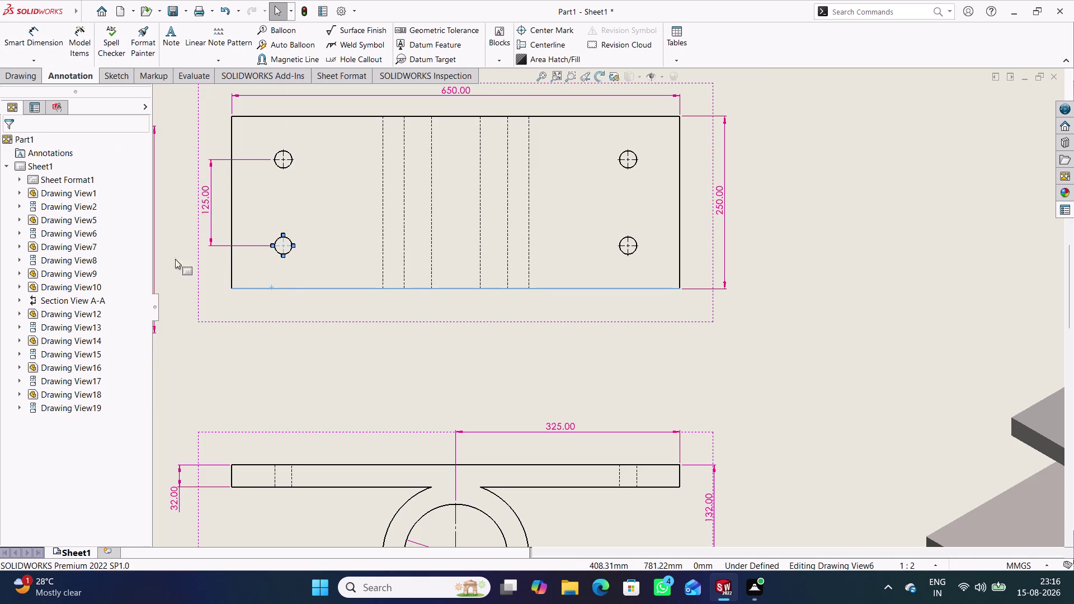
click(191, 272)
click(31, 31)
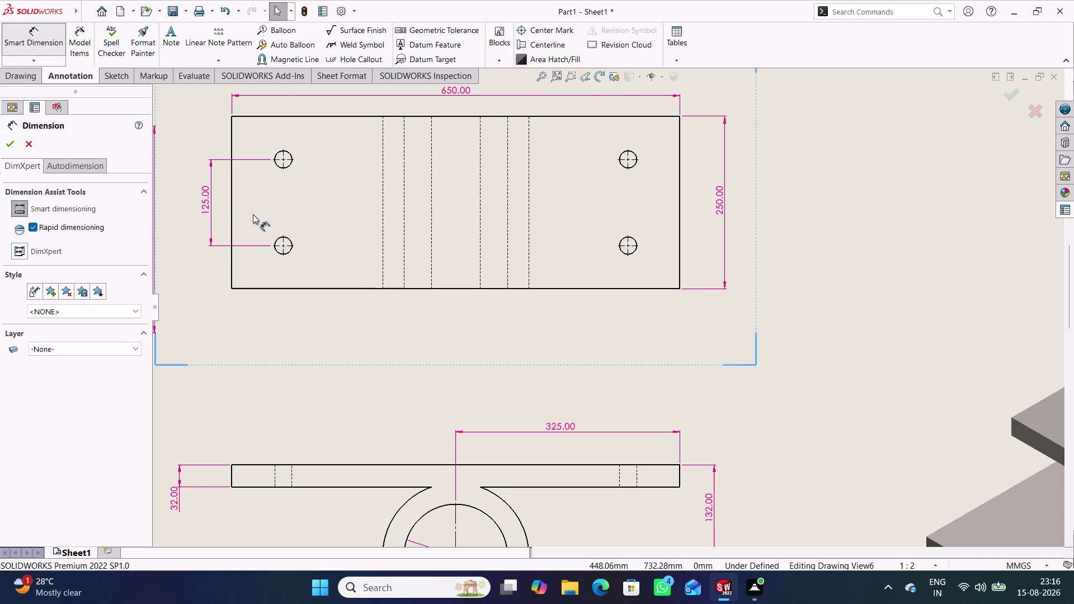
click(276, 246)
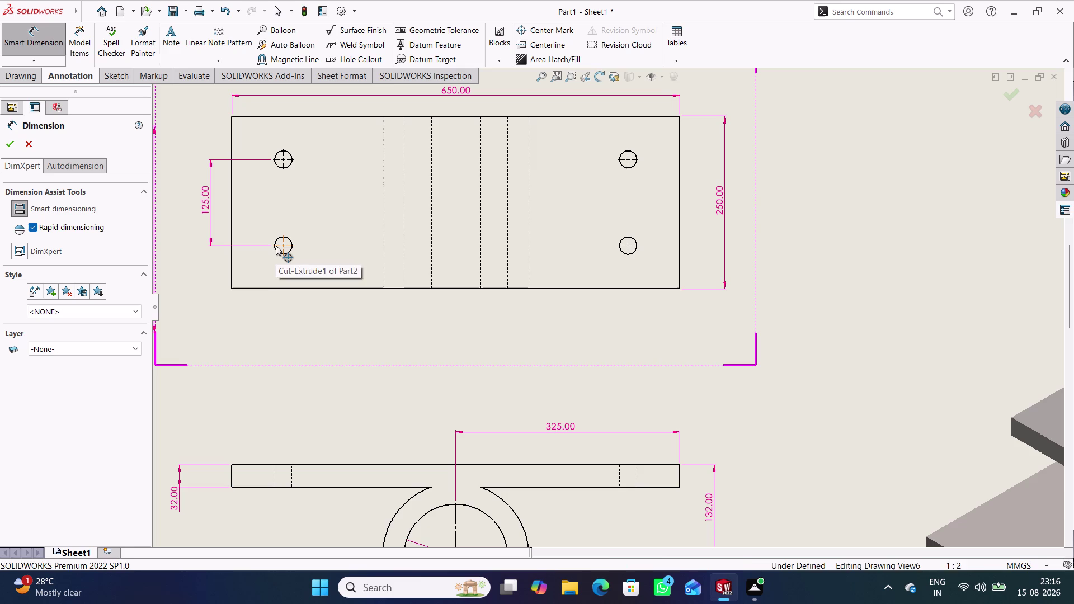
click(261, 287)
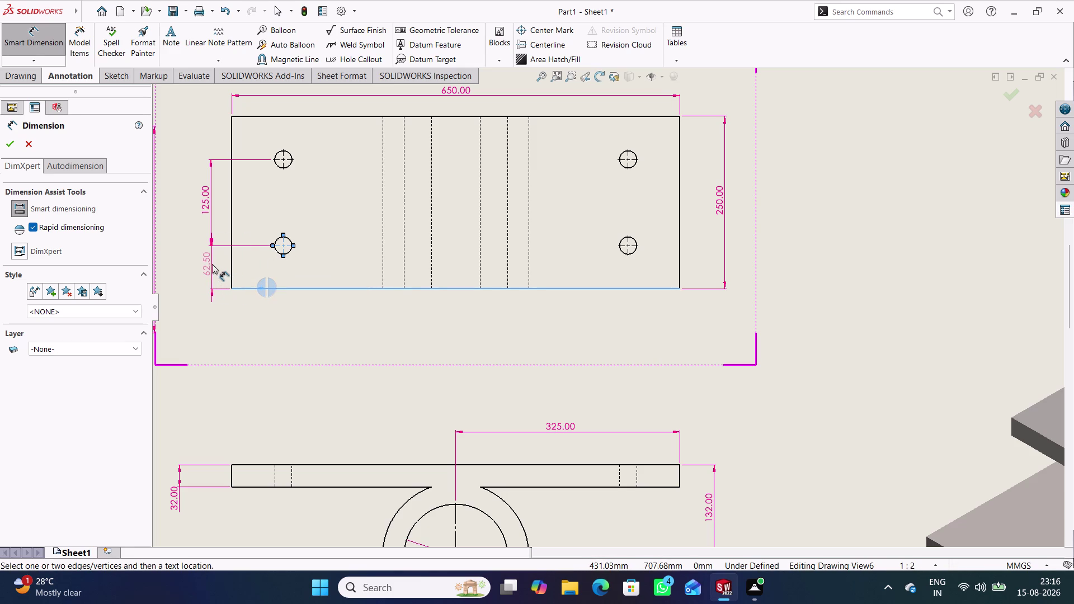
click(212, 265)
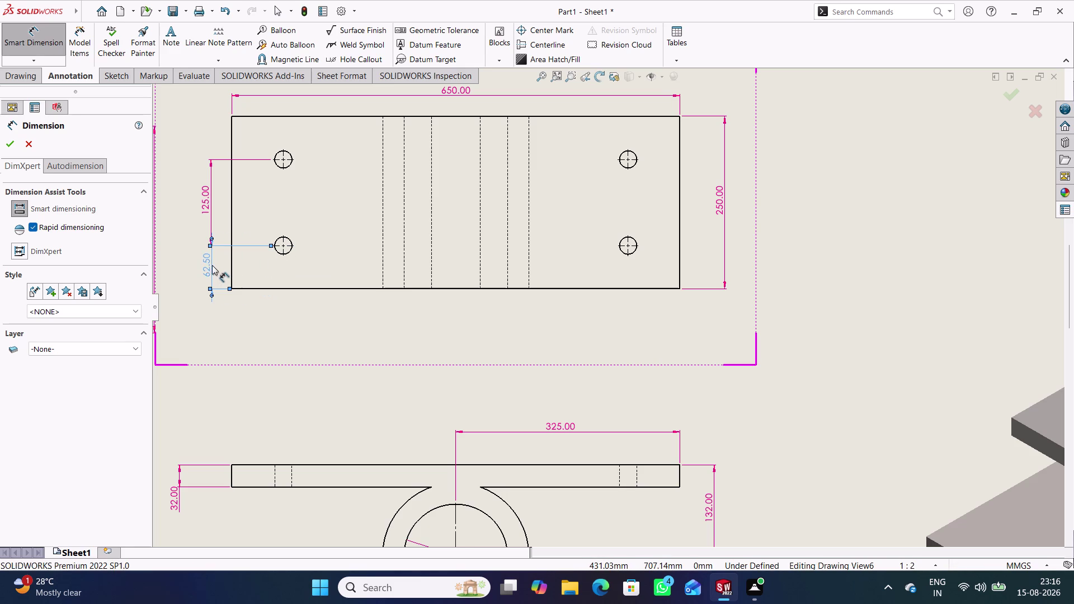
click(277, 318)
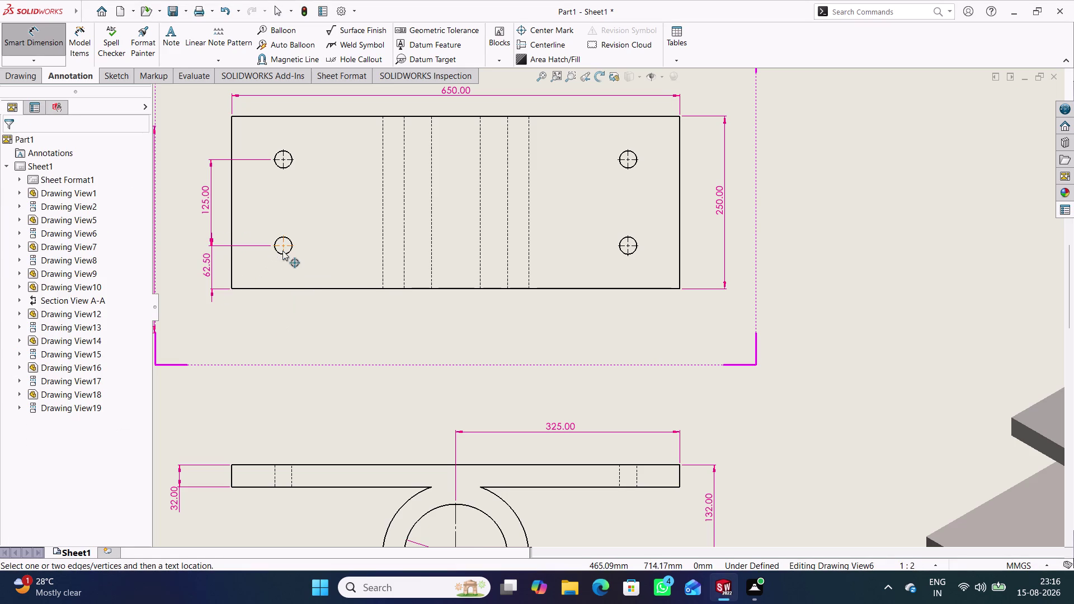
click(284, 238)
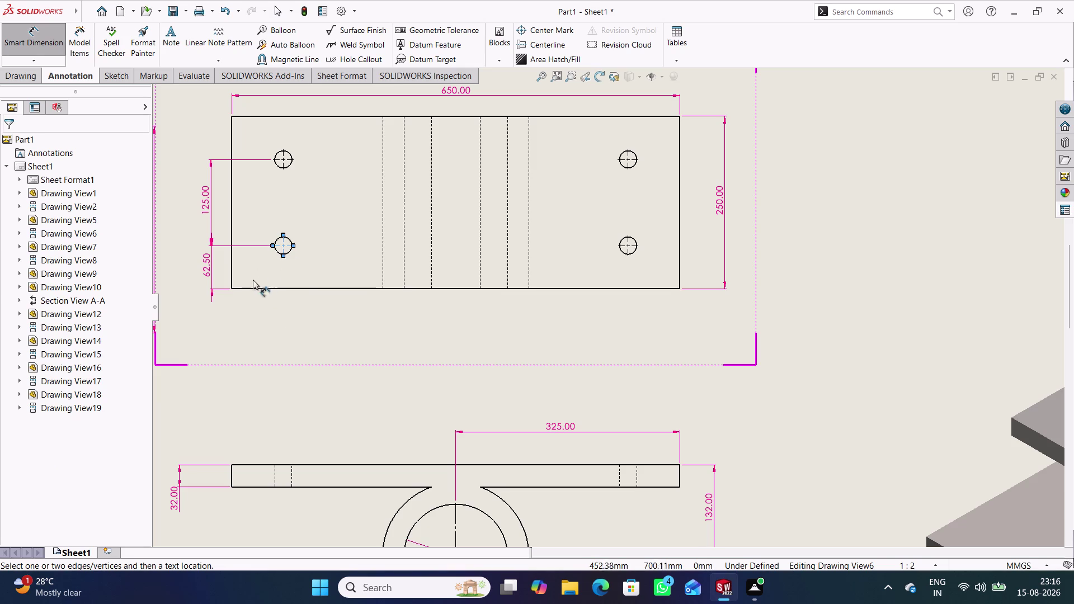
click(230, 257)
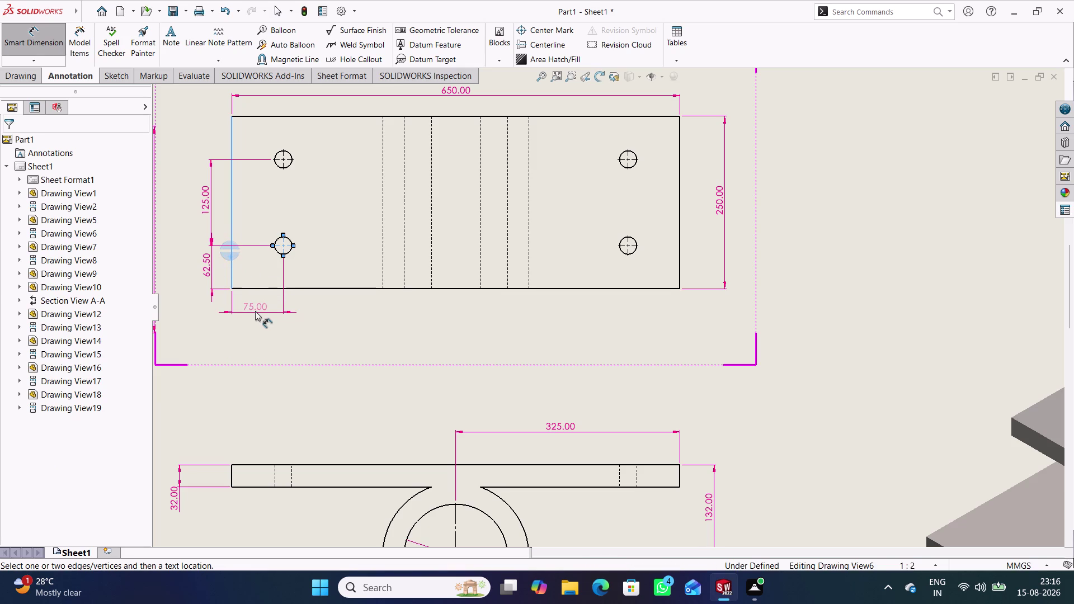
click(259, 314)
click(344, 329)
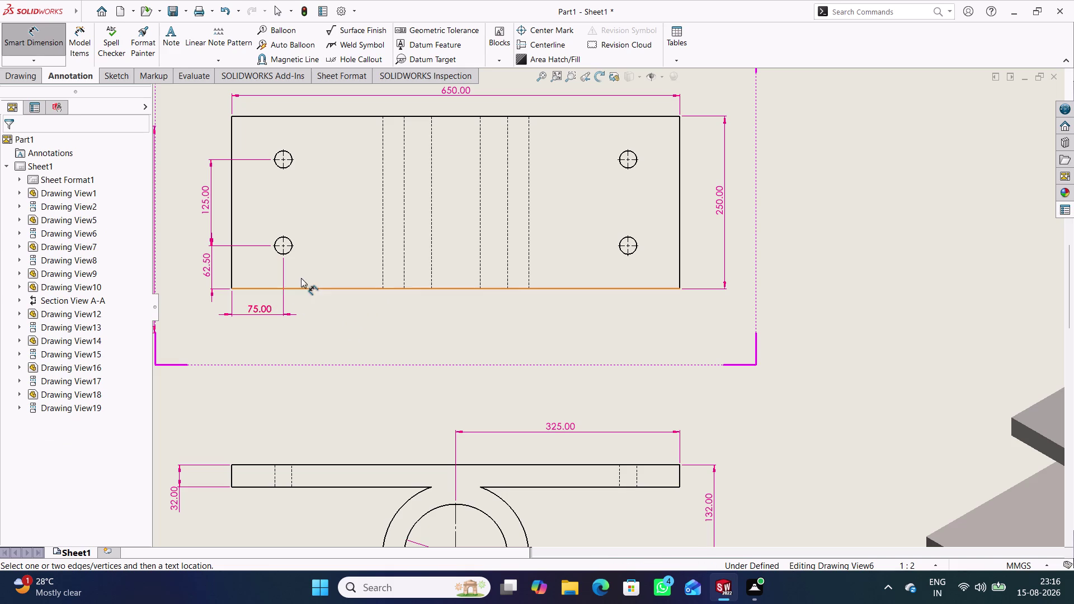
Add the Ø25 diameter dimension to the lower-left hole.
click(291, 252)
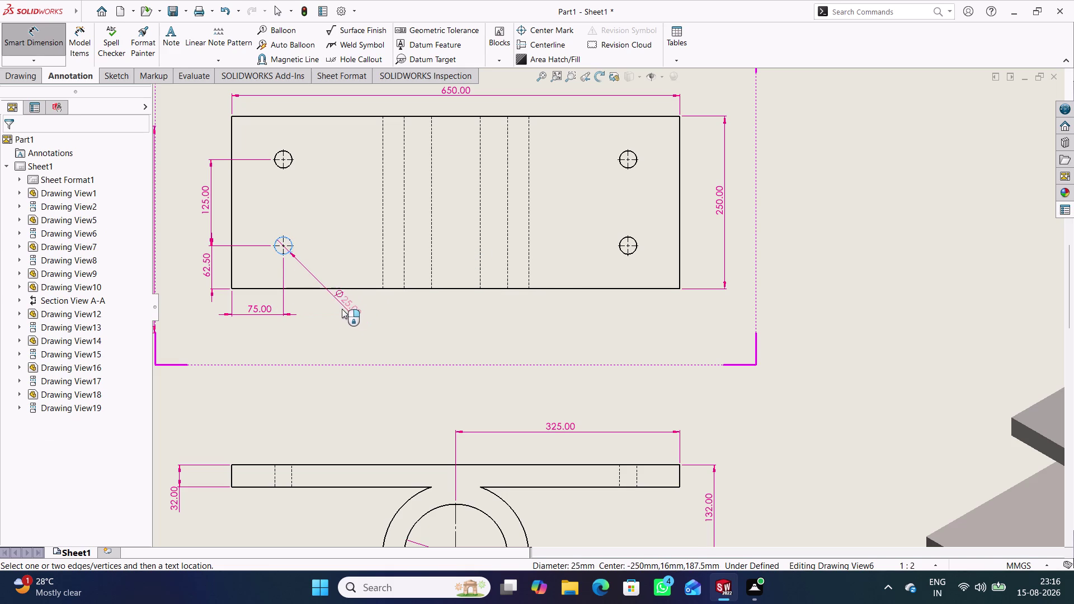
click(366, 330)
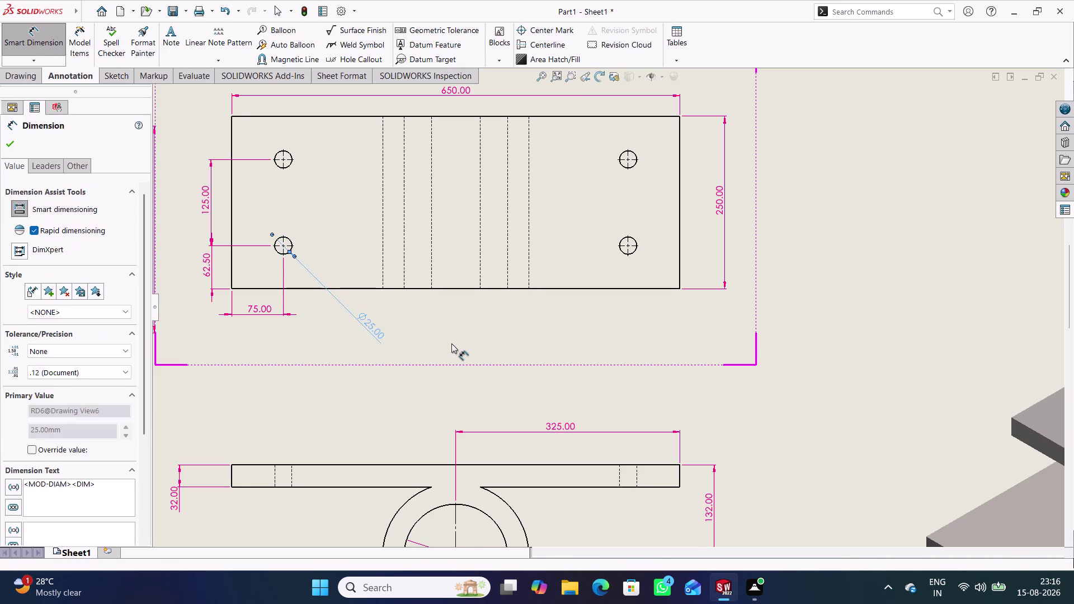
click(451, 343)
scroll(up, 3)
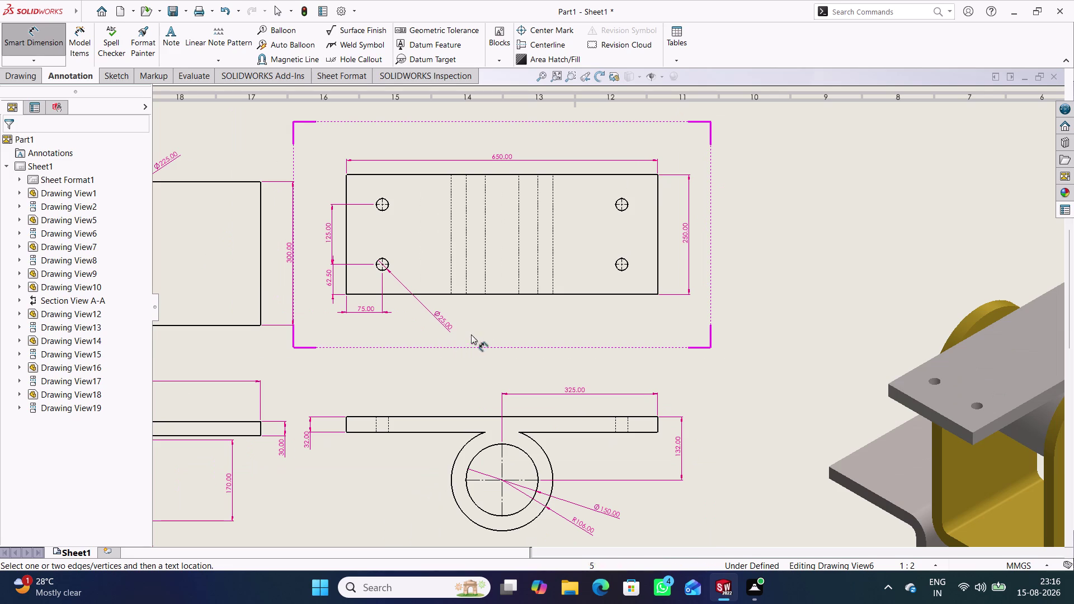
scroll(up, 3)
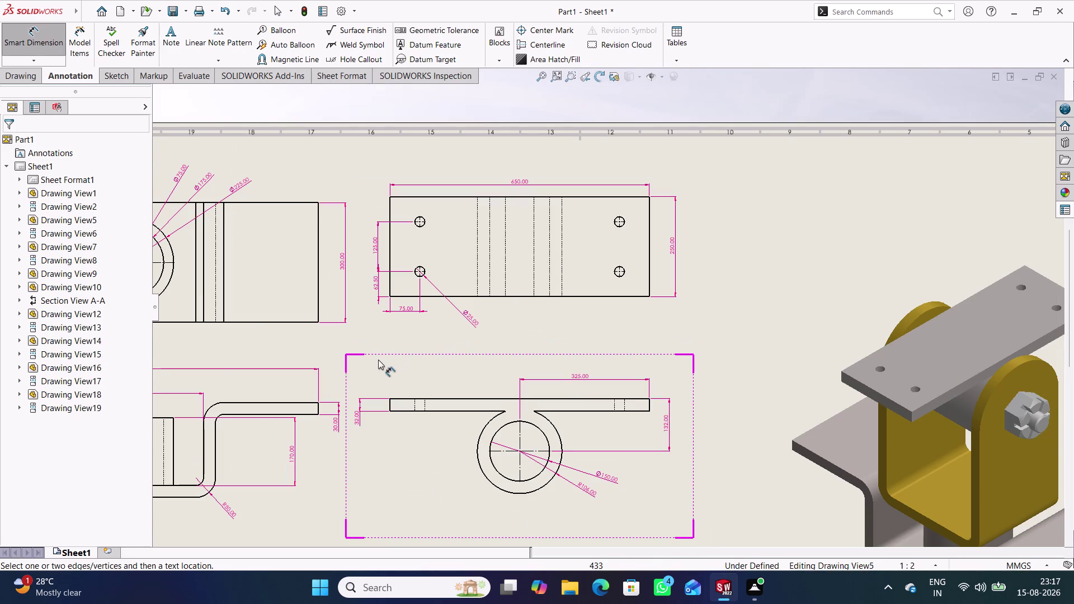
scroll(up, 3)
scroll(up, 3)
scroll(down, 3)
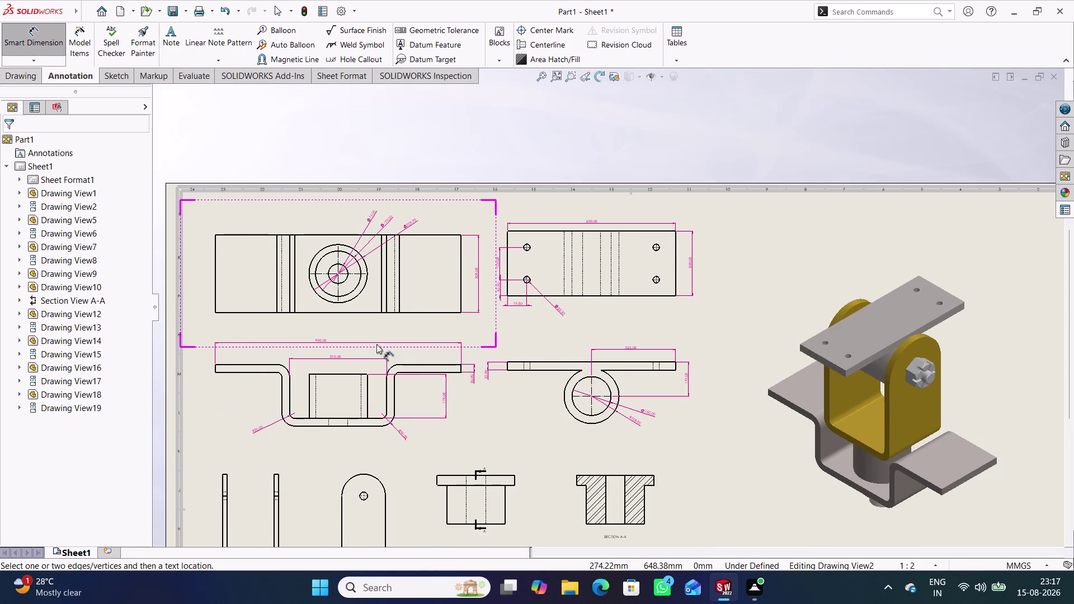
scroll(up, 3)
scroll(down, 3)
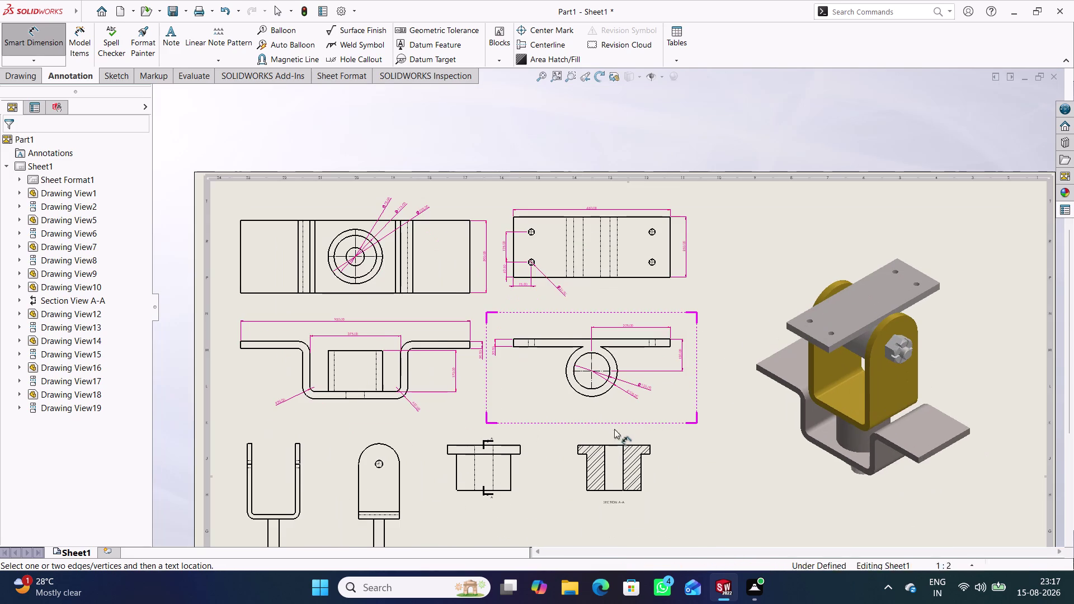
scroll(up, 3)
scroll(down, 3)
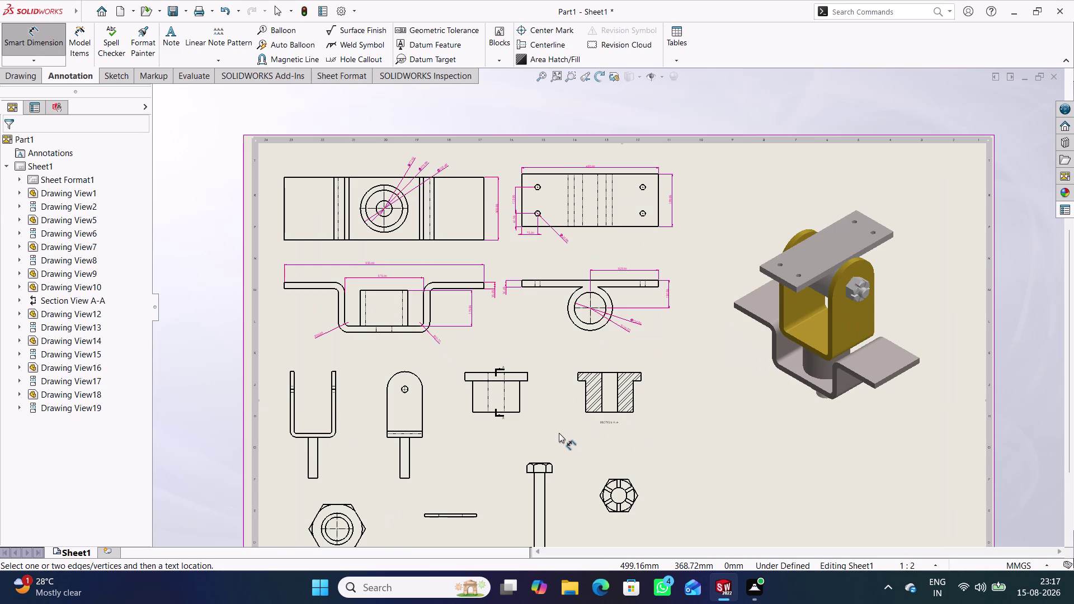
scroll(up, 3)
scroll(down, 3)
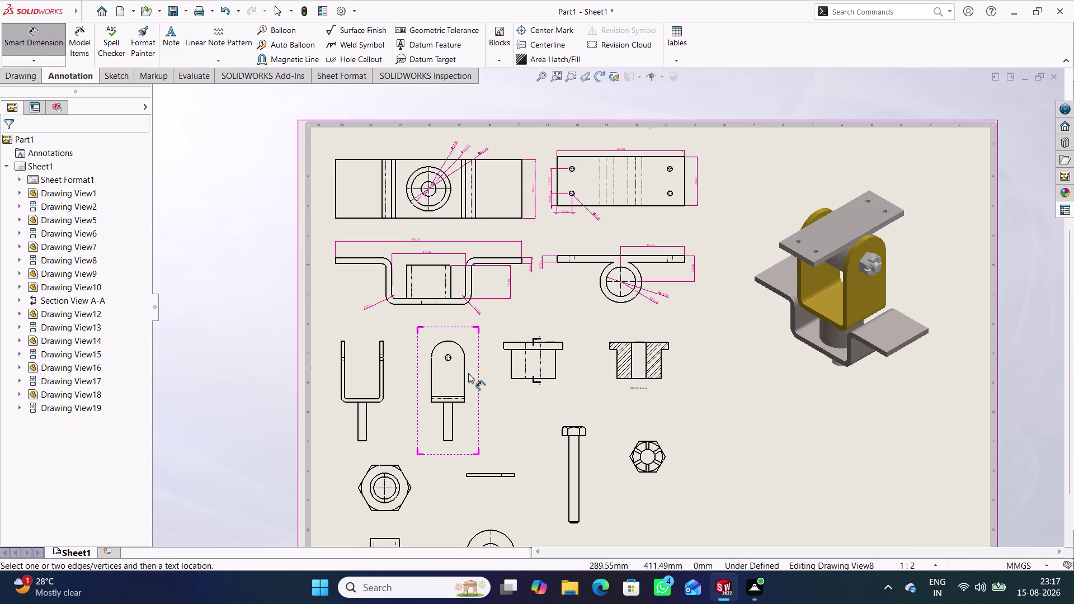
scroll(down, 3)
Add the Ø50 hole diameter and R140 top radius to the rounded-top part.
scroll(down, 3)
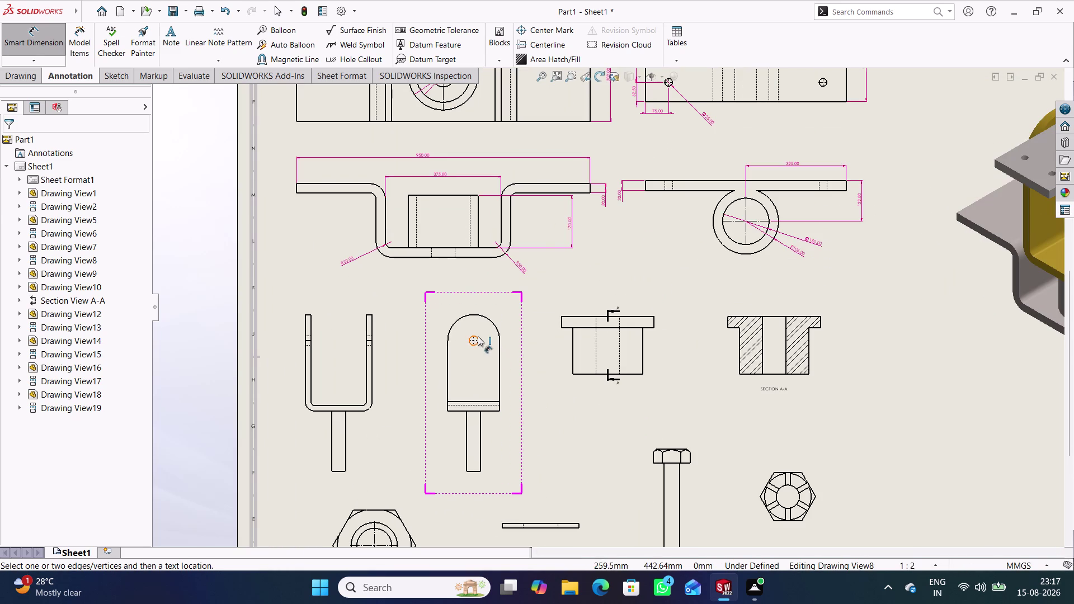
click(478, 337)
click(489, 298)
click(491, 323)
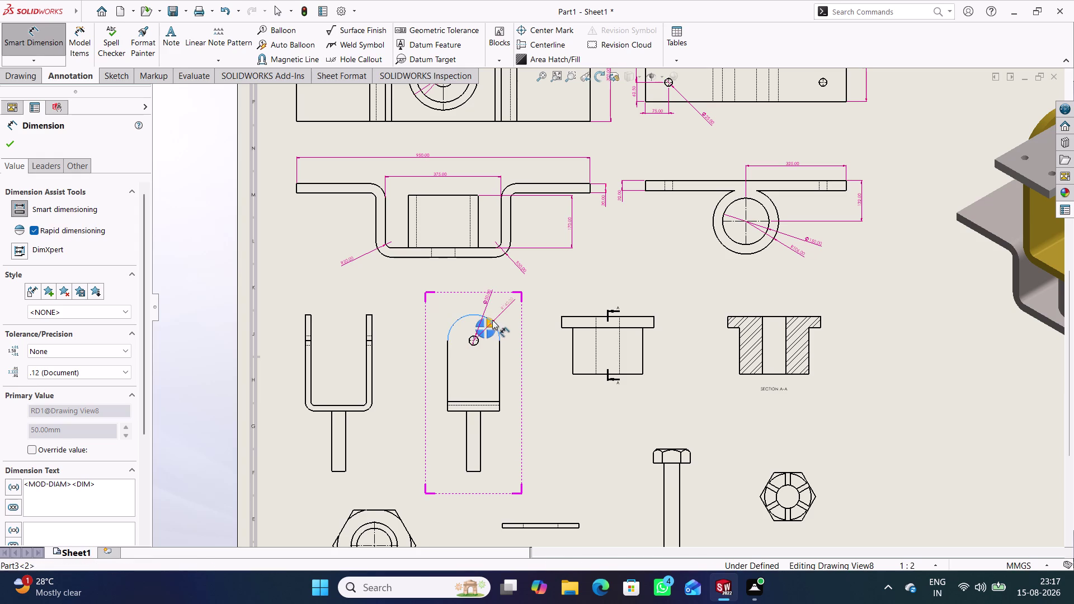
click(510, 308)
click(552, 384)
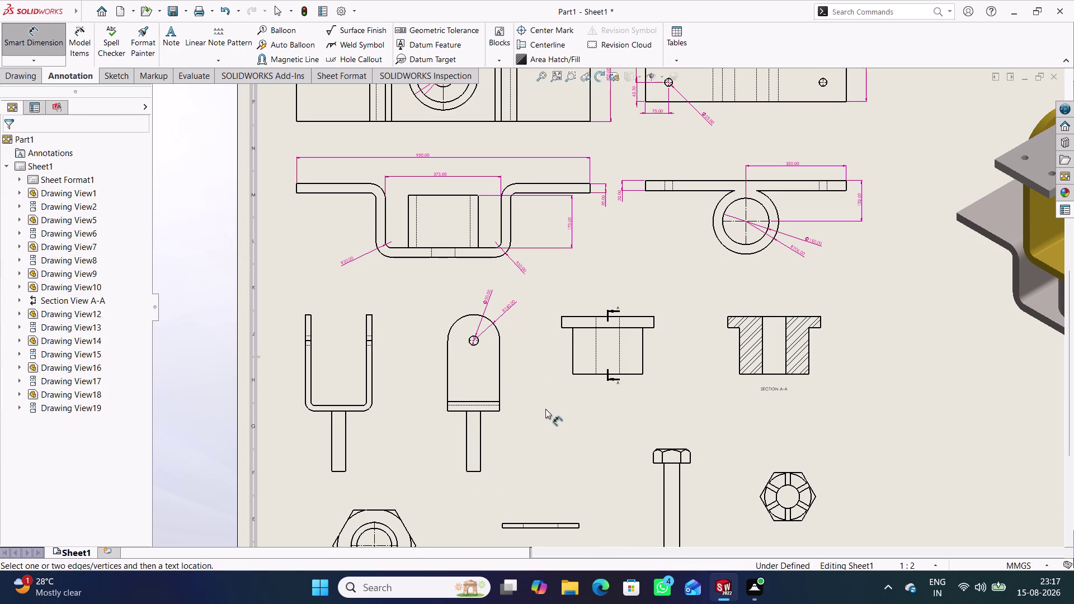
Add the 380 height dimension from the small hole to the part's bottom edge.
click(494, 410)
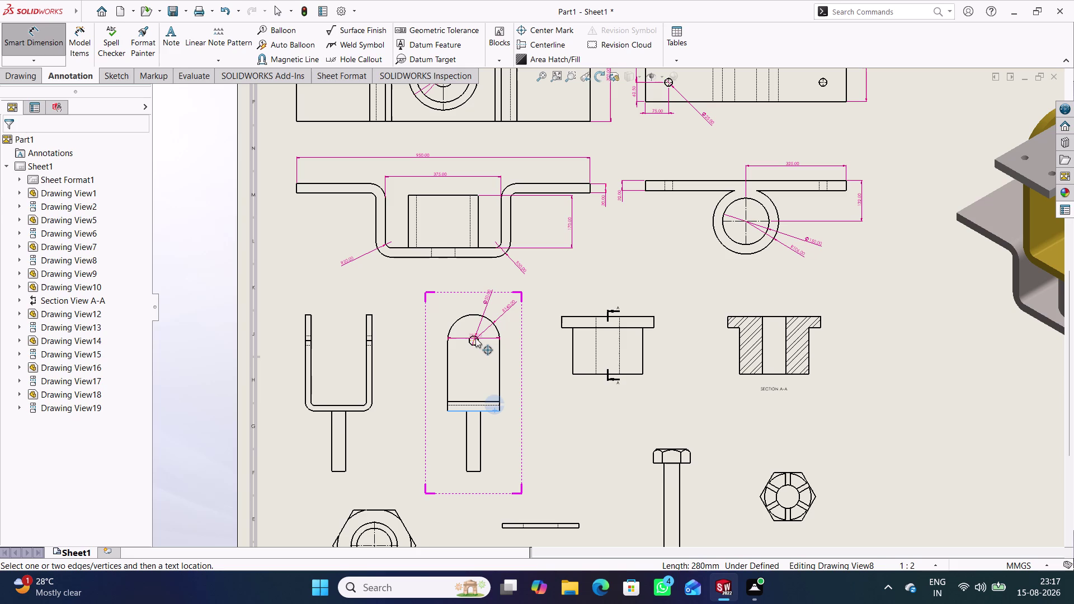
click(476, 338)
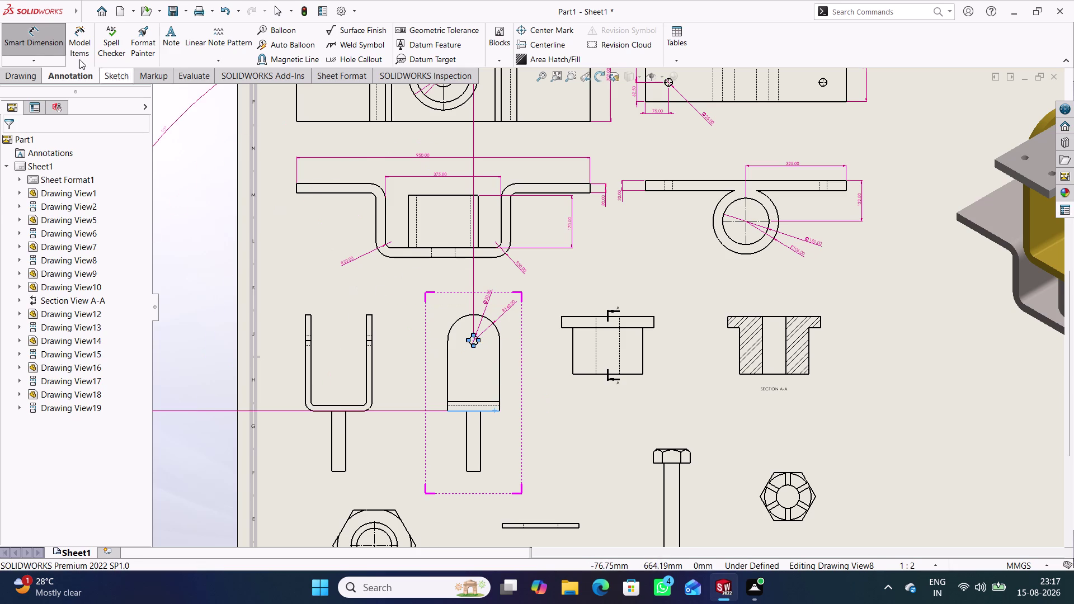
click(49, 42)
scroll(down, 3)
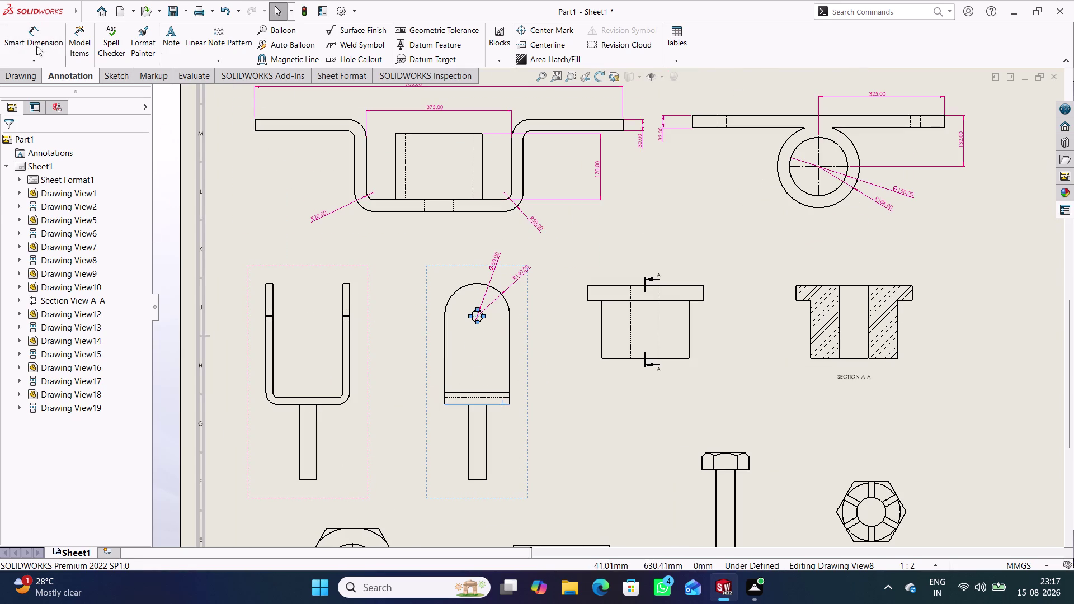
click(248, 250)
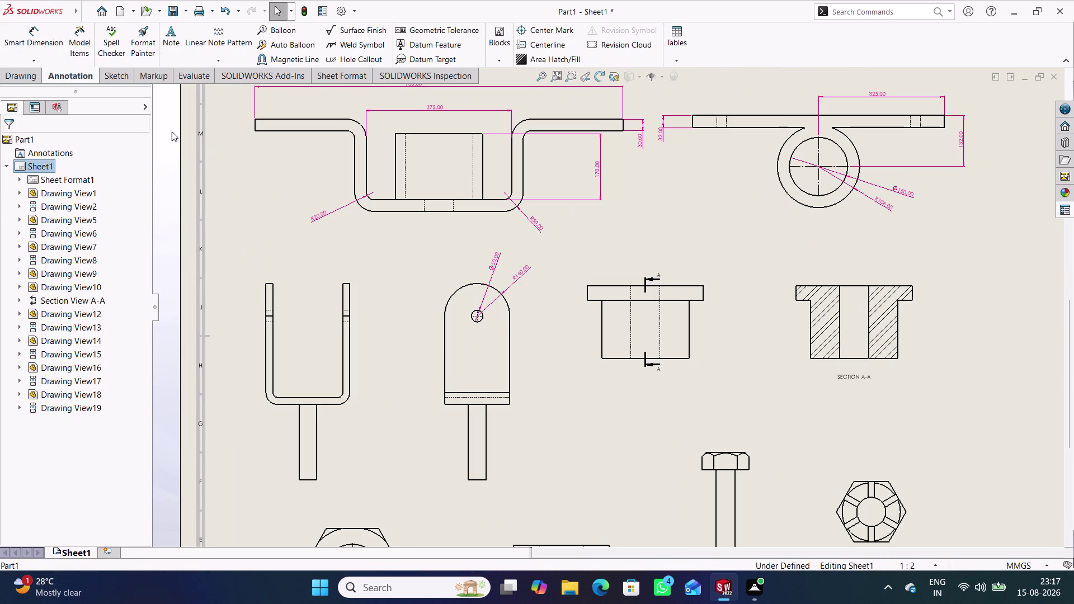
click(39, 39)
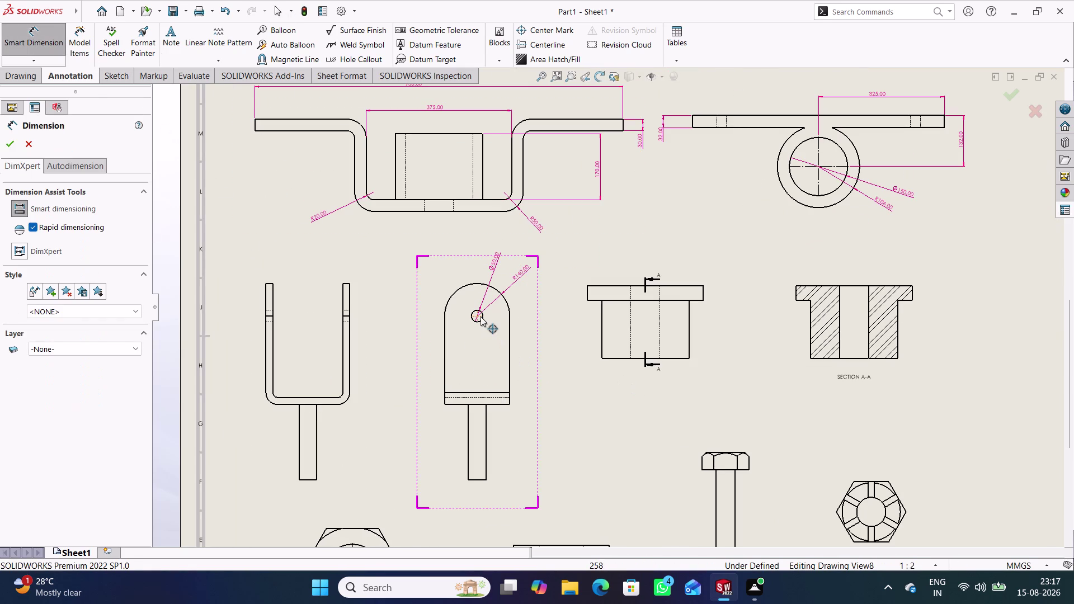
scroll(down, 3)
click(530, 308)
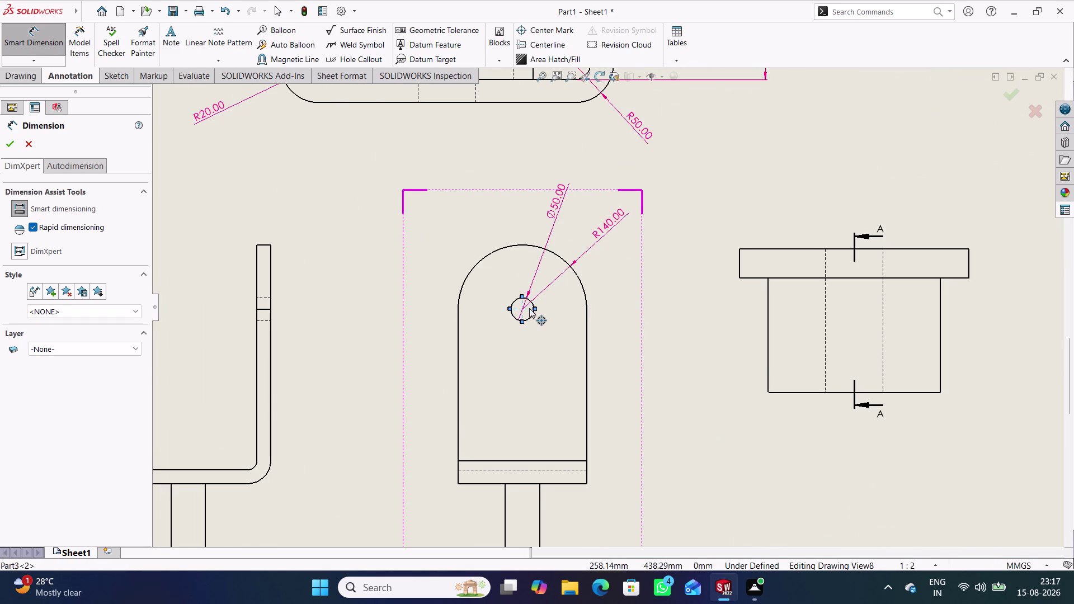
click(581, 483)
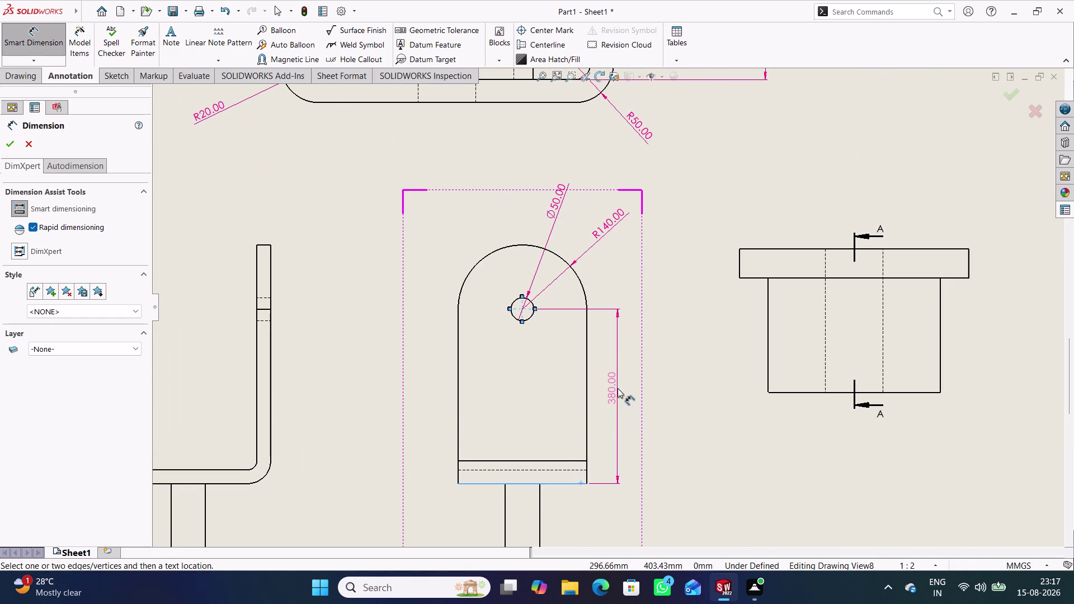
click(630, 389)
scroll(up, 3)
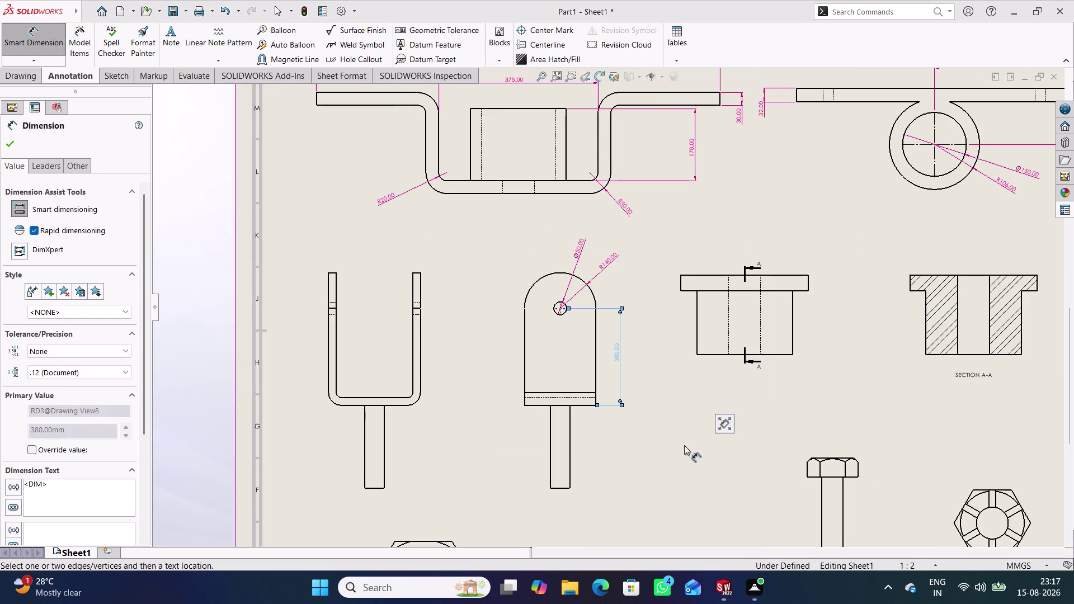
click(660, 449)
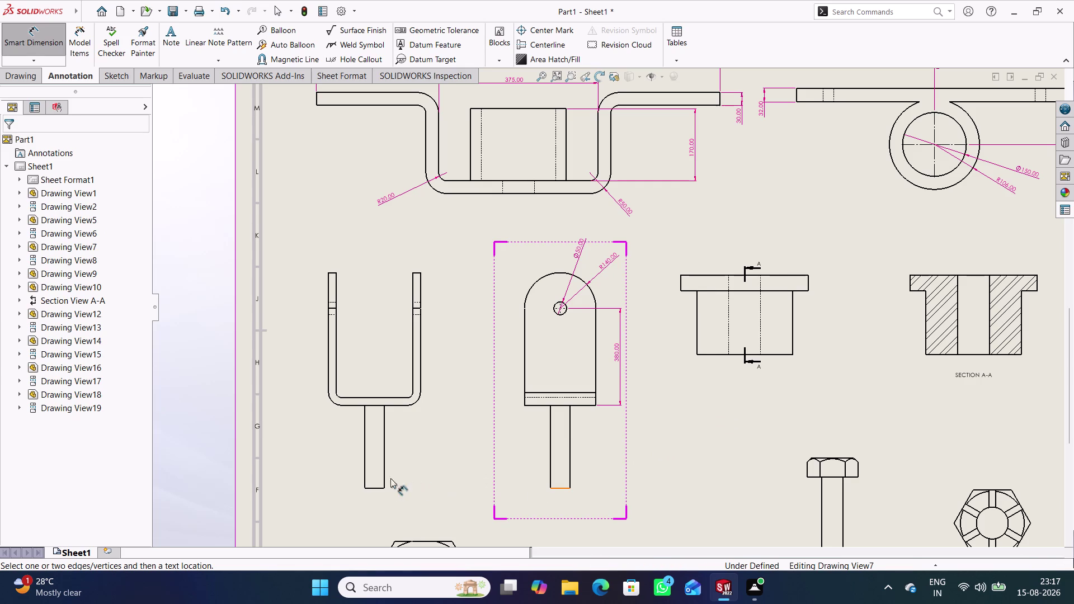
Dimension the fork stem with its Ø75 diameter and 325 length.
click(376, 488)
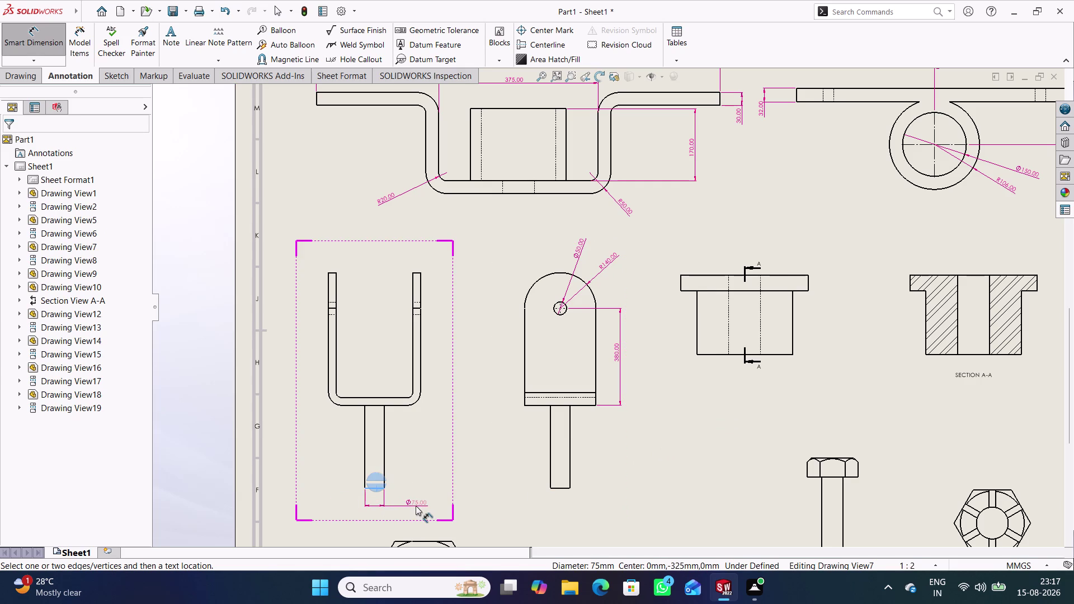
click(415, 506)
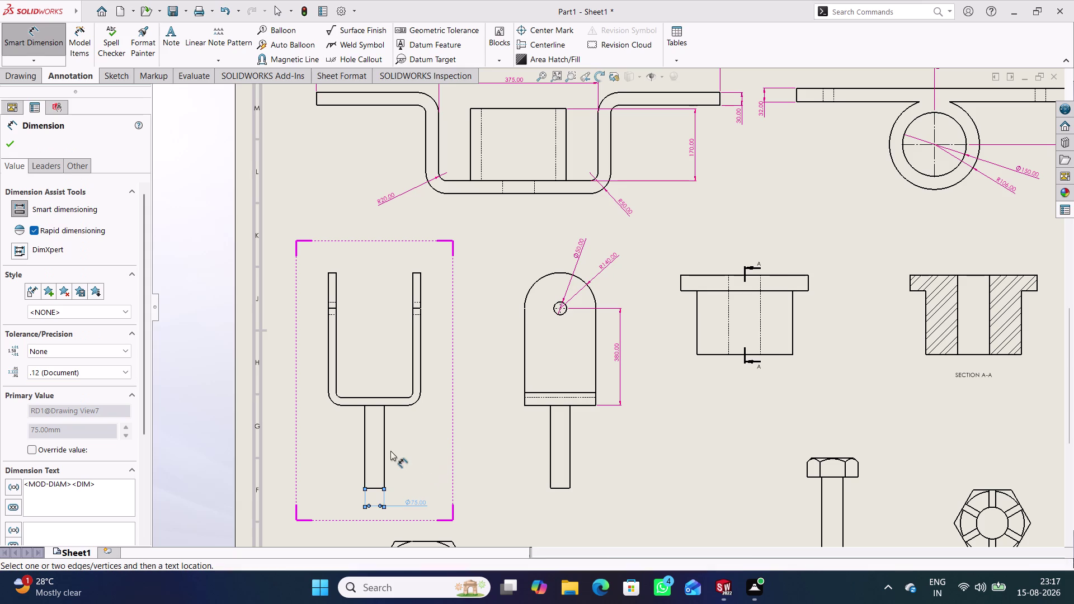
click(389, 430)
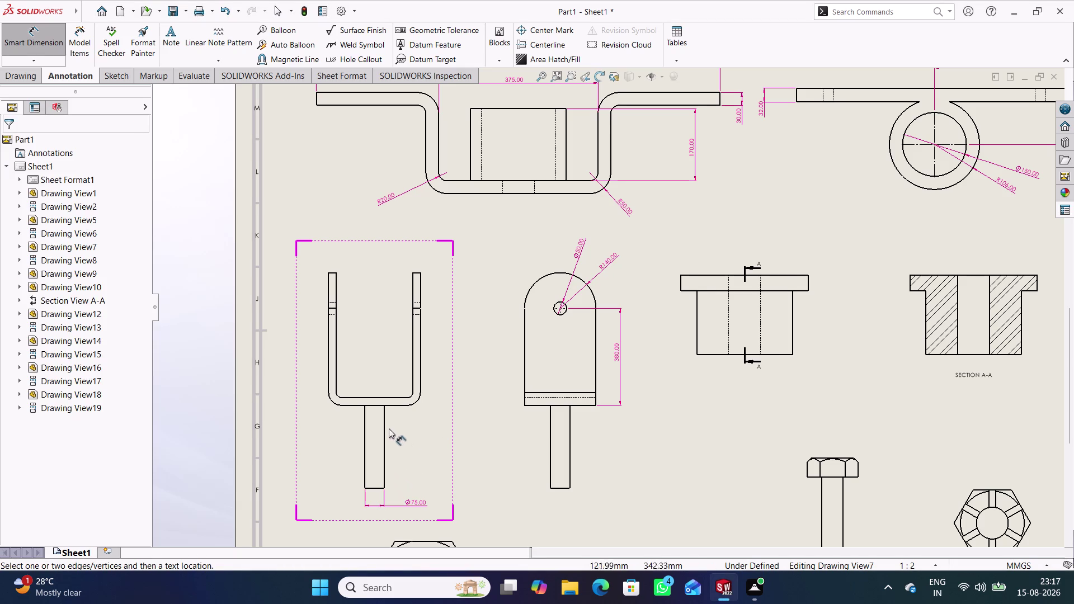
click(384, 422)
click(417, 445)
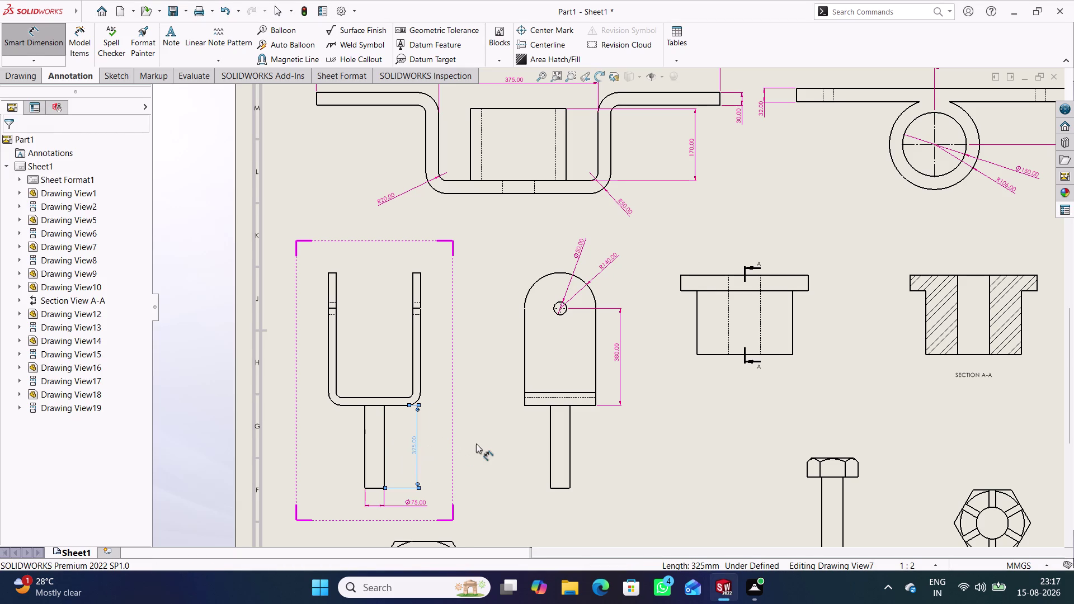
click(481, 444)
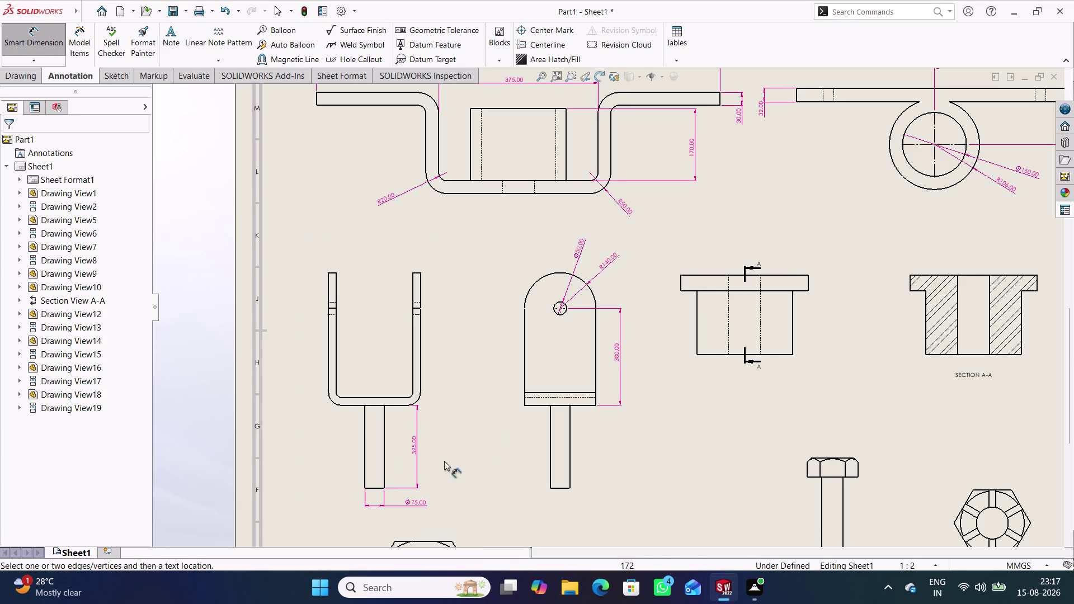
Add the R50 outer and R20 inner bend radii to the fork.
click(418, 399)
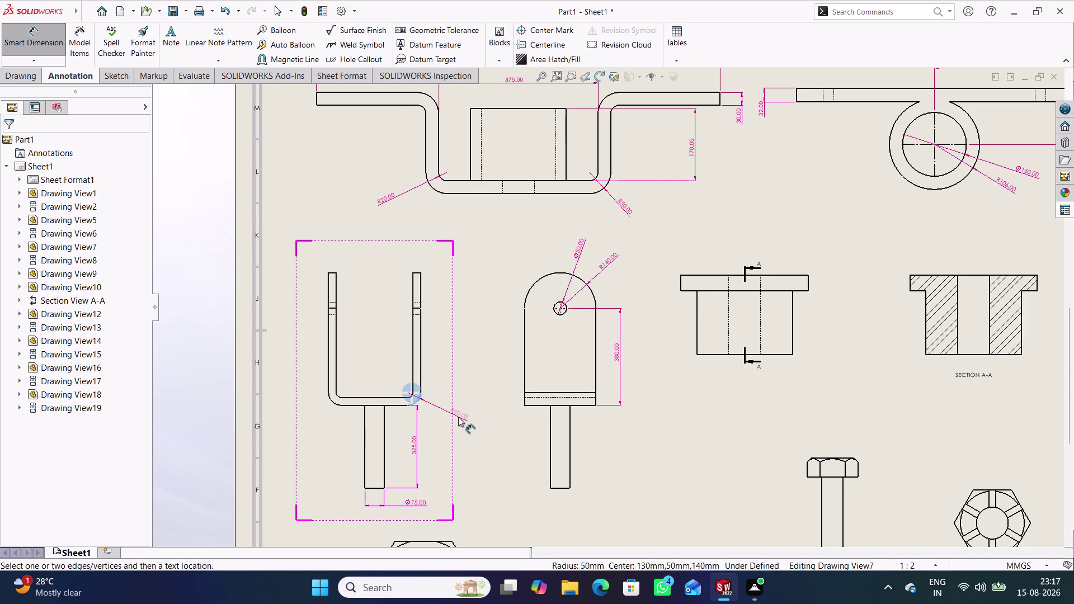
click(458, 417)
click(339, 395)
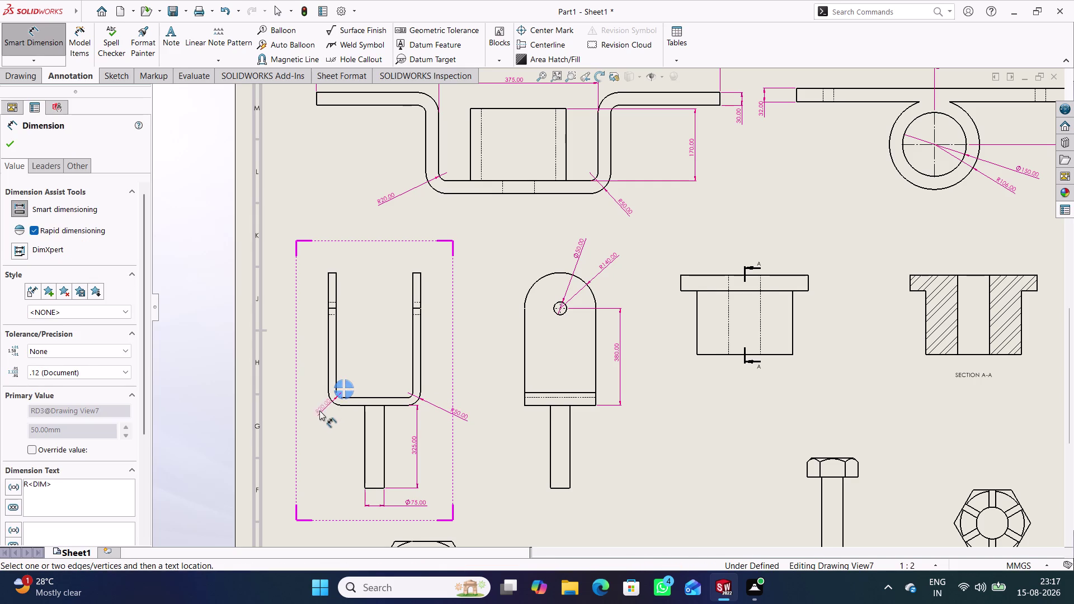
click(318, 415)
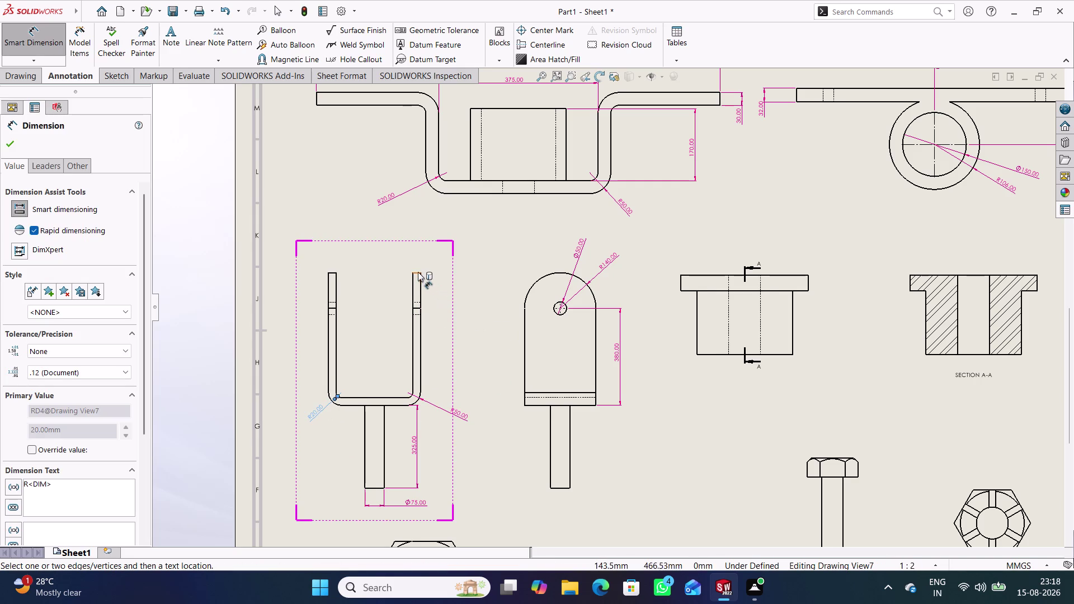
Add the 30 right-arm thickness and the 360 overall width across the fork arms.
click(418, 272)
click(441, 272)
click(475, 326)
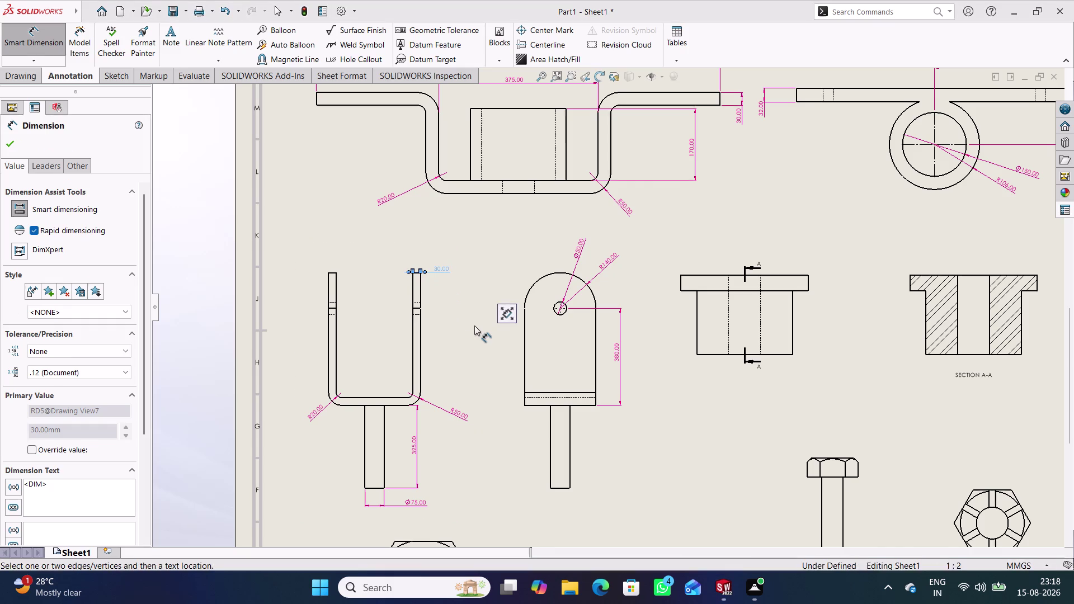
click(422, 279)
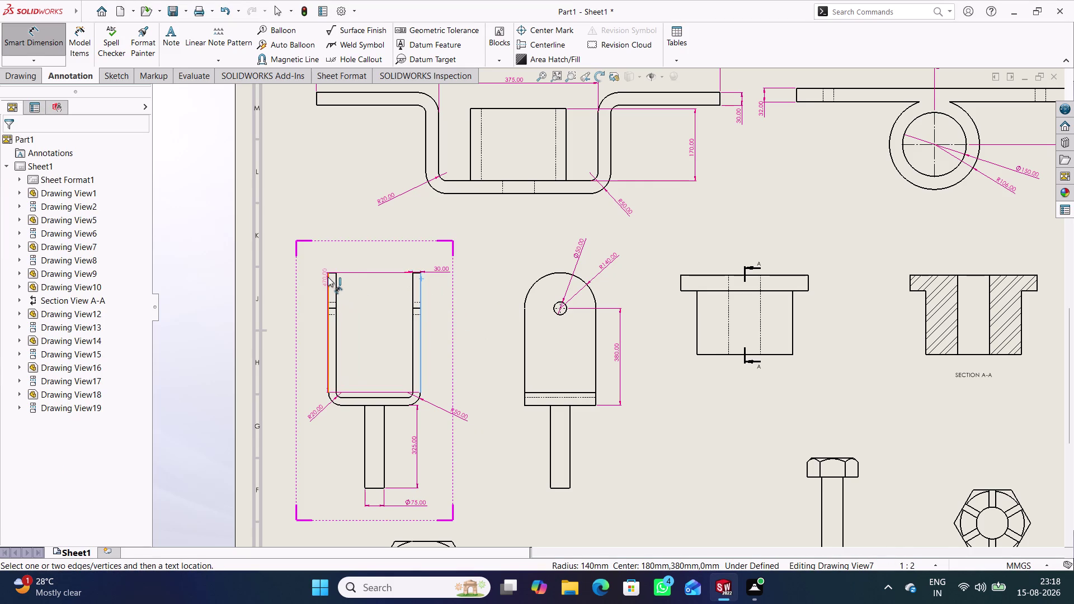
click(328, 276)
click(374, 253)
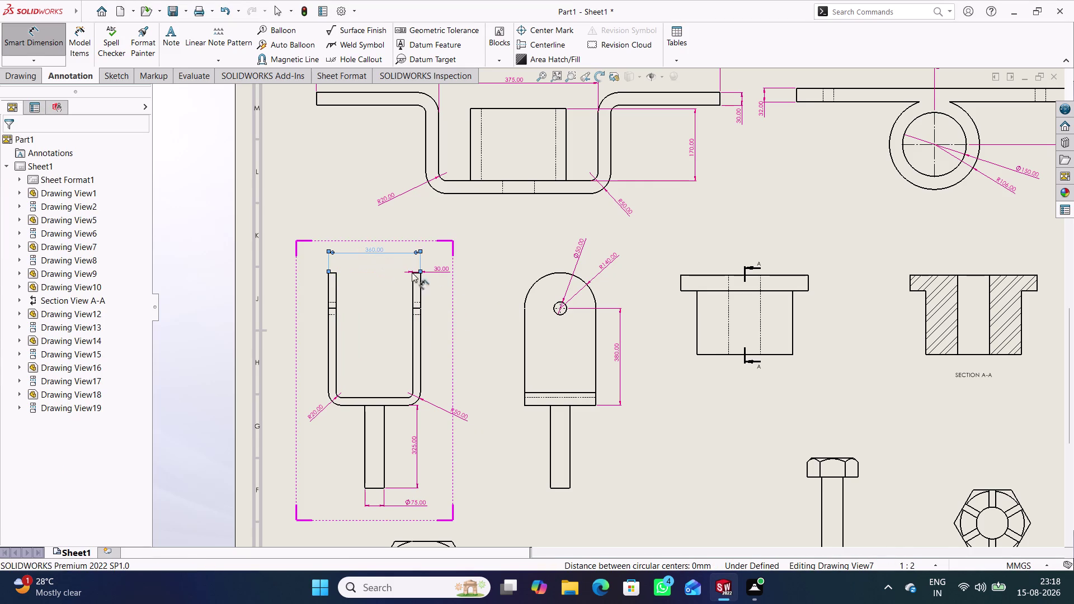
click(477, 315)
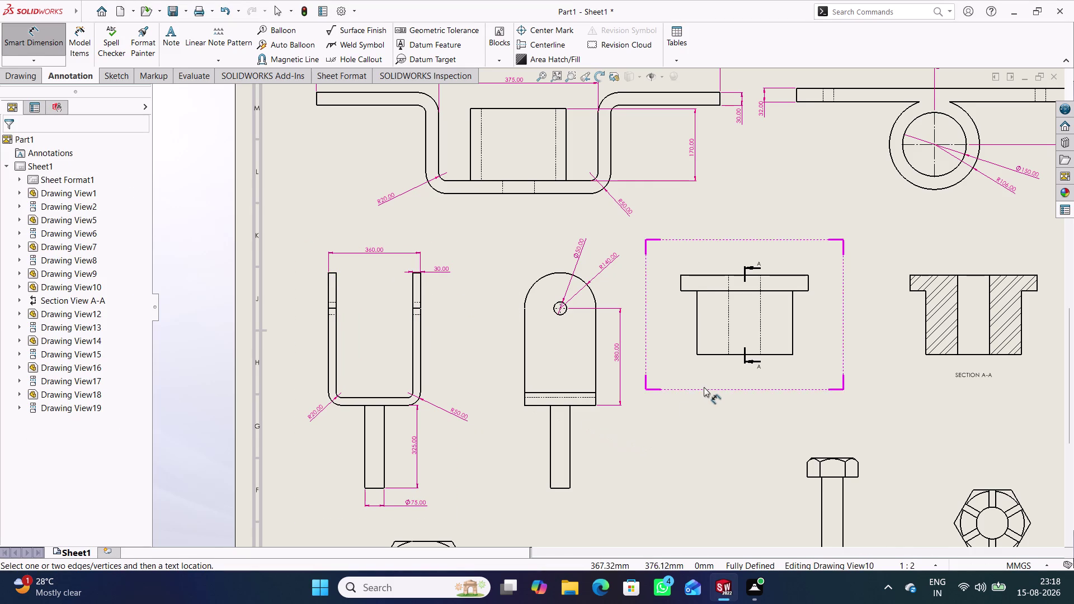
Add the Ø200 flange diameter to the bushing's front view.
middle_drag(704, 388, 578, 377)
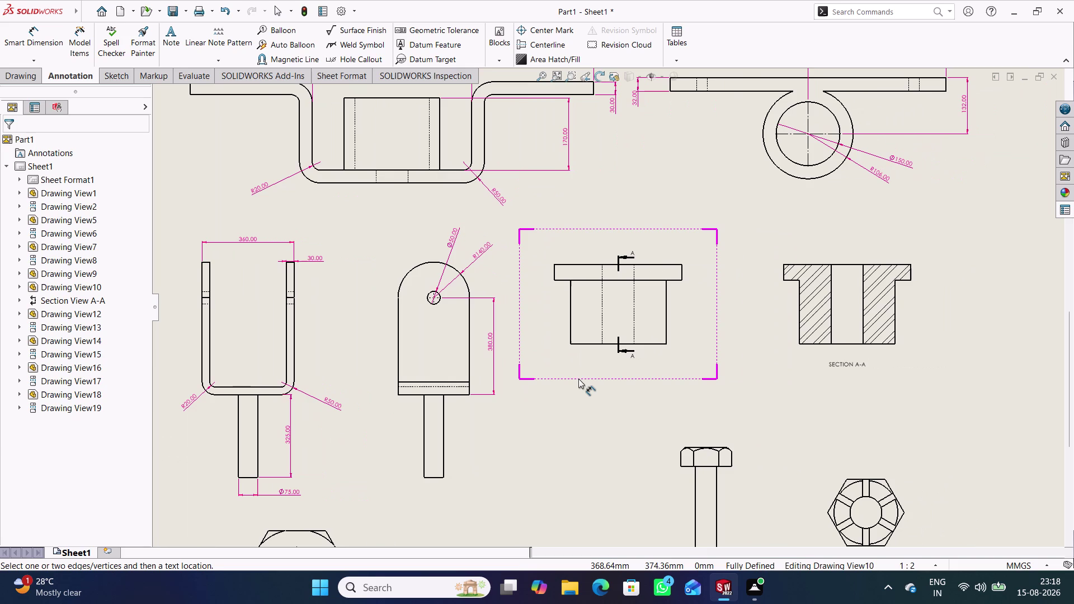
click(584, 264)
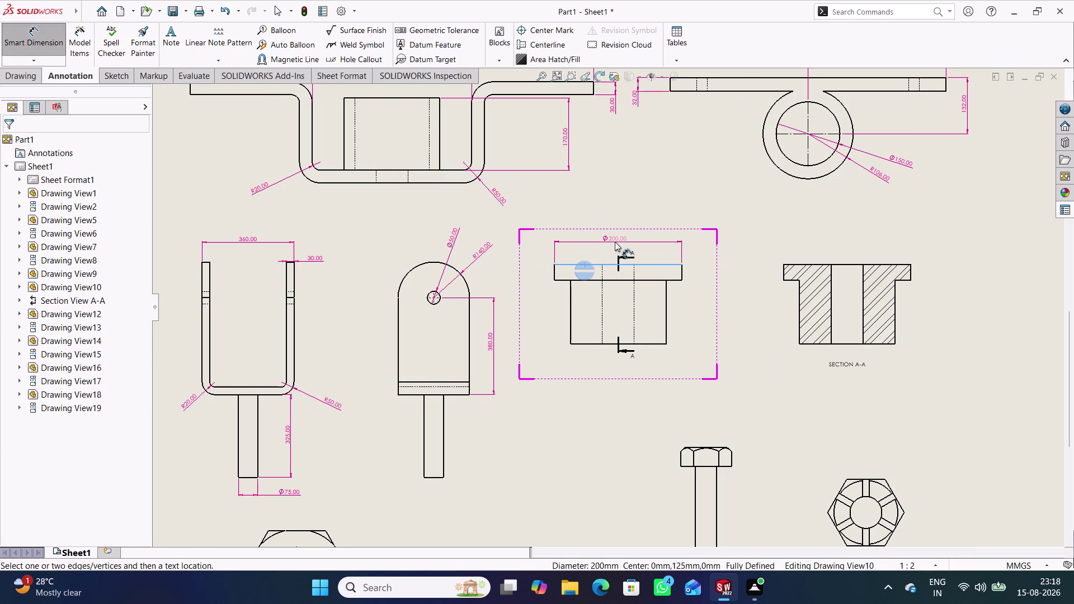
click(615, 242)
click(755, 335)
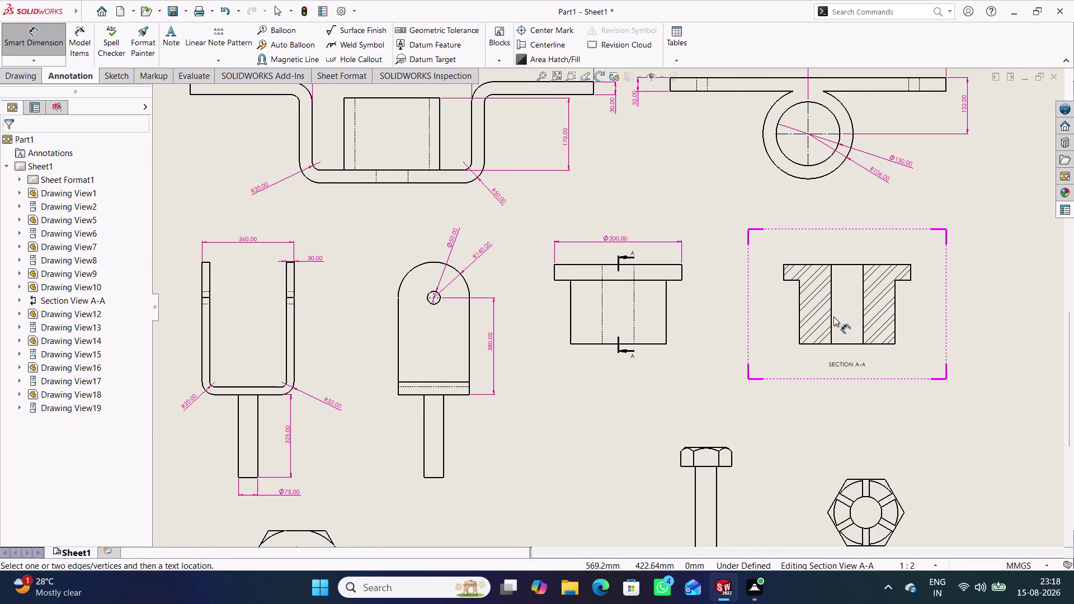
Dimension the Ø50 bore in Section A-A, placed above the section.
click(834, 312)
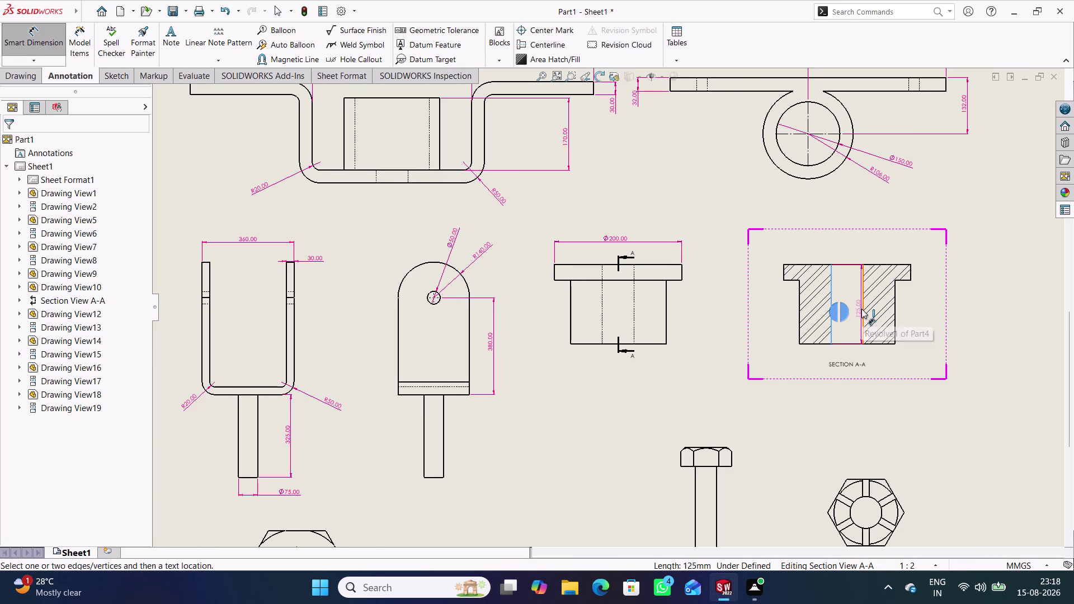
click(862, 309)
click(845, 246)
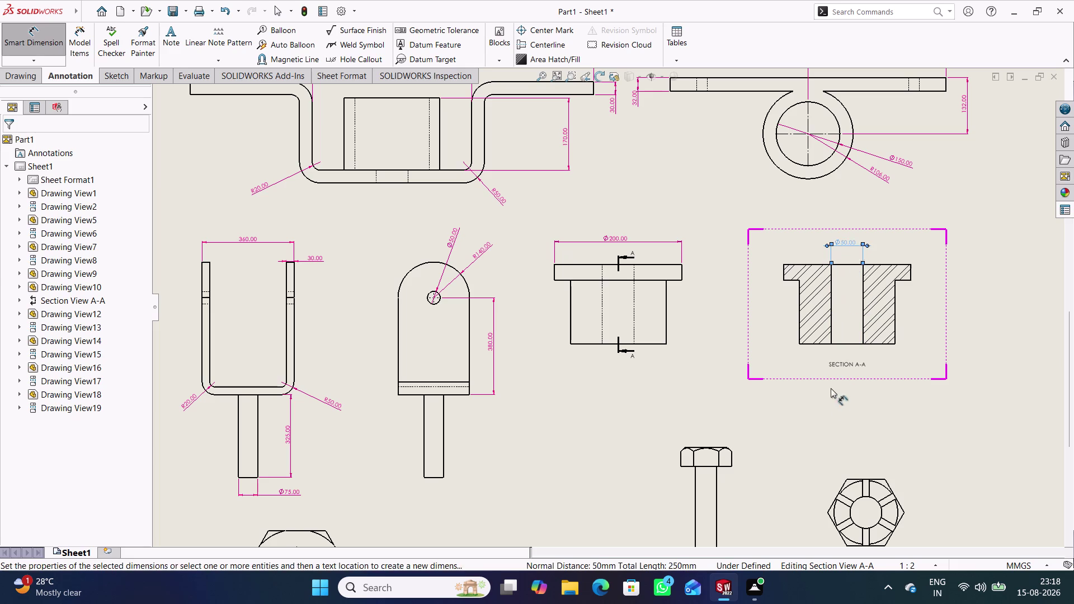
click(817, 410)
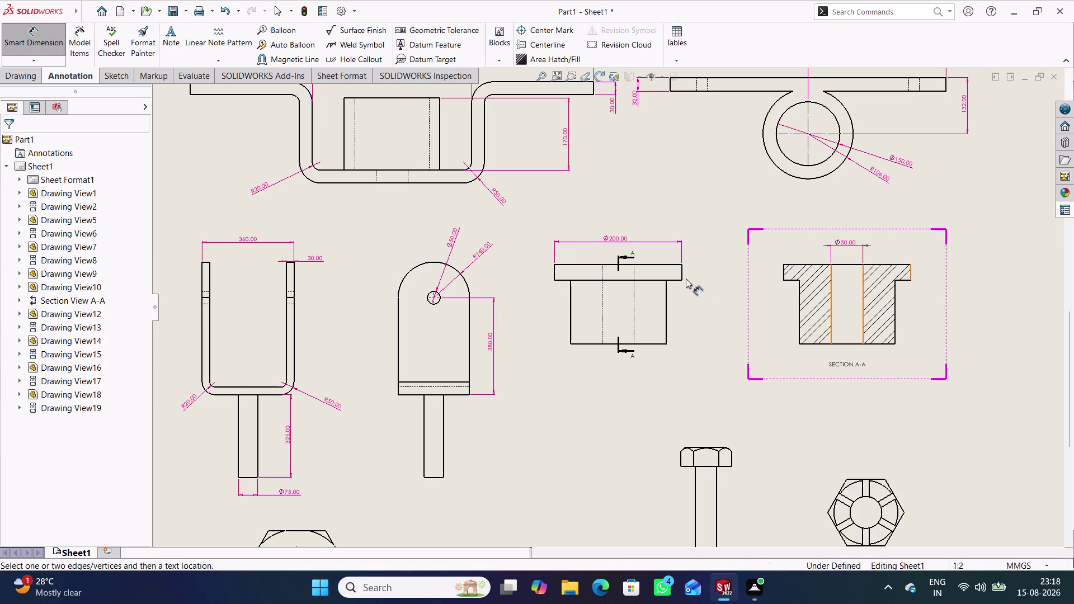
Add the 25 mm flange thickness and 125 mm overall height to the front view.
click(682, 272)
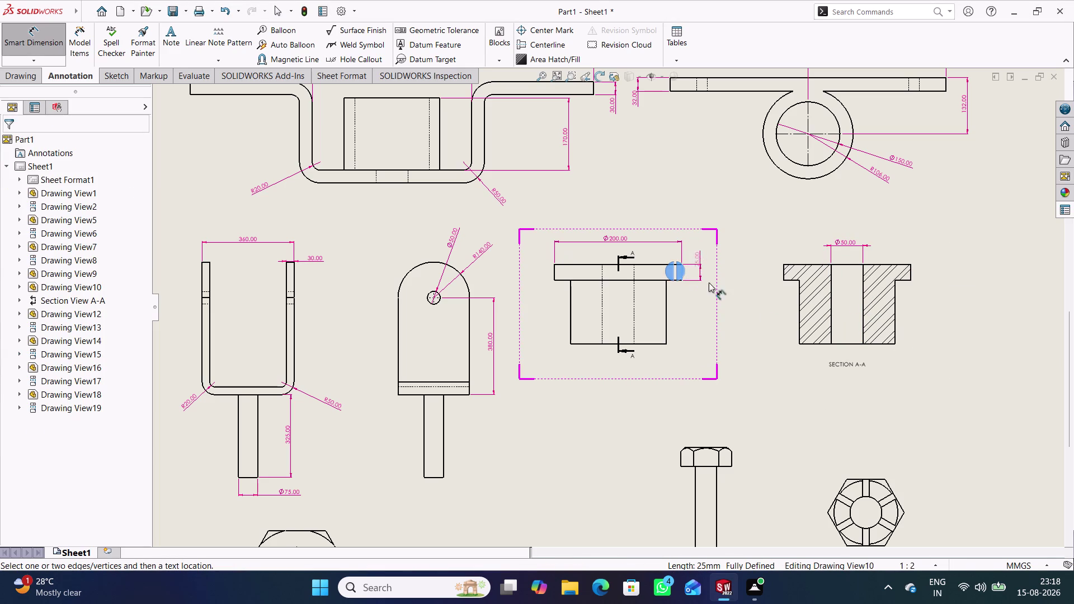
click(702, 293)
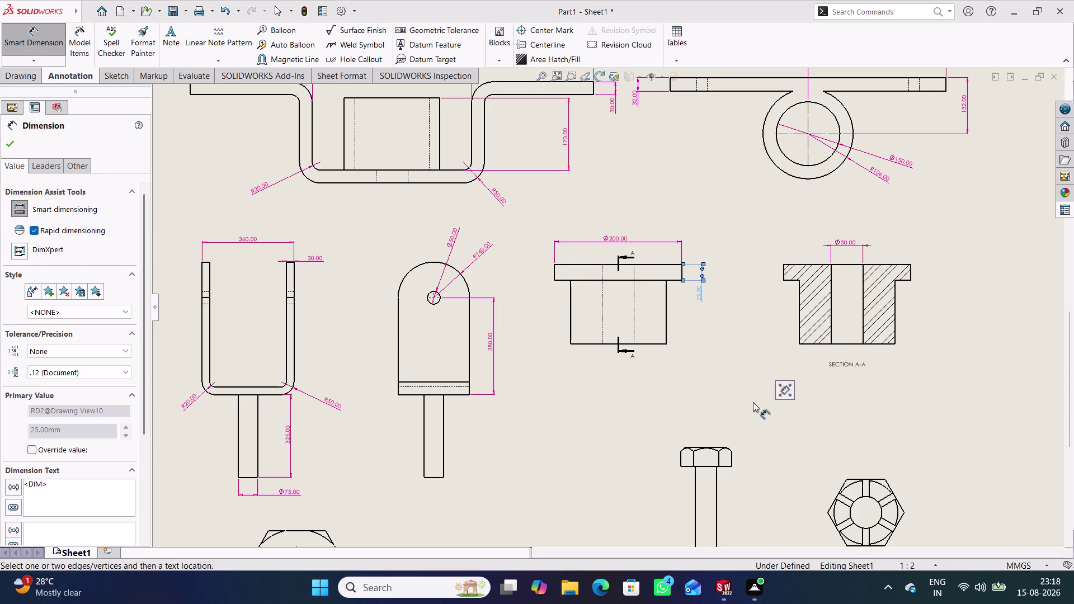
click(754, 402)
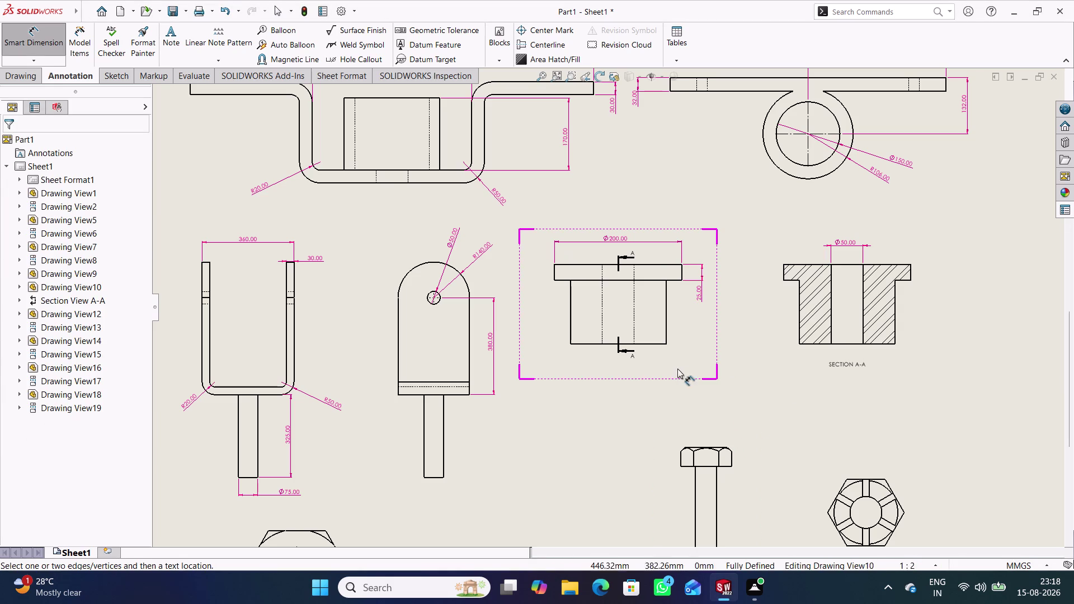
click(664, 343)
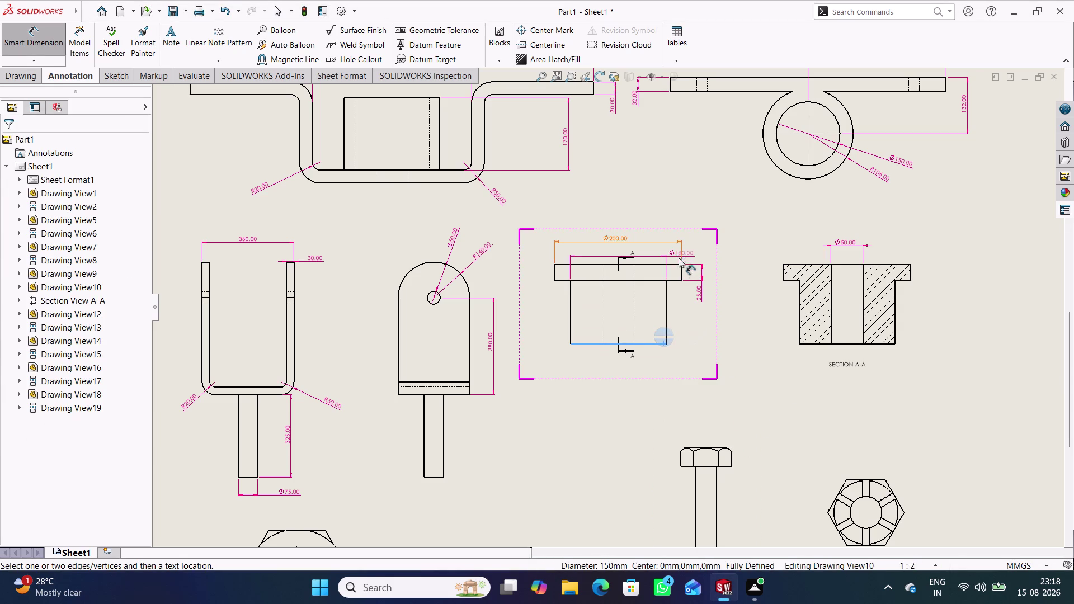
click(677, 265)
click(717, 301)
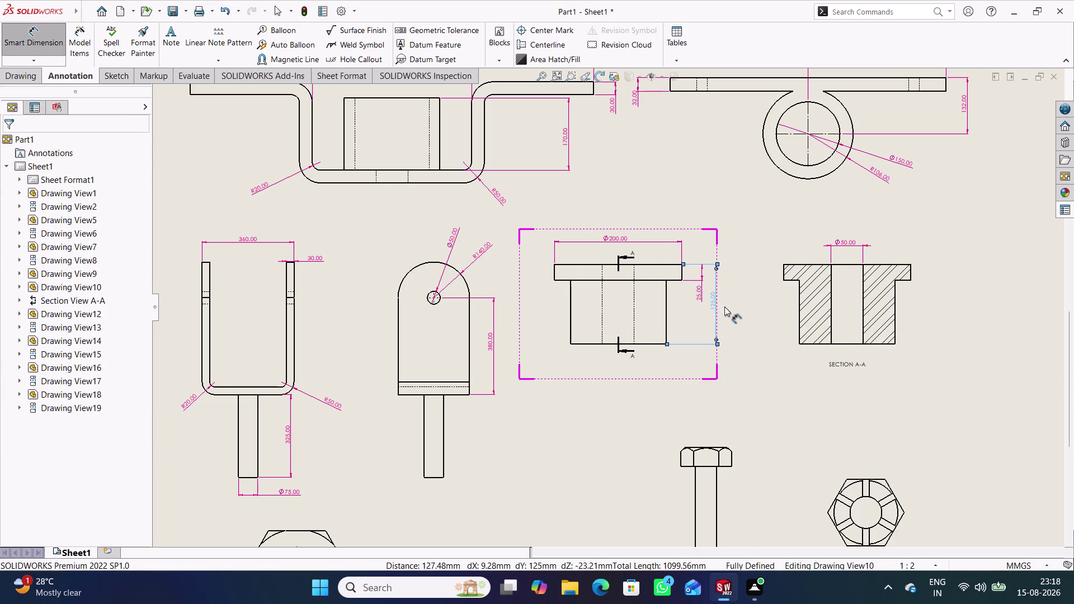
click(816, 344)
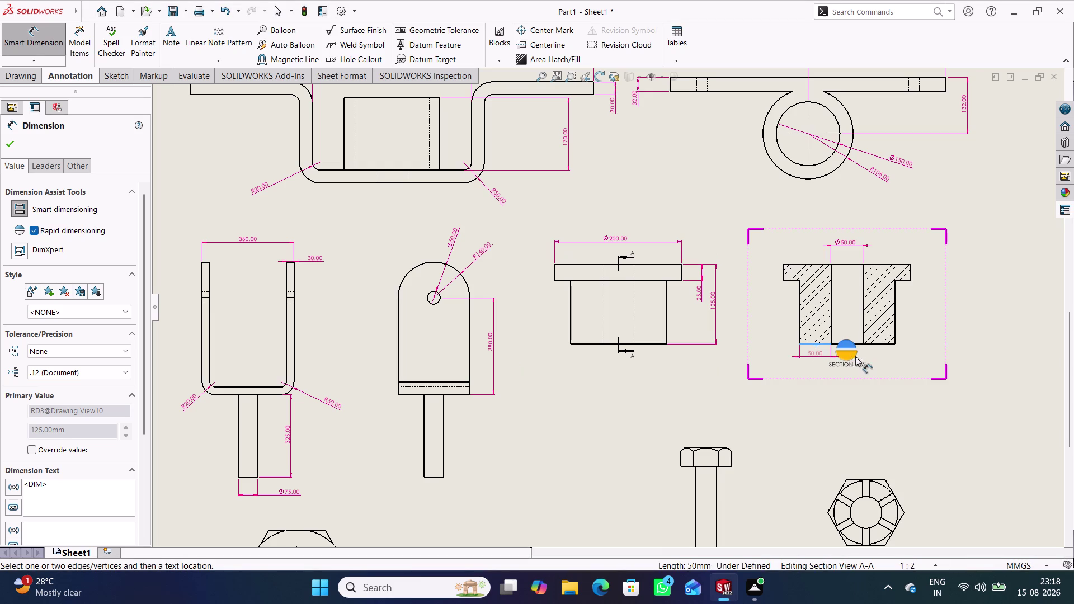
Add the Ø150 dimension below Section A-A after cancelling an unwanted preview.
right_click(710, 219)
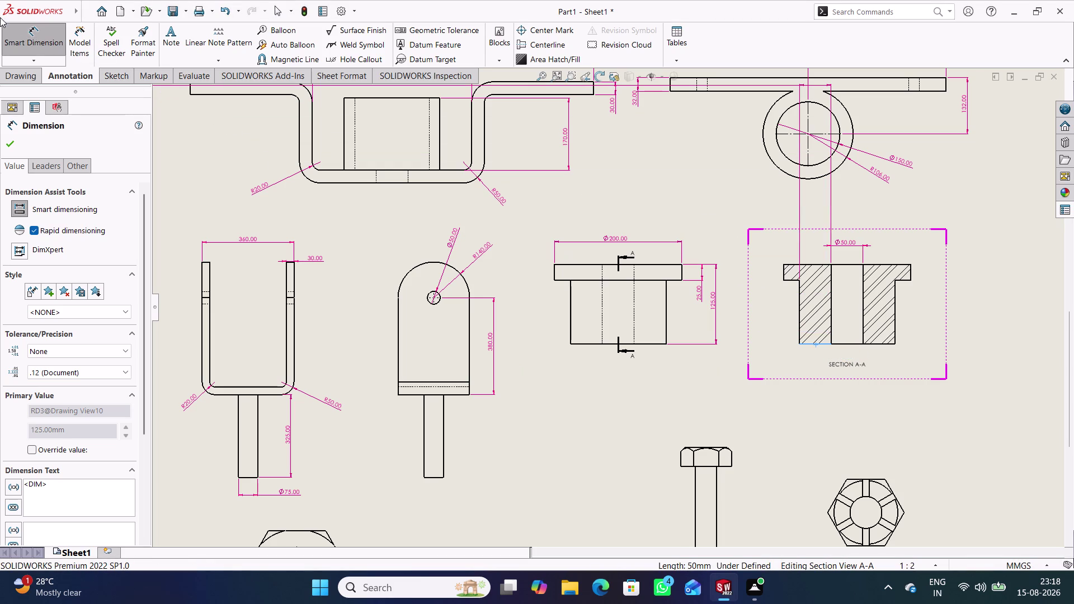
click(46, 44)
click(231, 161)
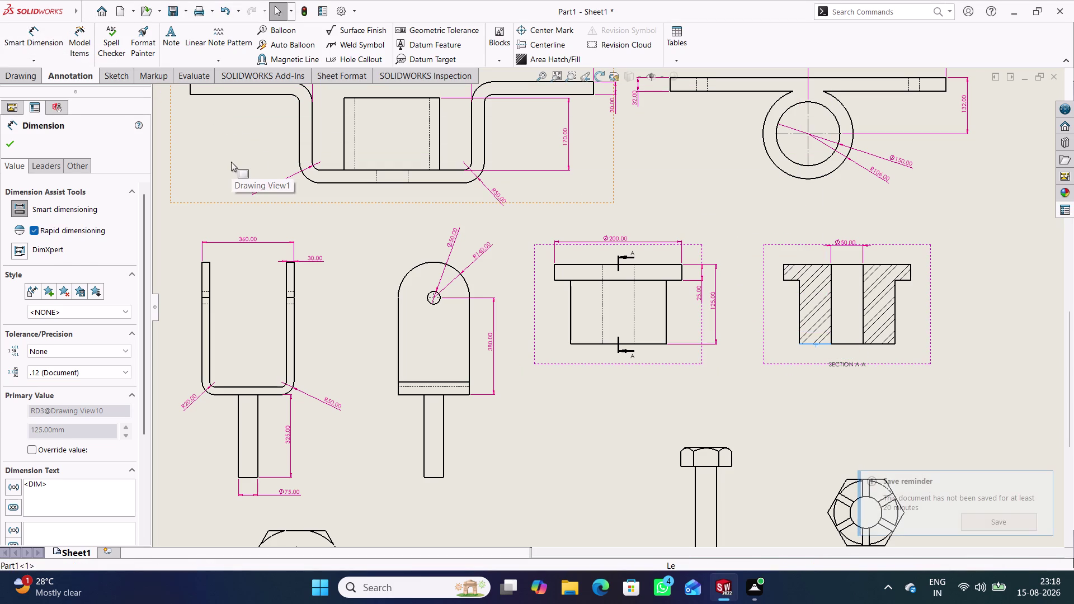
click(42, 35)
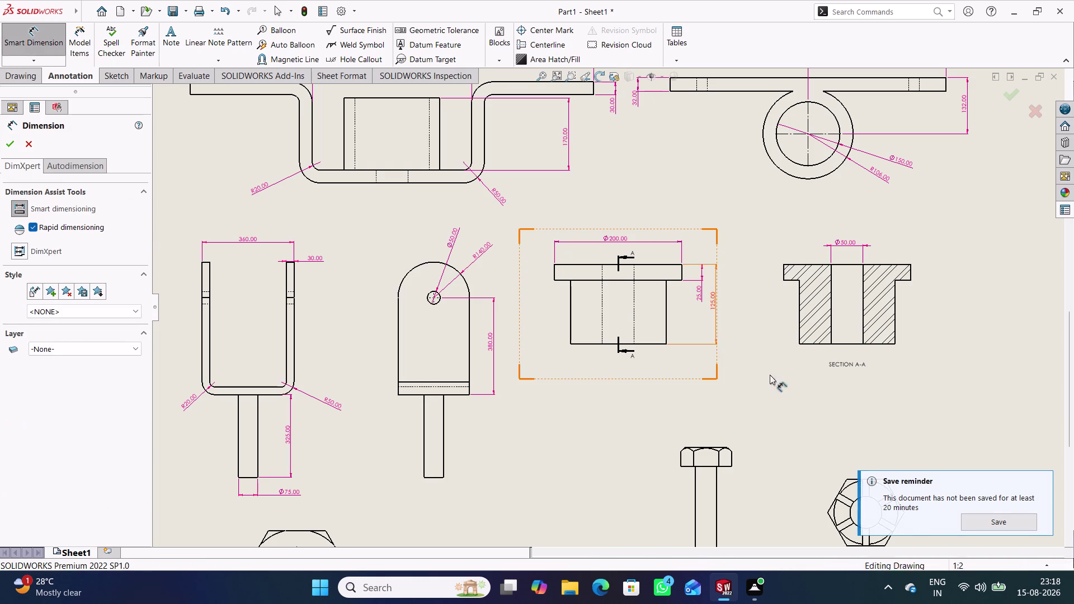
click(799, 344)
click(896, 345)
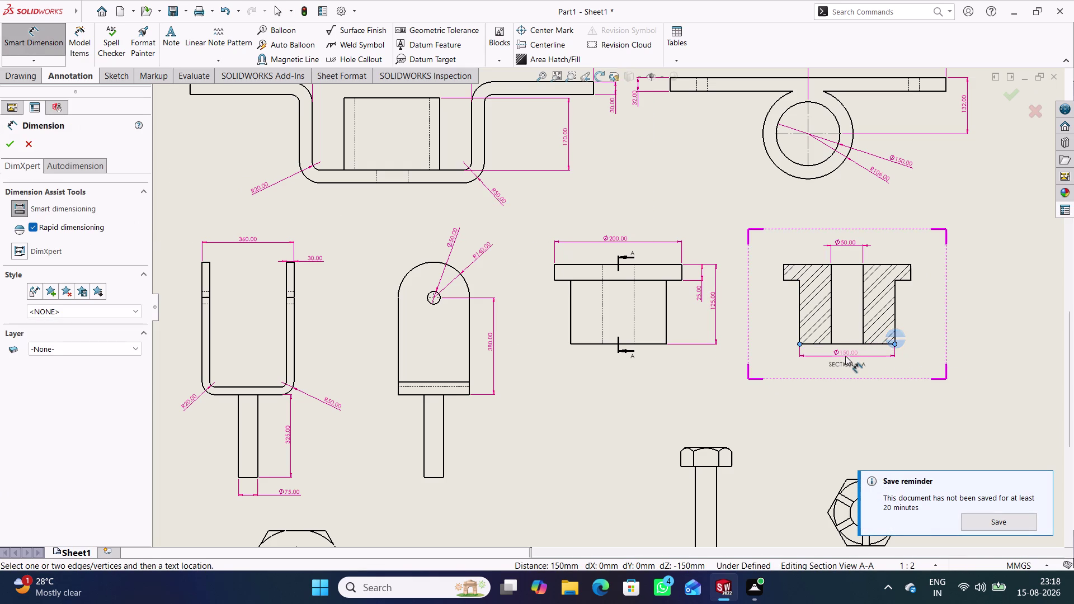
click(845, 356)
click(988, 398)
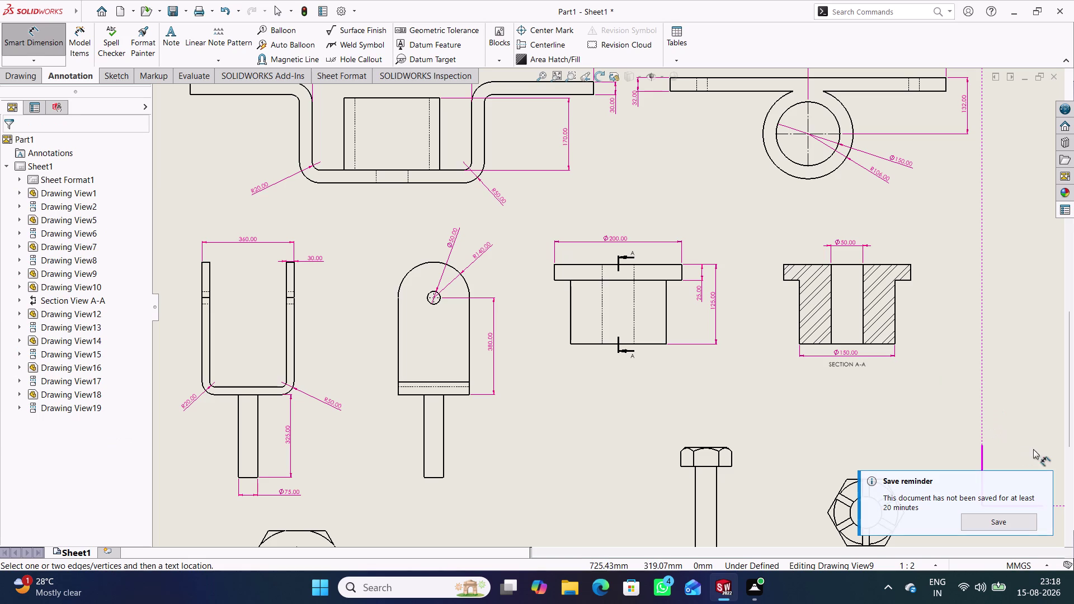
click(1042, 483)
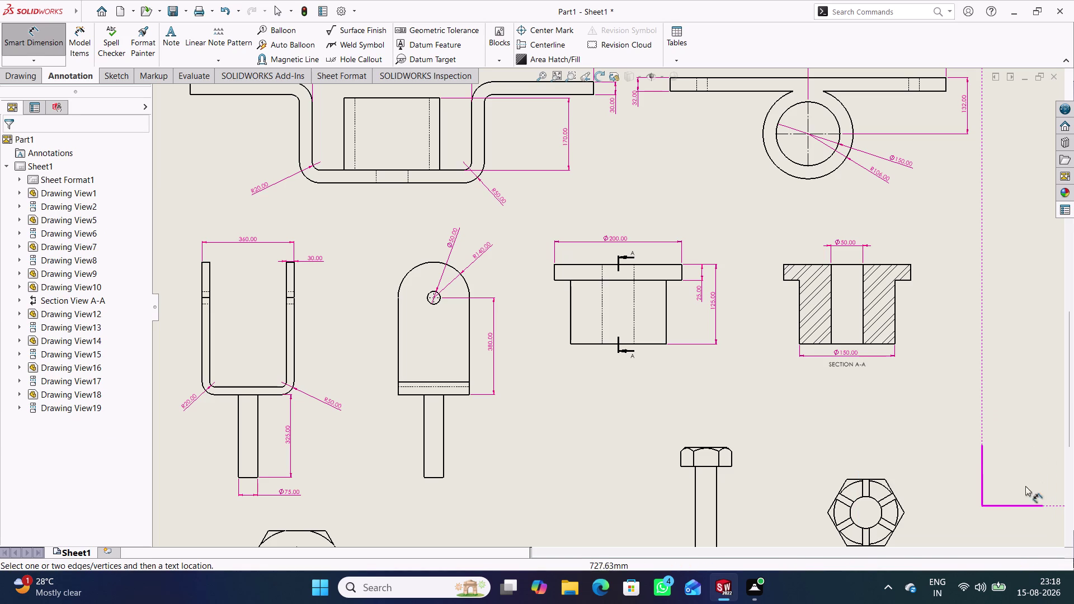
scroll(up, 3)
scroll(up, 3)
scroll(down, 3)
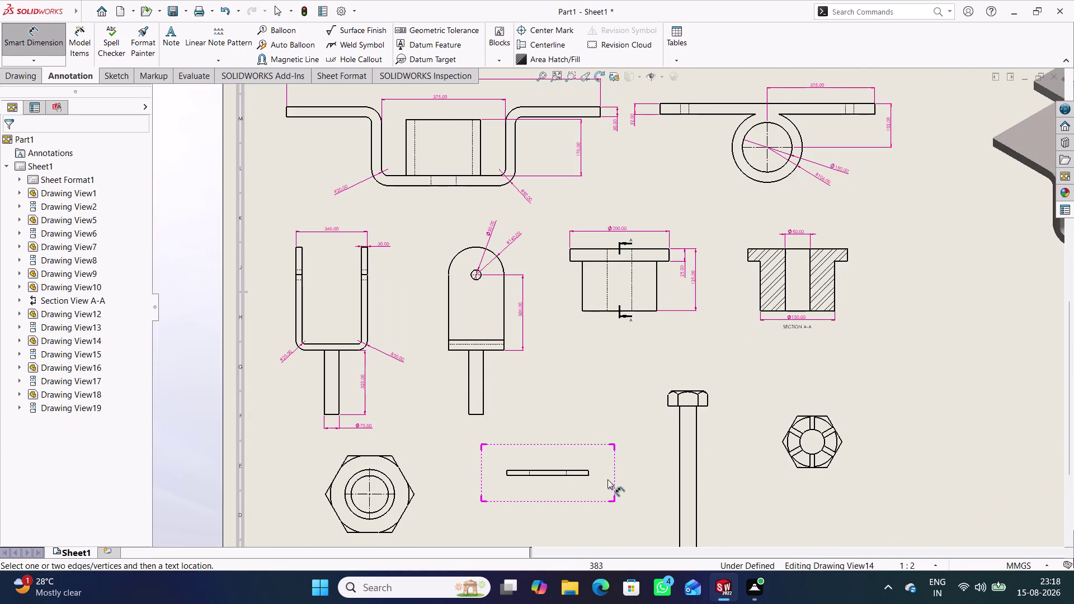
Add the 155 mm height between the hex nut's upper and lower corners.
middle_drag(630, 500, 717, 373)
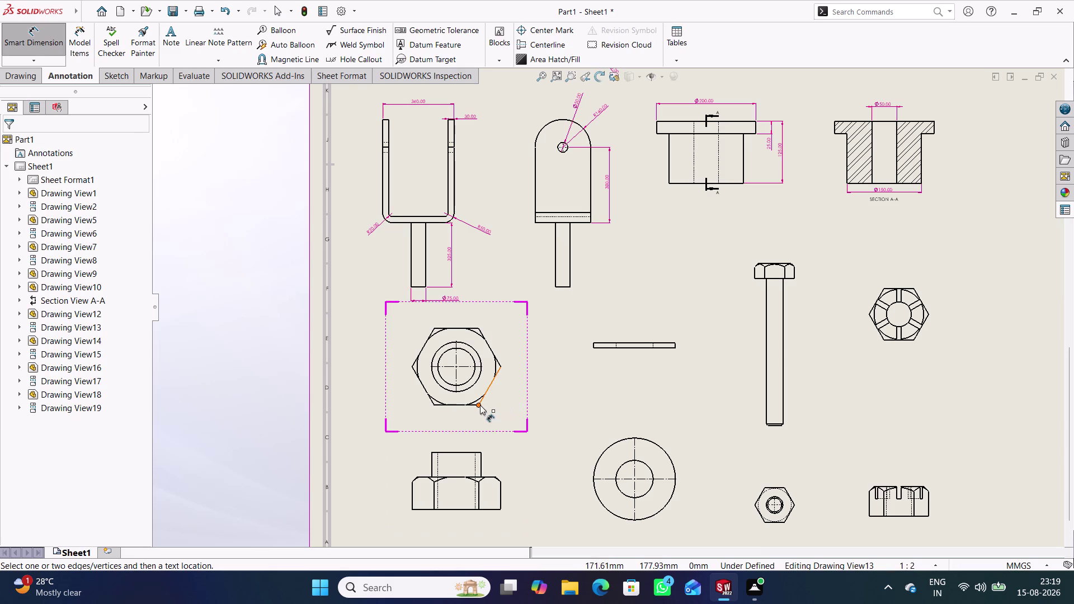
click(434, 406)
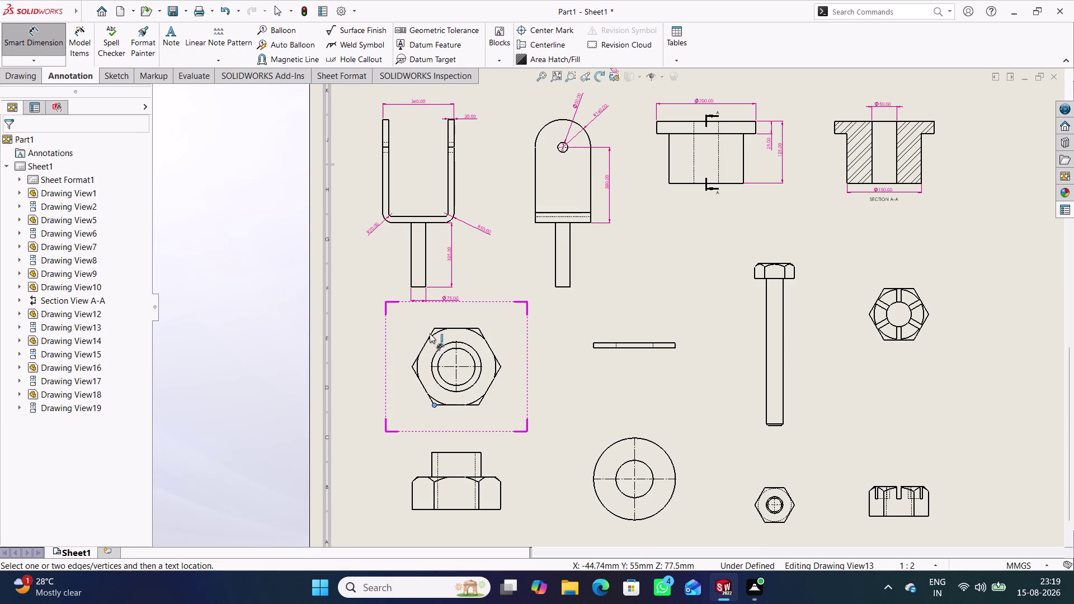
click(435, 327)
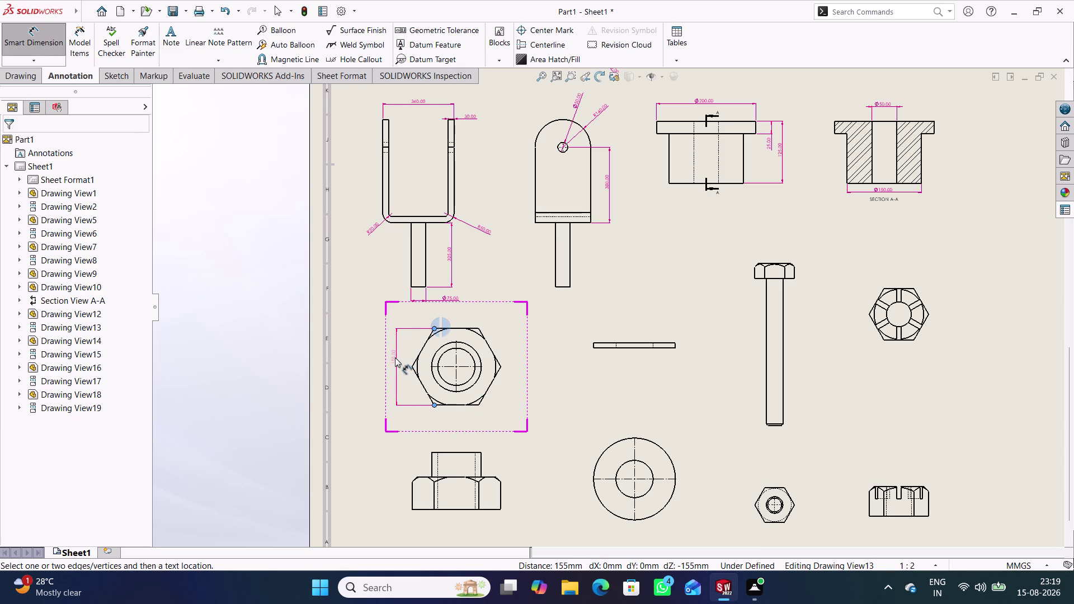
click(395, 358)
click(565, 386)
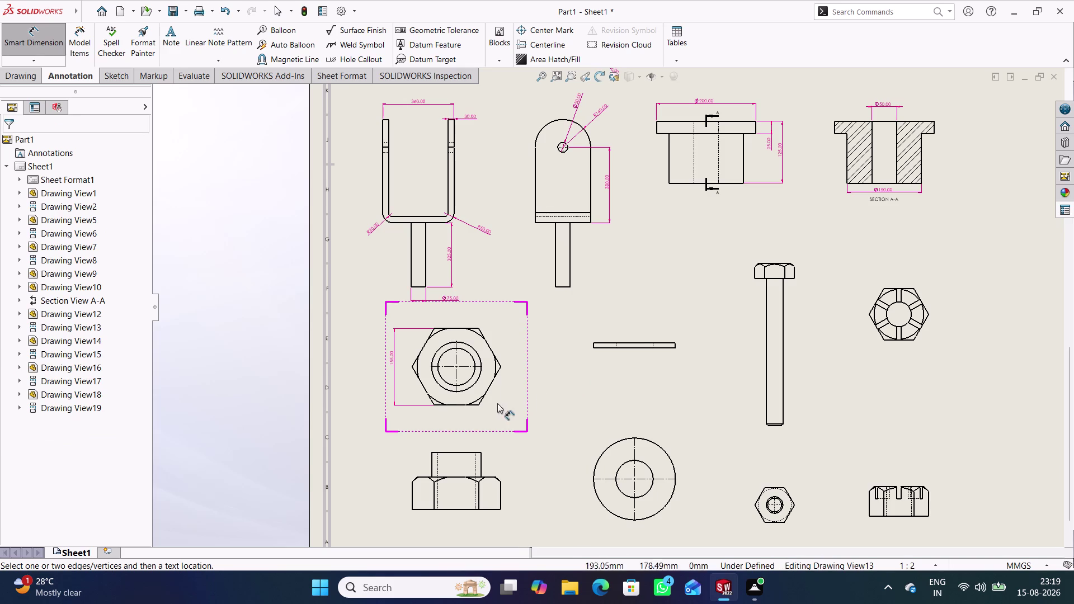
Add the Ø75 inner and Ø100 outer circle diameters to the hex nut view.
click(470, 358)
click(470, 355)
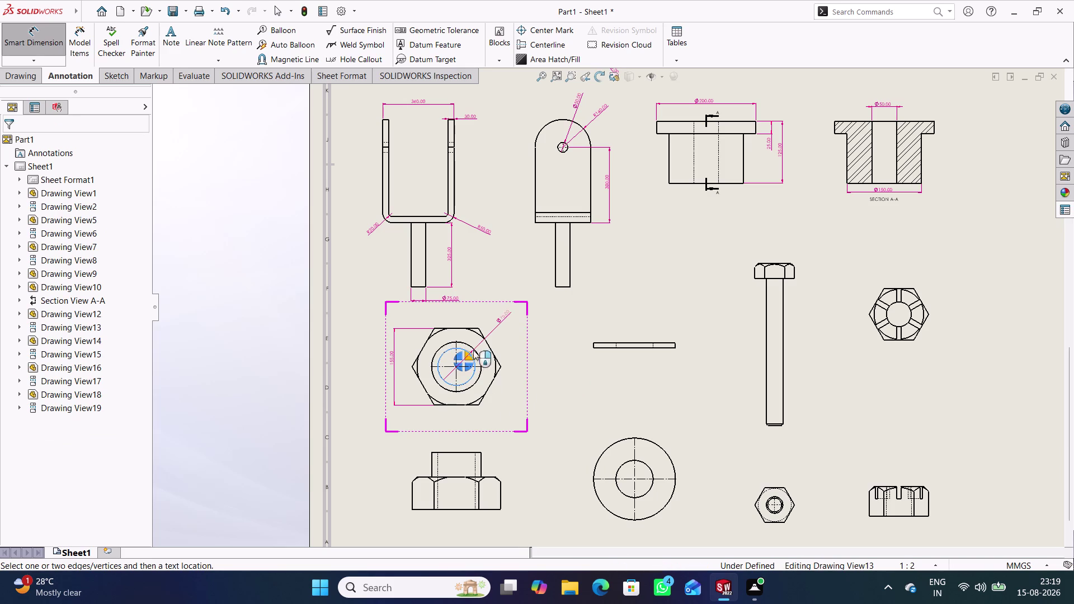
click(496, 314)
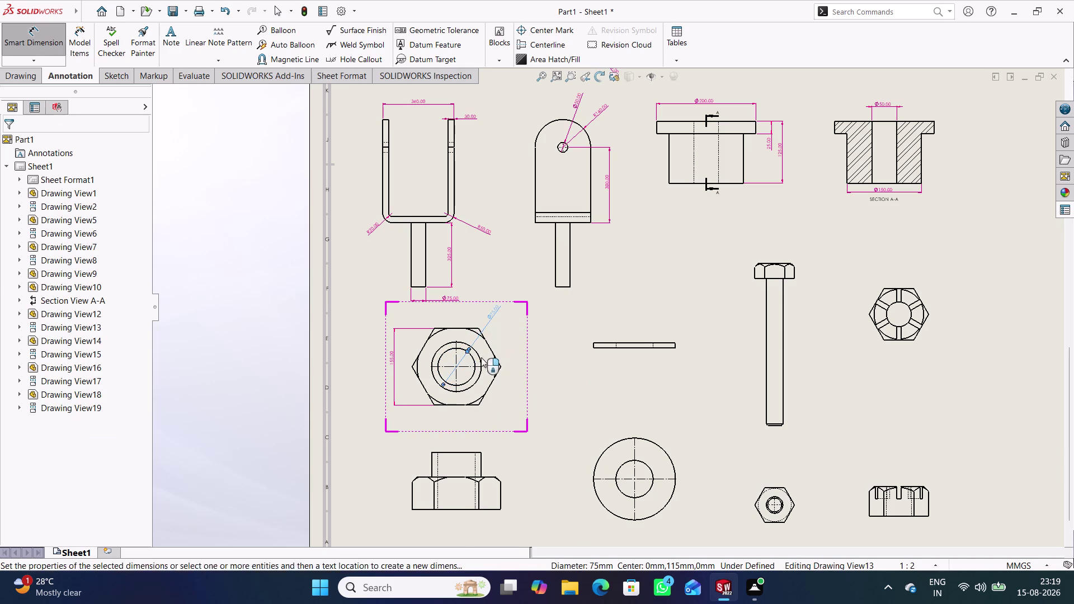
click(480, 357)
click(508, 325)
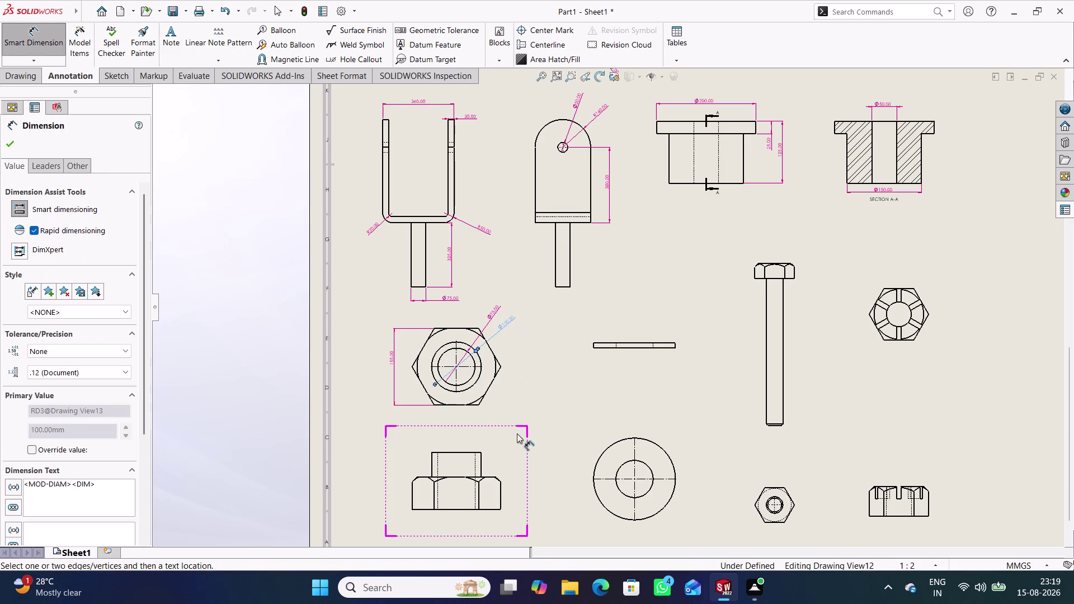
Place the 50 mm dimension at the step and the 65 mm overall height on the nut's side view.
click(483, 463)
click(507, 462)
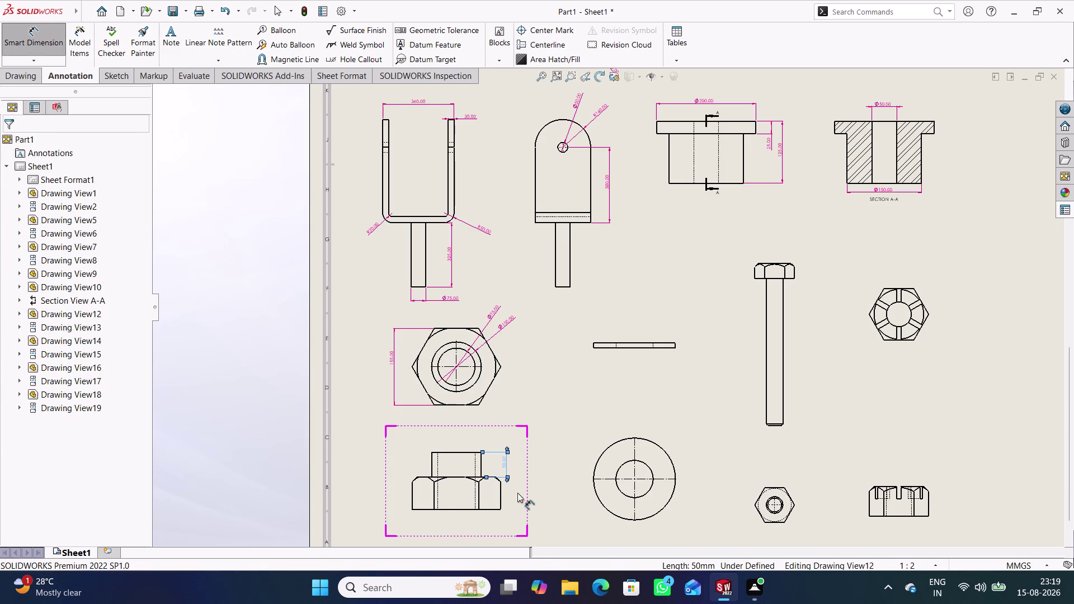
click(422, 511)
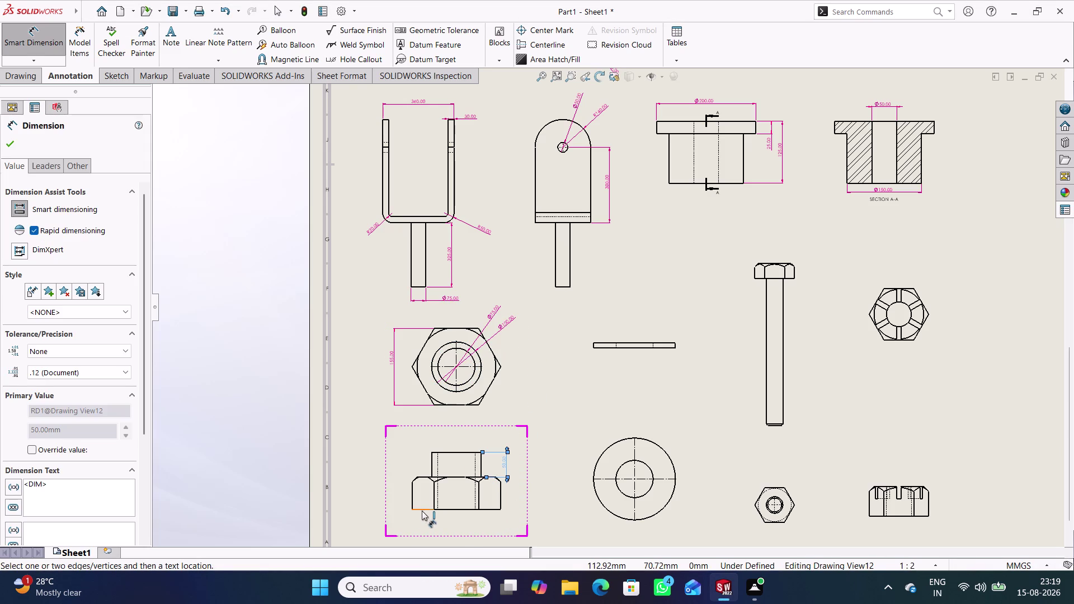
click(423, 476)
click(399, 493)
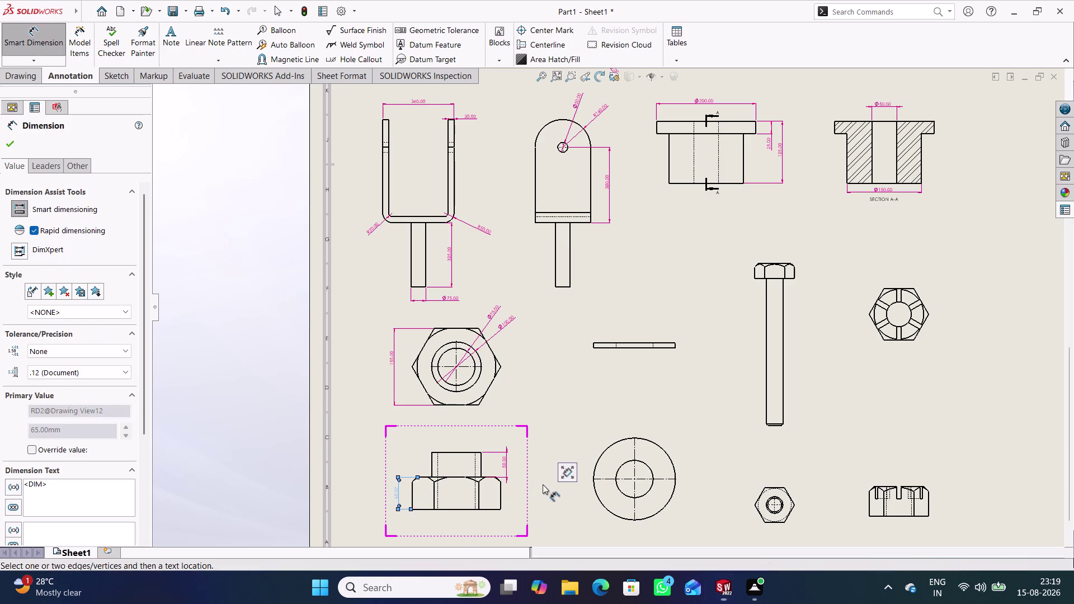
click(543, 484)
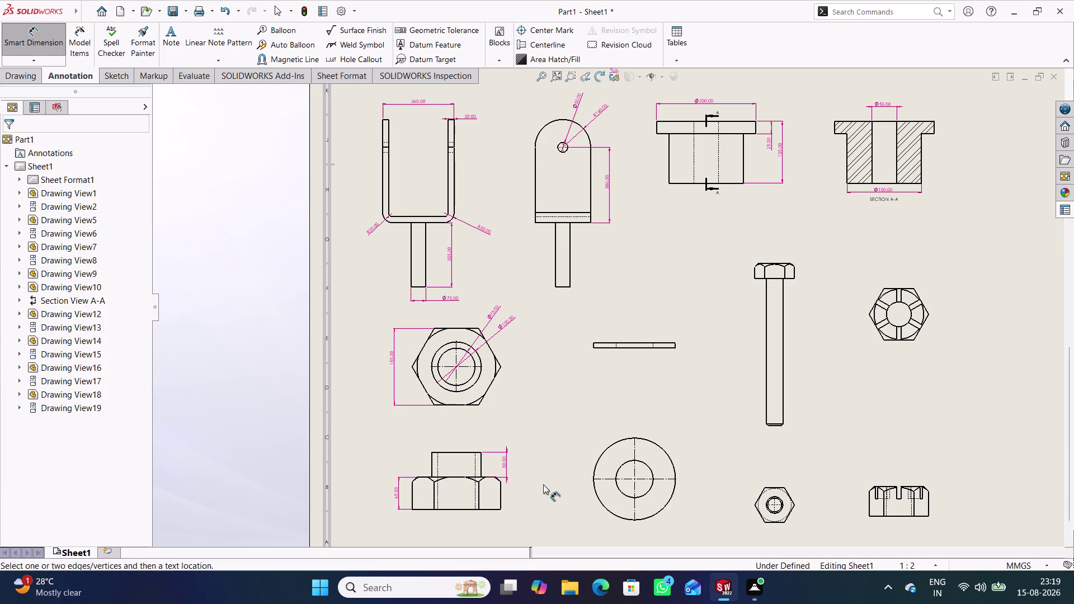
scroll(down, 3)
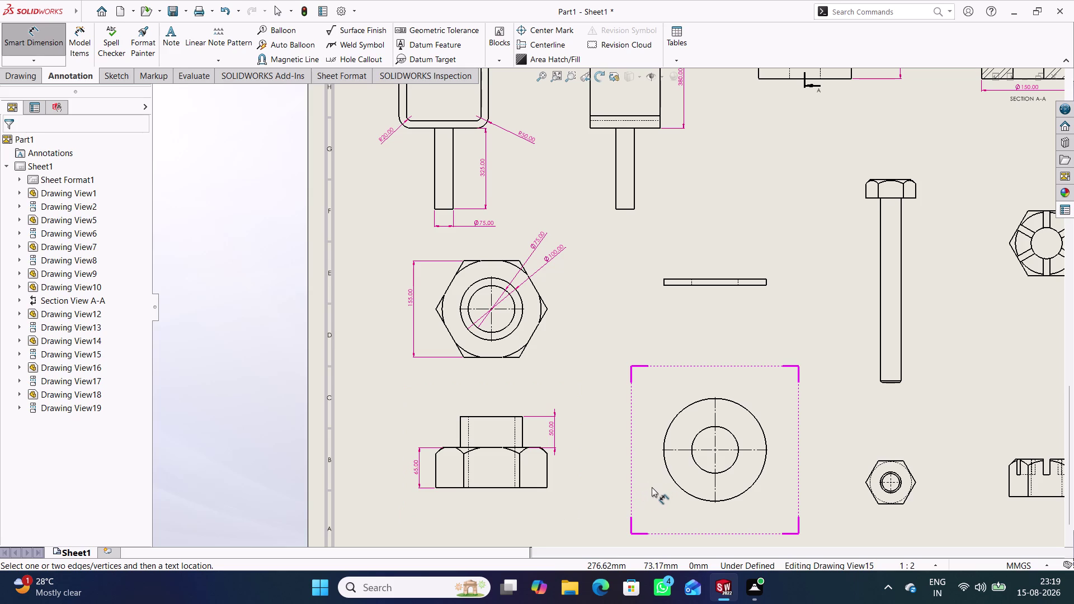
Add the Ø75 inner and Ø165 outer diameters to the washer's face view.
click(694, 461)
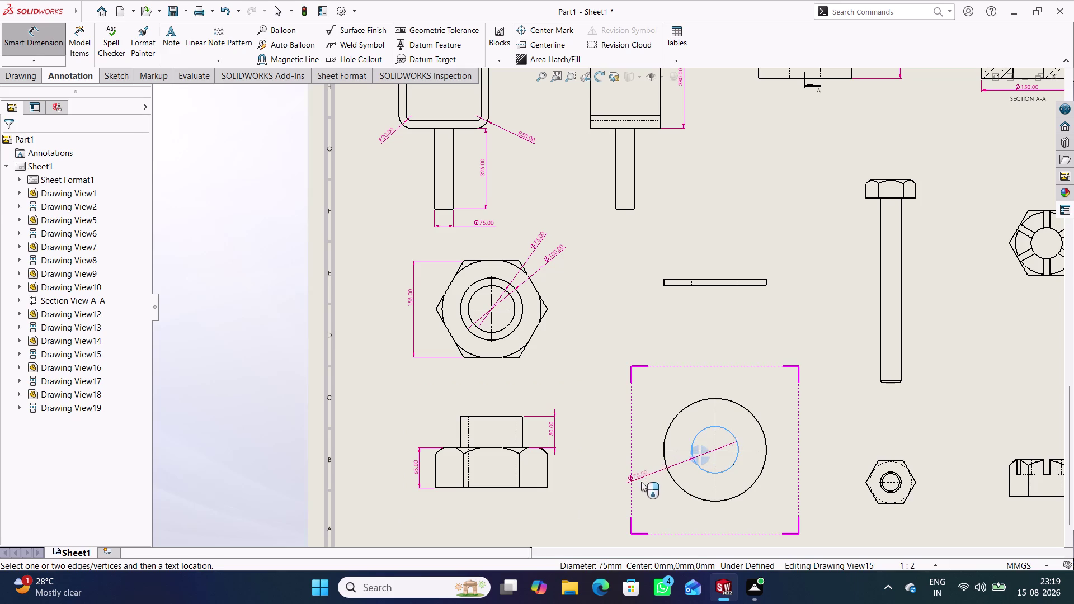
click(641, 482)
click(681, 489)
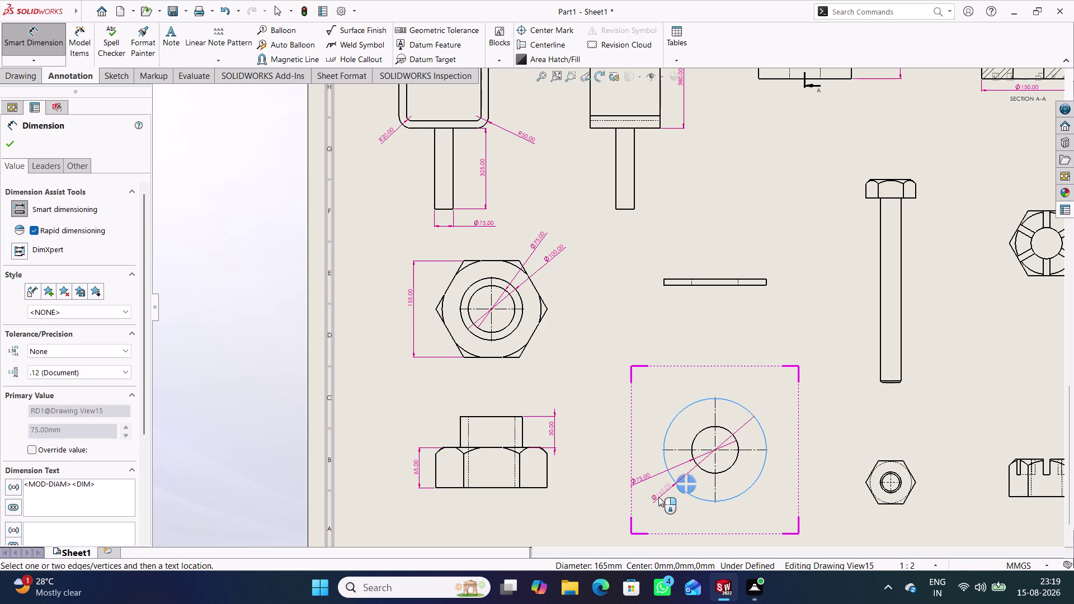
click(654, 502)
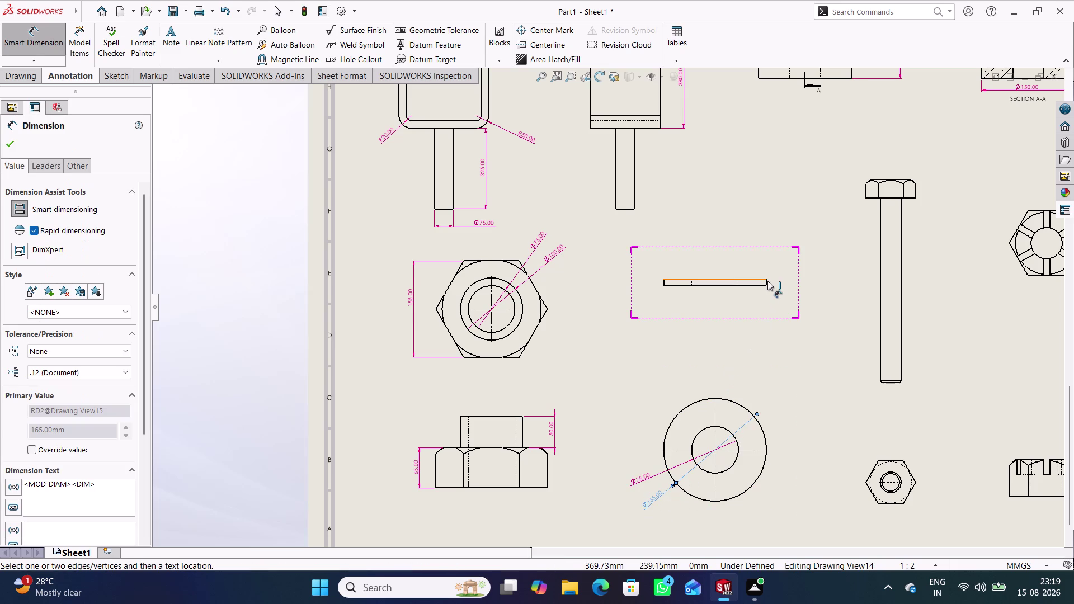
Dimension the washer's 10.00 thickness and the bolt's 441.00 length beside the shank.
click(768, 283)
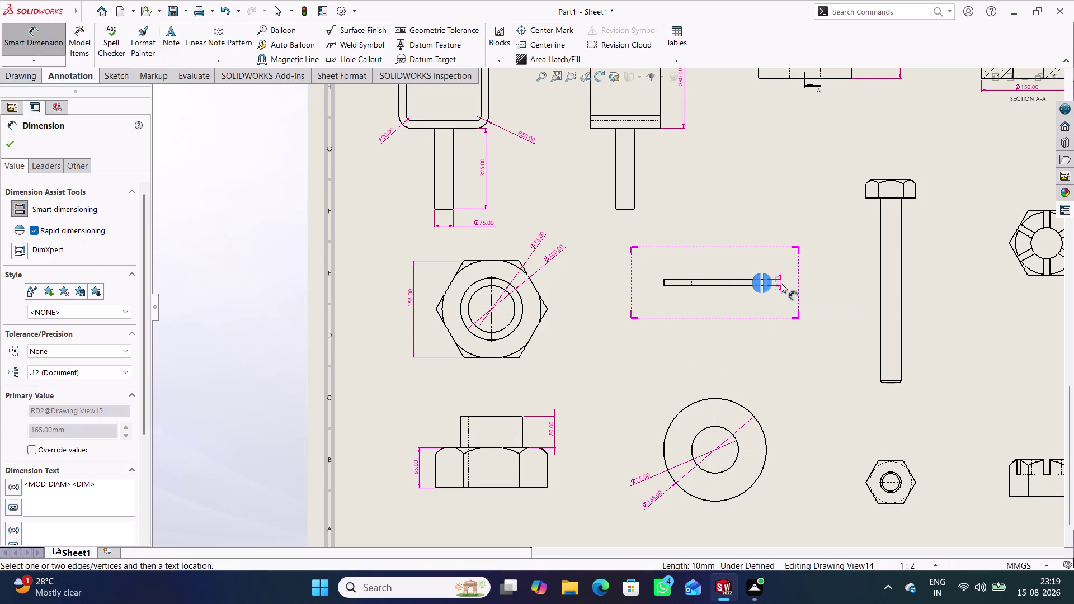
click(783, 298)
click(836, 305)
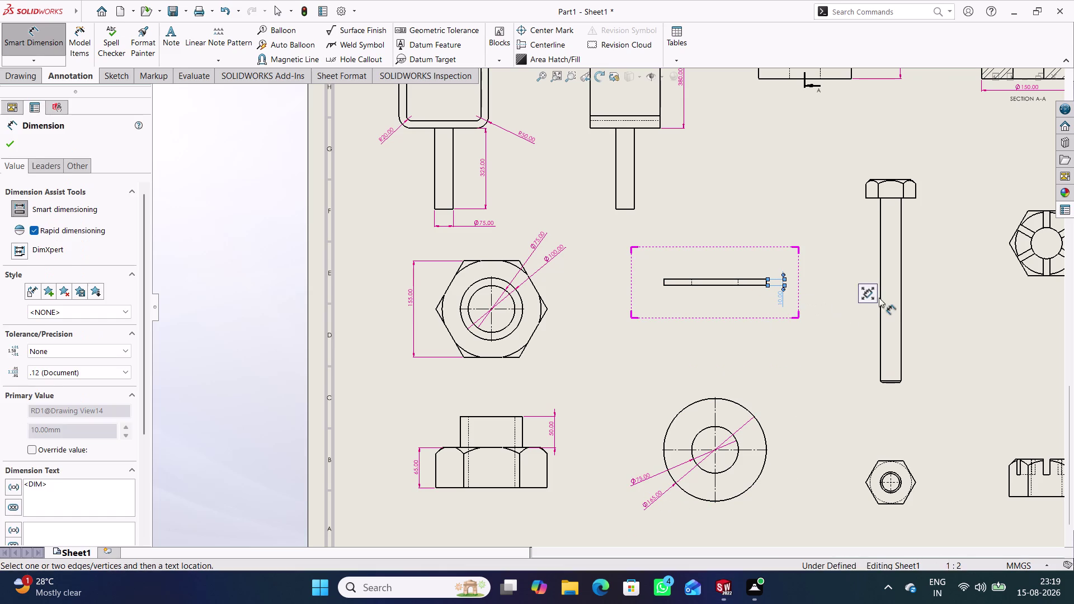
click(879, 280)
click(851, 281)
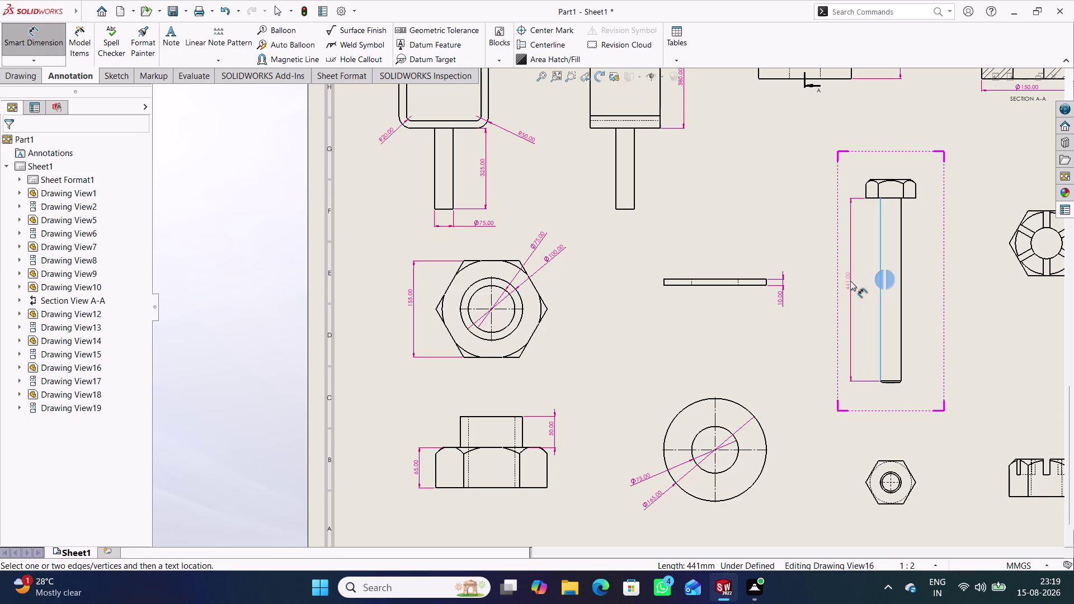
click(958, 301)
Zoom in on the bolt tip and make a first attempt at dimensioning its chamfer.
scroll(down, 3)
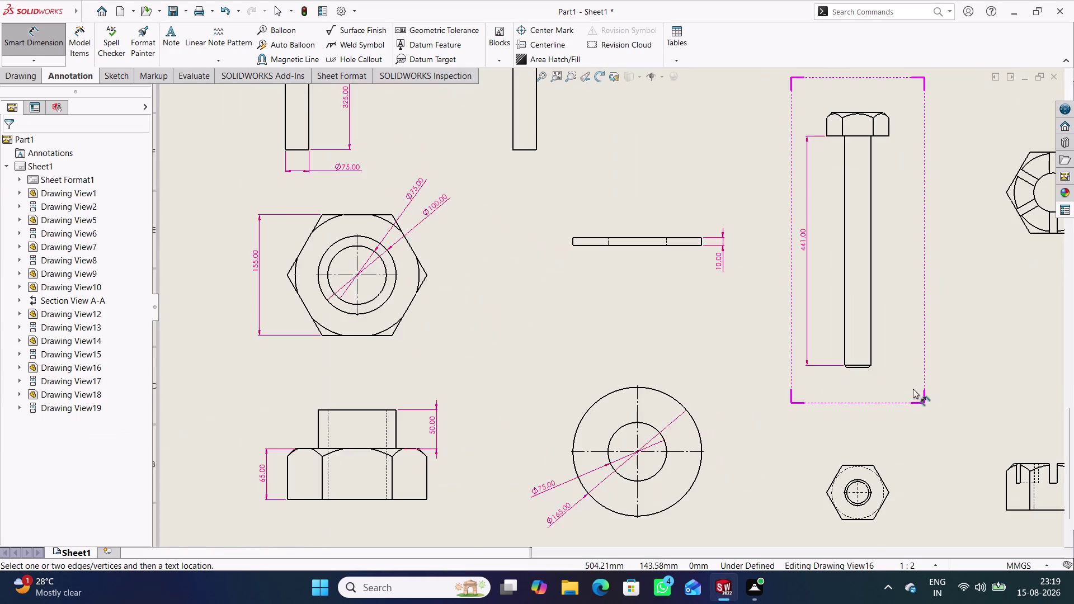
scroll(down, 3)
scroll(down, 3)
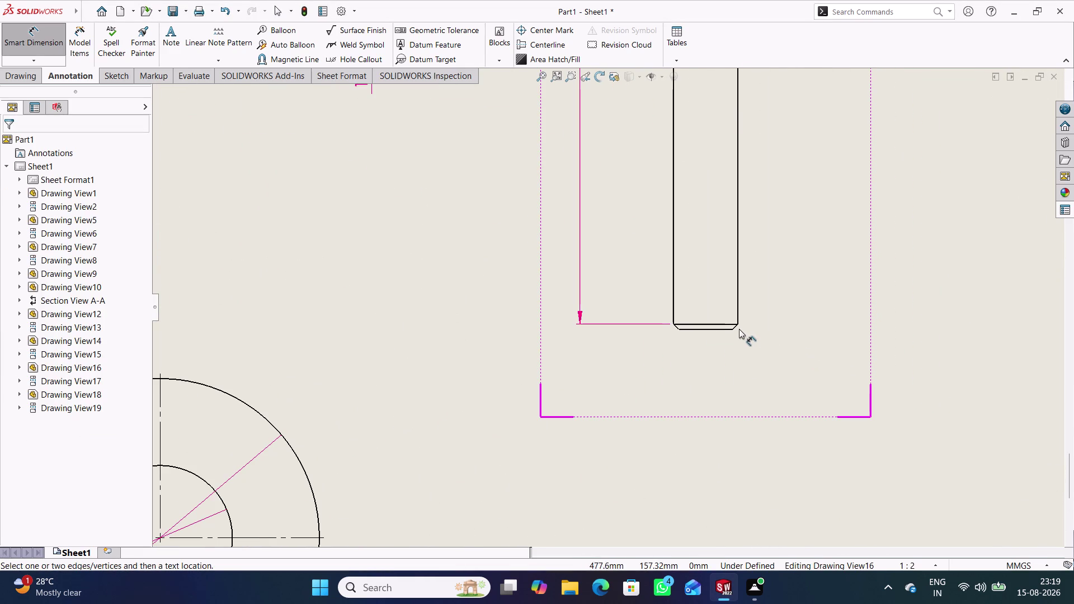
click(734, 327)
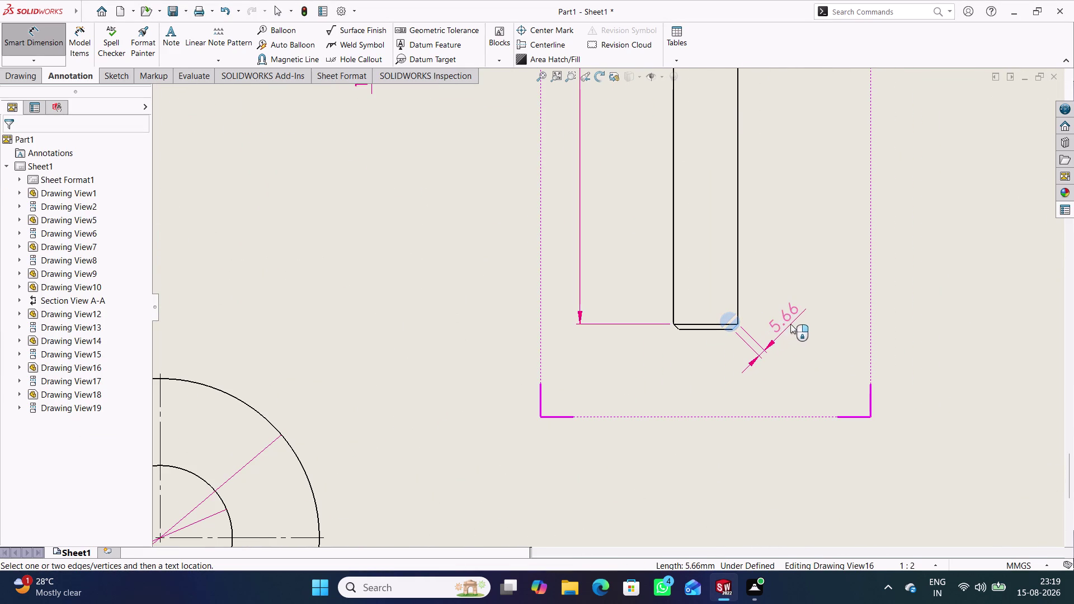
click(55, 44)
click(323, 225)
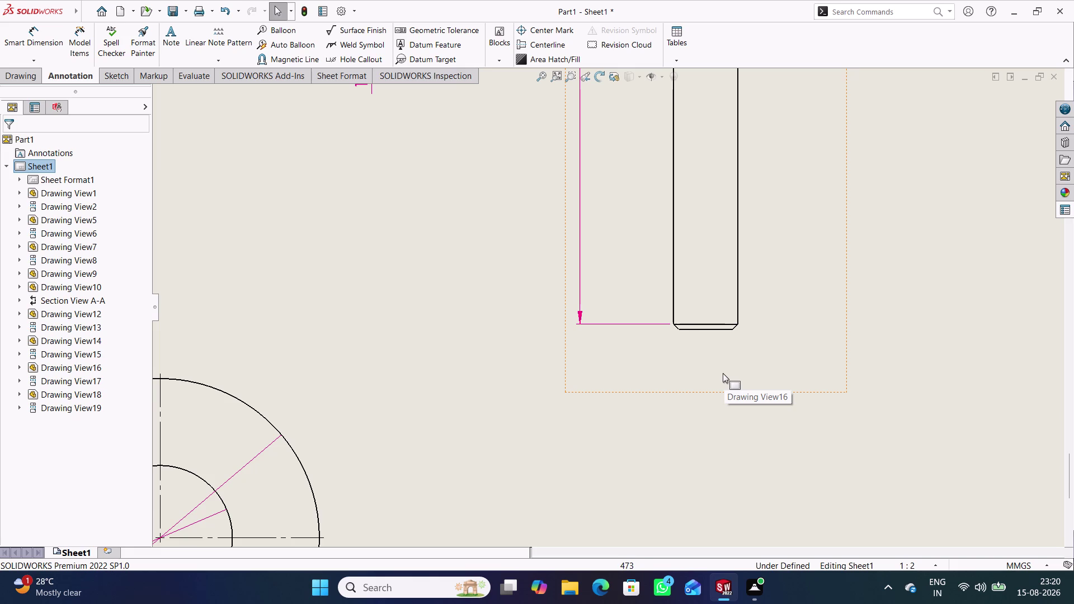
Add the 5.66 chamfer dimension below the bolt tip.
click(34, 39)
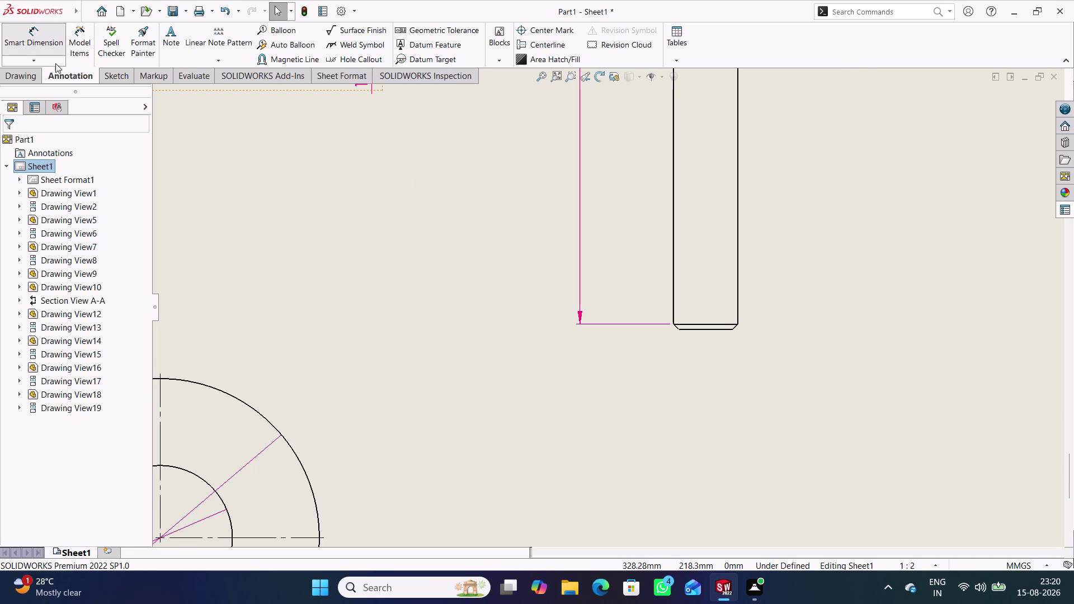
scroll(down, 3)
scroll(up, 3)
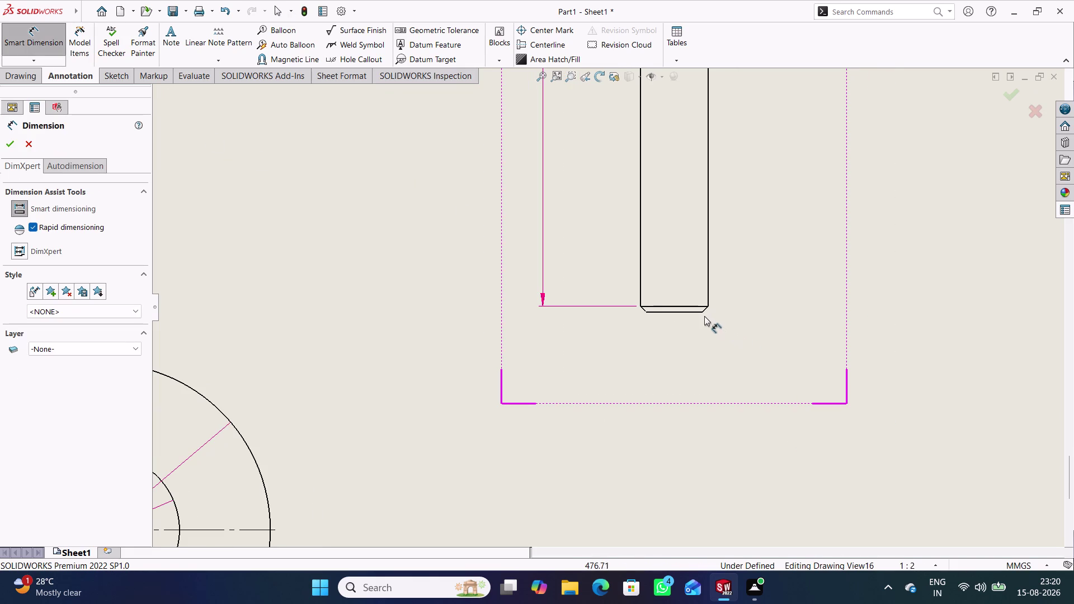
click(702, 312)
click(708, 305)
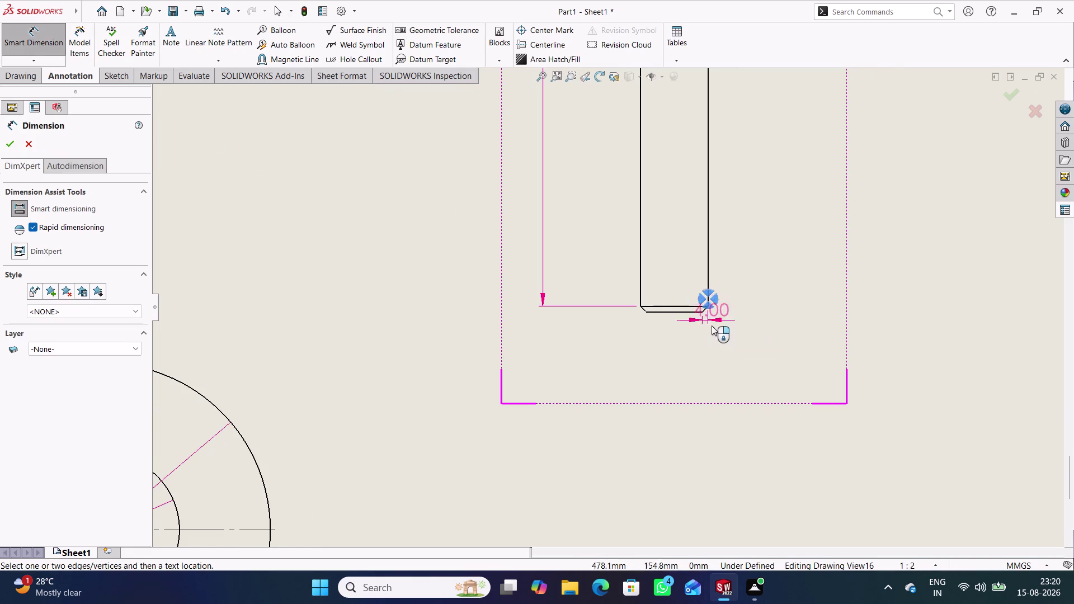
click(756, 351)
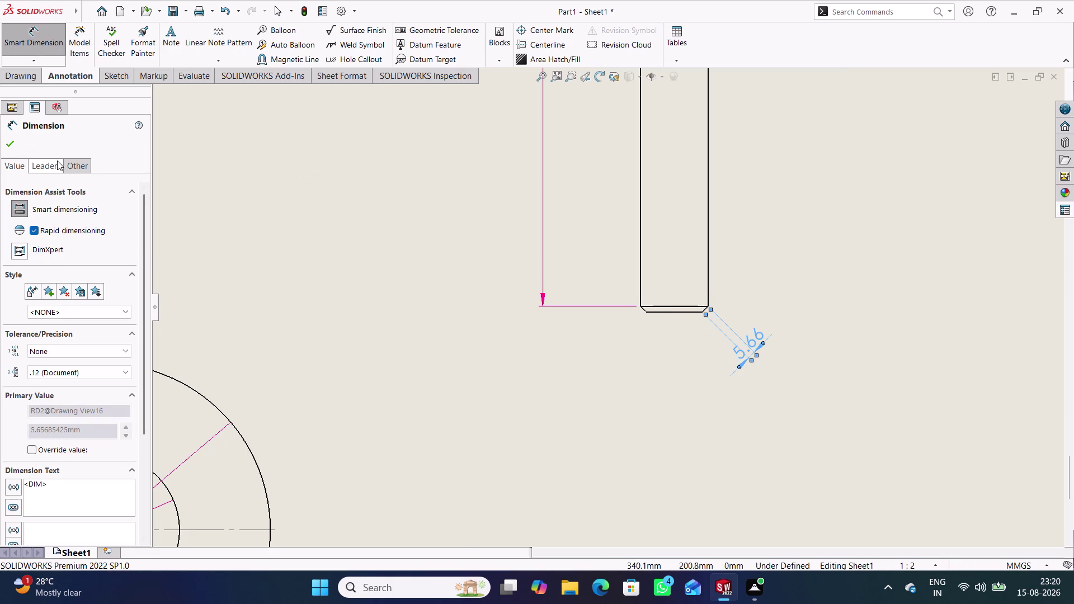
click(13, 142)
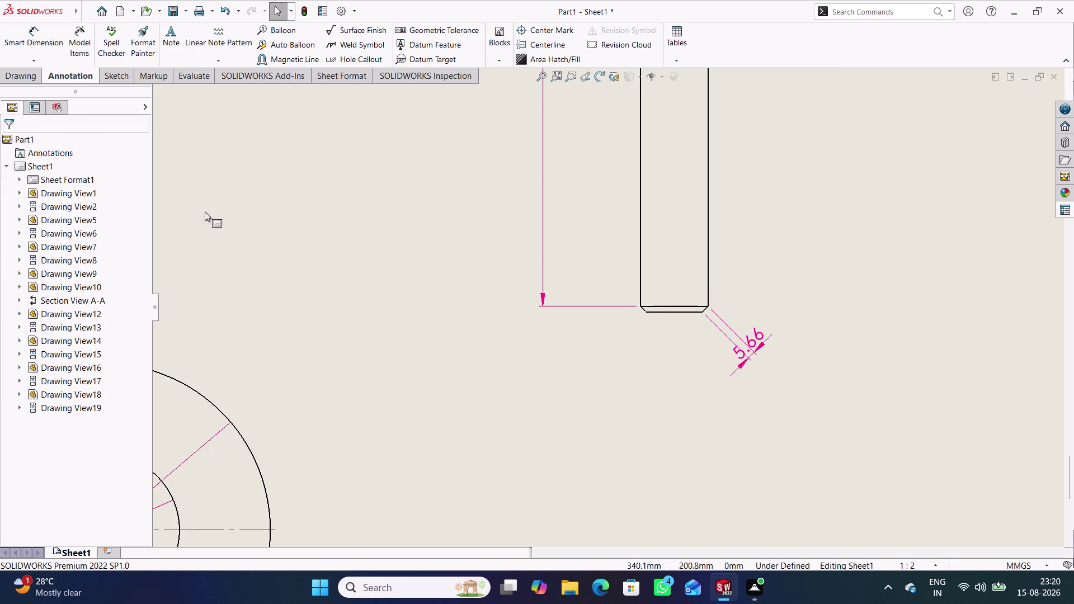
Review the 5.66 dimension's right-click options, then undo the dimension.
right_click(747, 347)
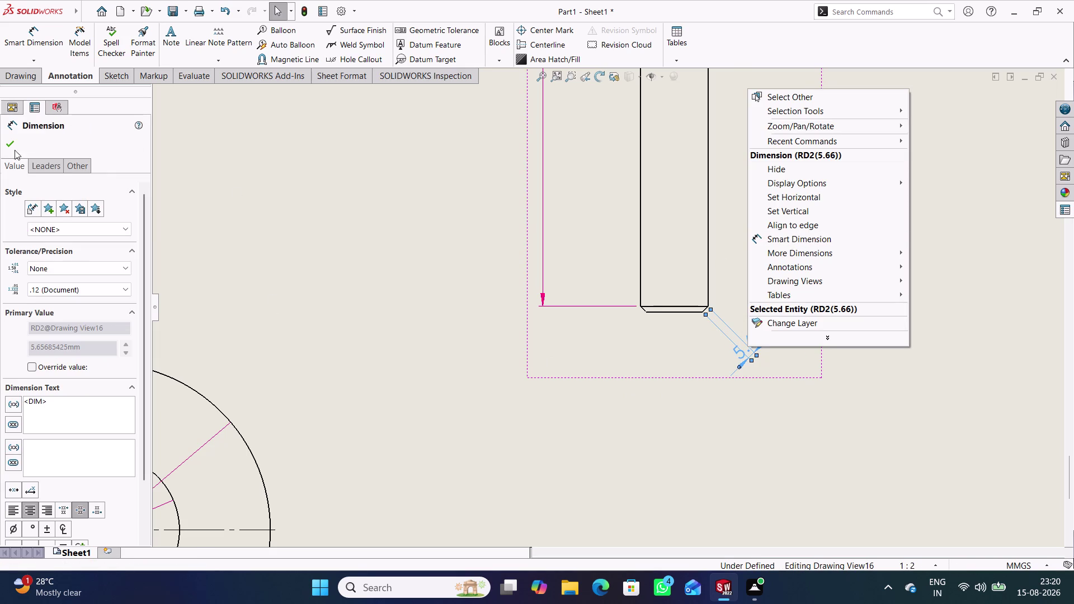
click(13, 140)
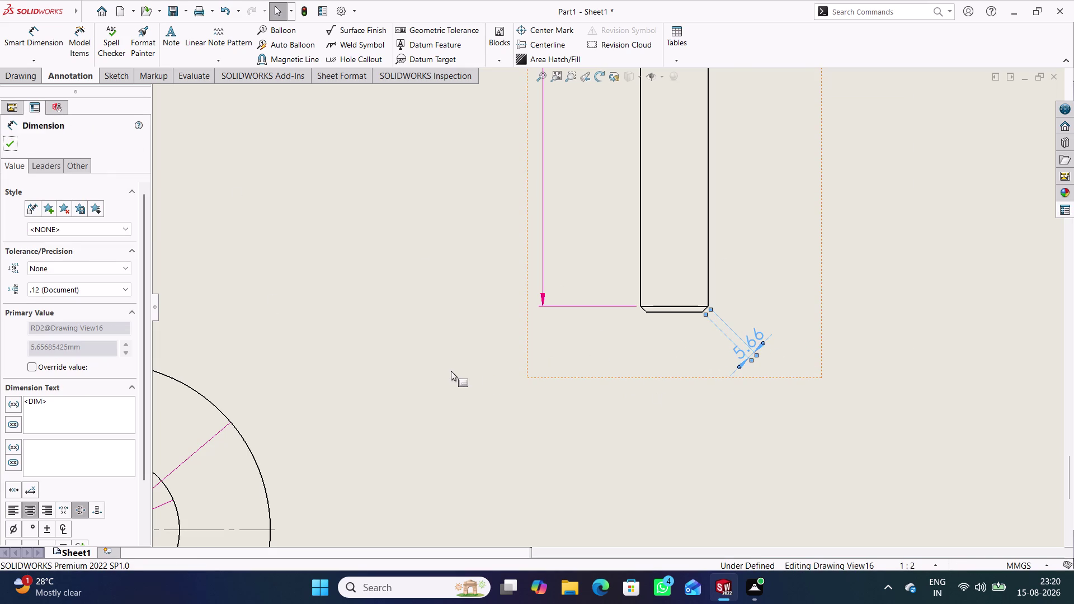
click(446, 366)
right_click(748, 346)
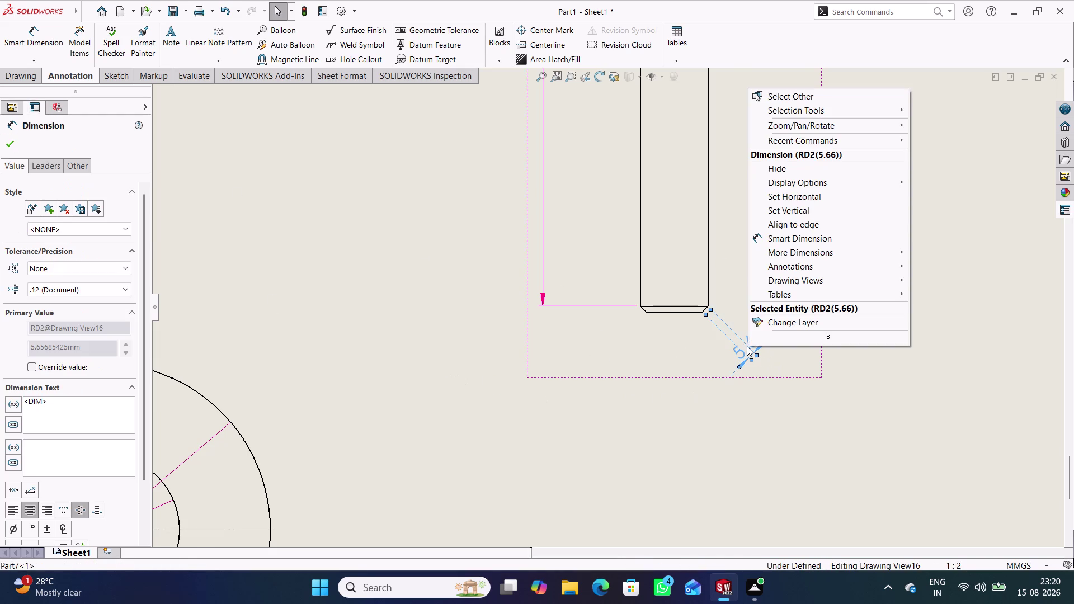
click(616, 409)
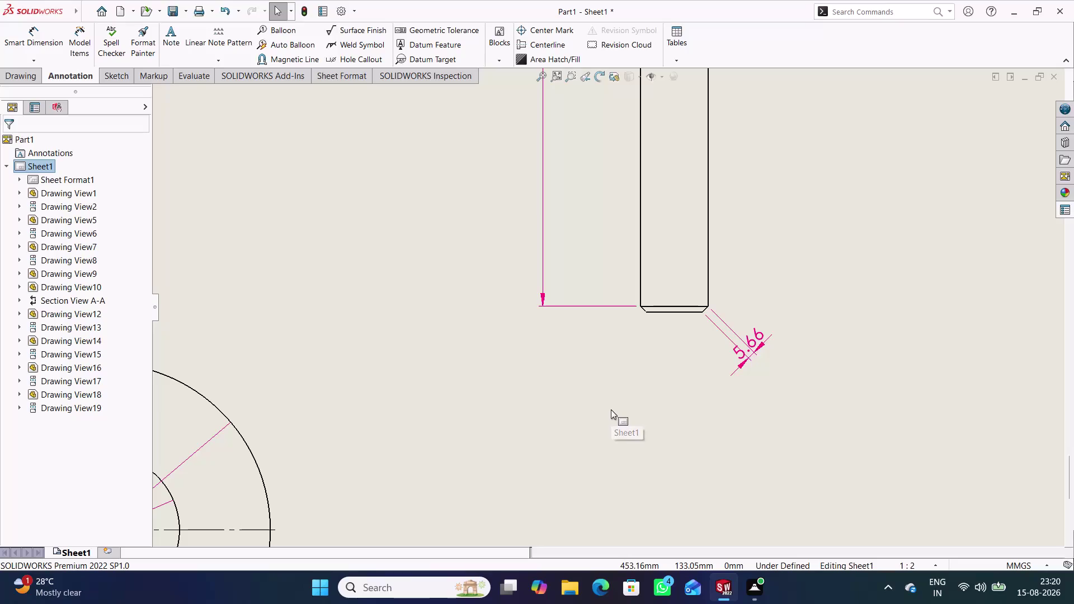
key(ctrl+z)
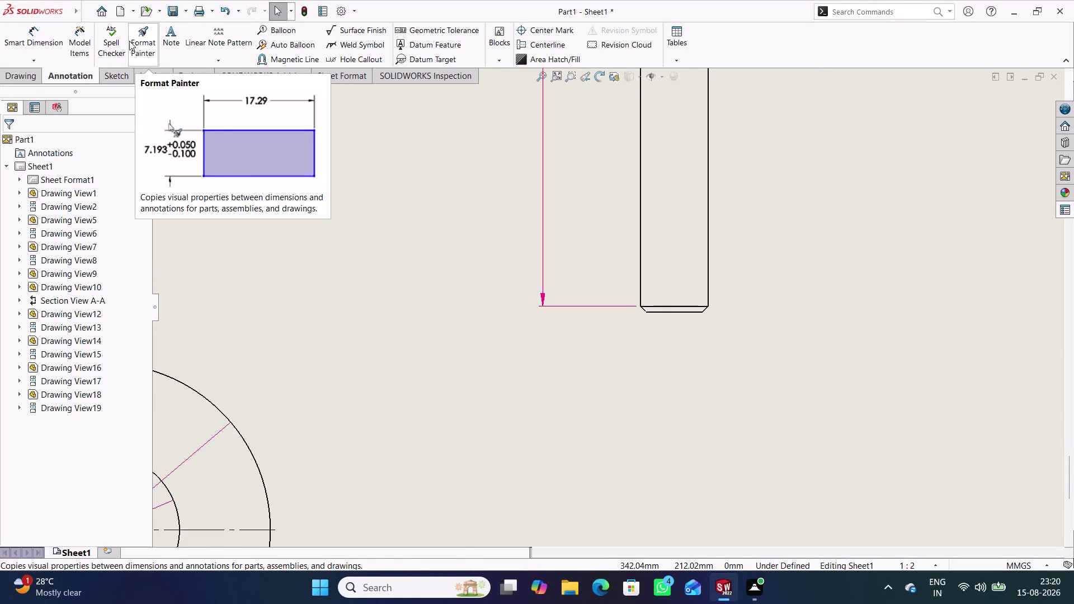
Import the bolt tip's 45° chamfer angle from the model into the bolt view only.
click(85, 47)
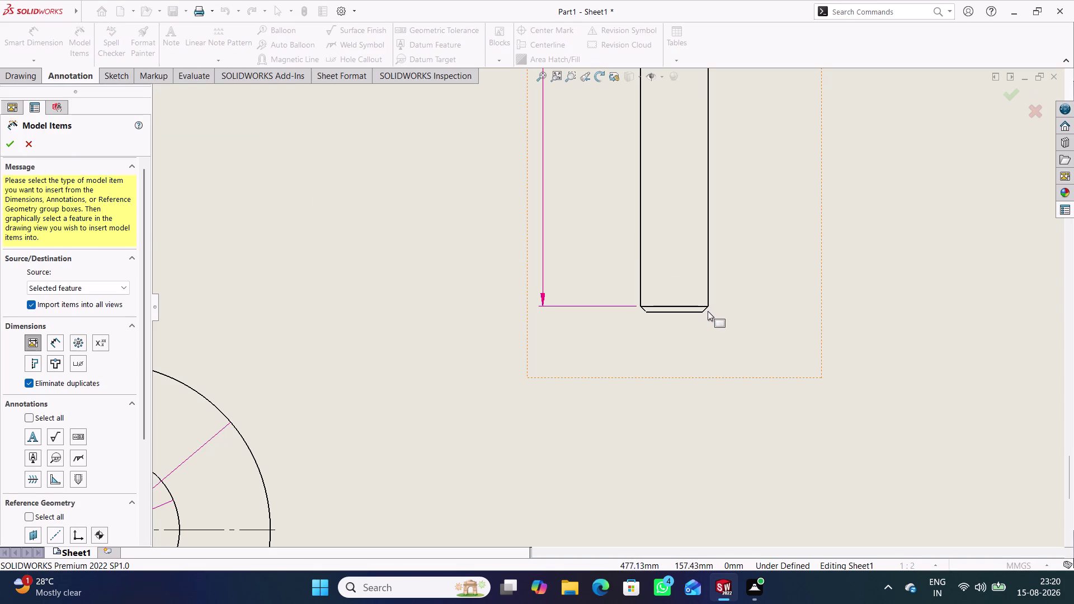
click(705, 310)
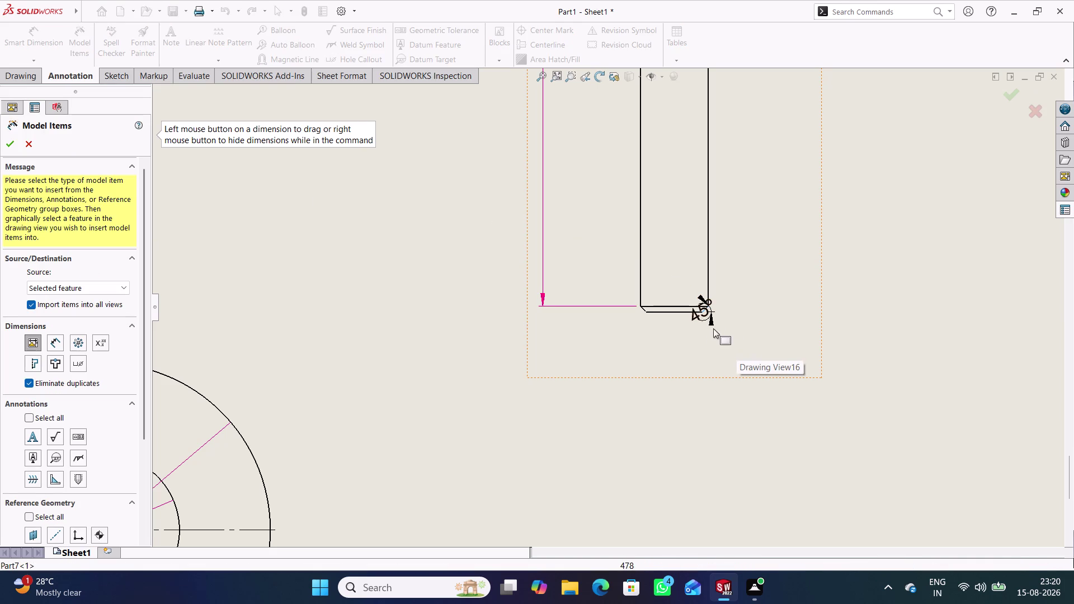
drag(699, 316, 748, 333)
click(693, 339)
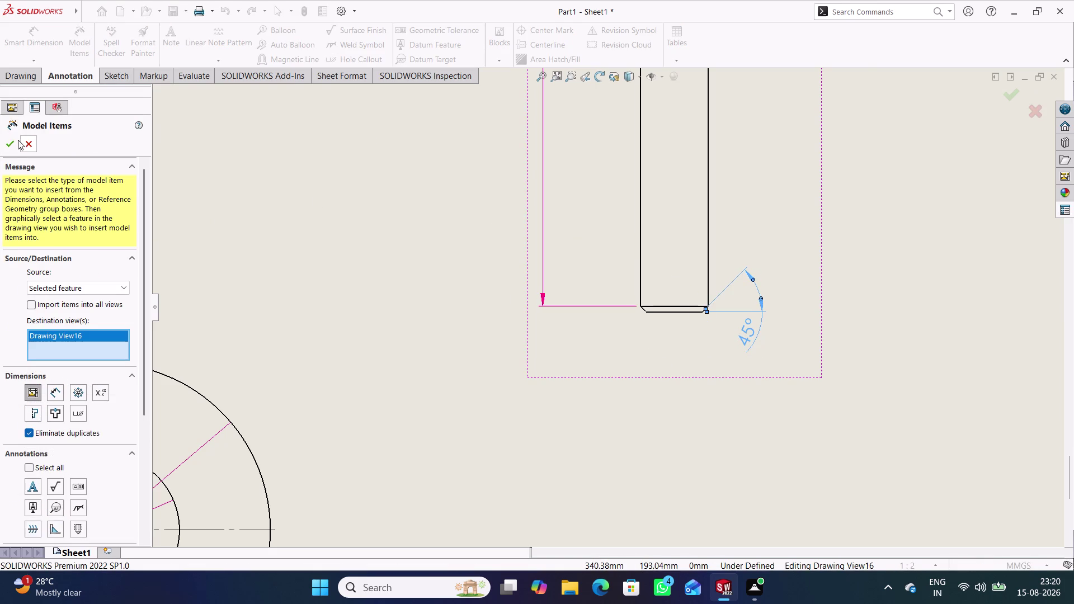
click(8, 144)
Return to manual dimensioning and adjust the zoom around the bolt tip.
scroll(up, 3)
scroll(up, 3)
scroll(up, 3)
scroll(down, 3)
scroll(down, 3)
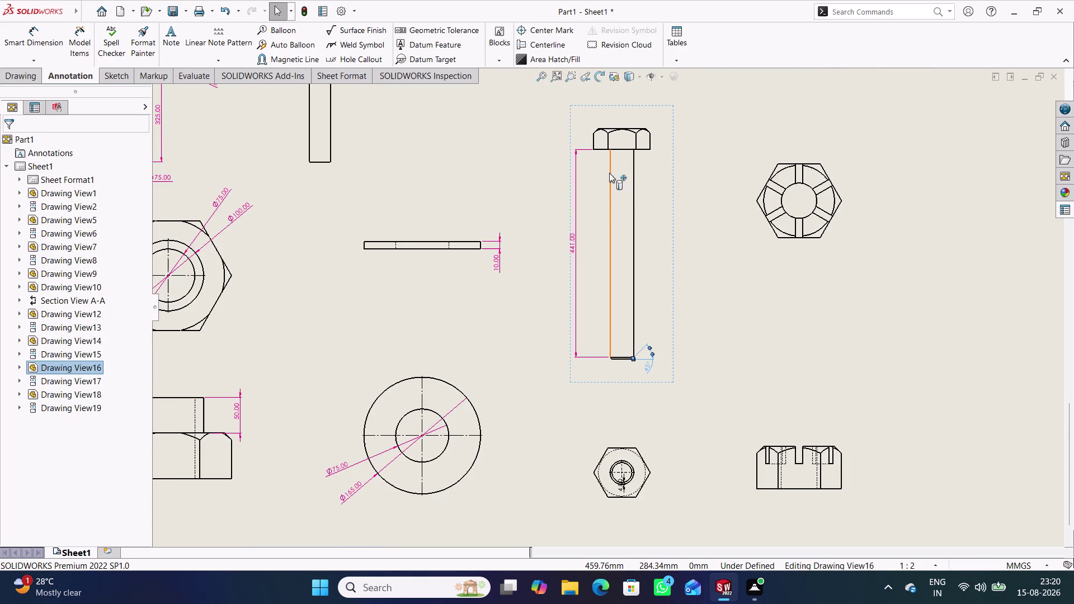
click(29, 45)
scroll(down, 3)
scroll(down, 3)
scroll(down, 3)
scroll(down, 3)
scroll(down, 3)
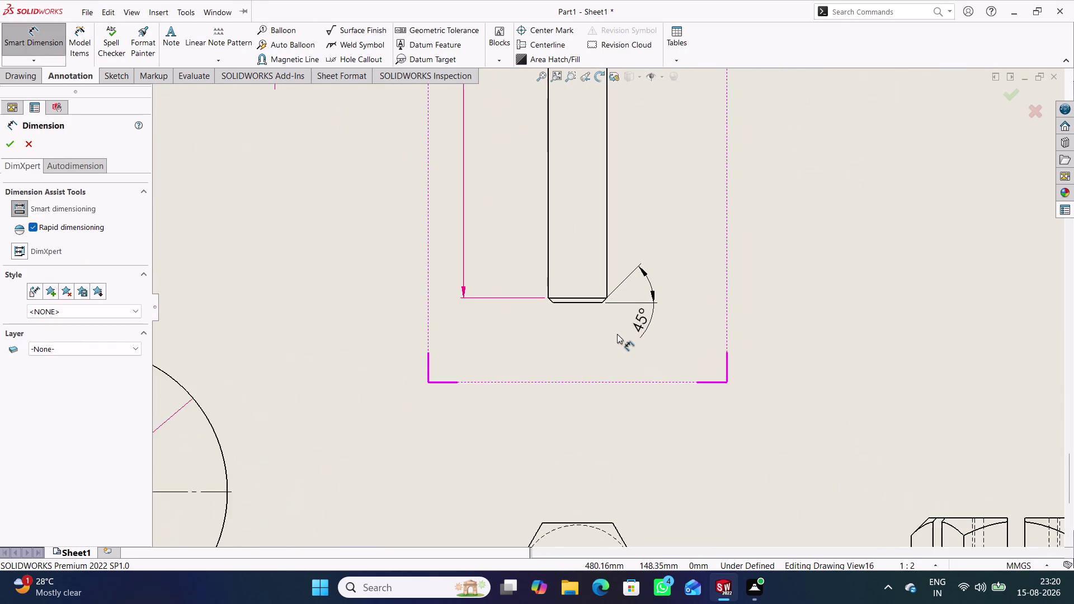
Add a 4.00 chamfer width from the chamfer's bottom edge to the shank side, below the tip.
scroll(down, 3)
click(598, 293)
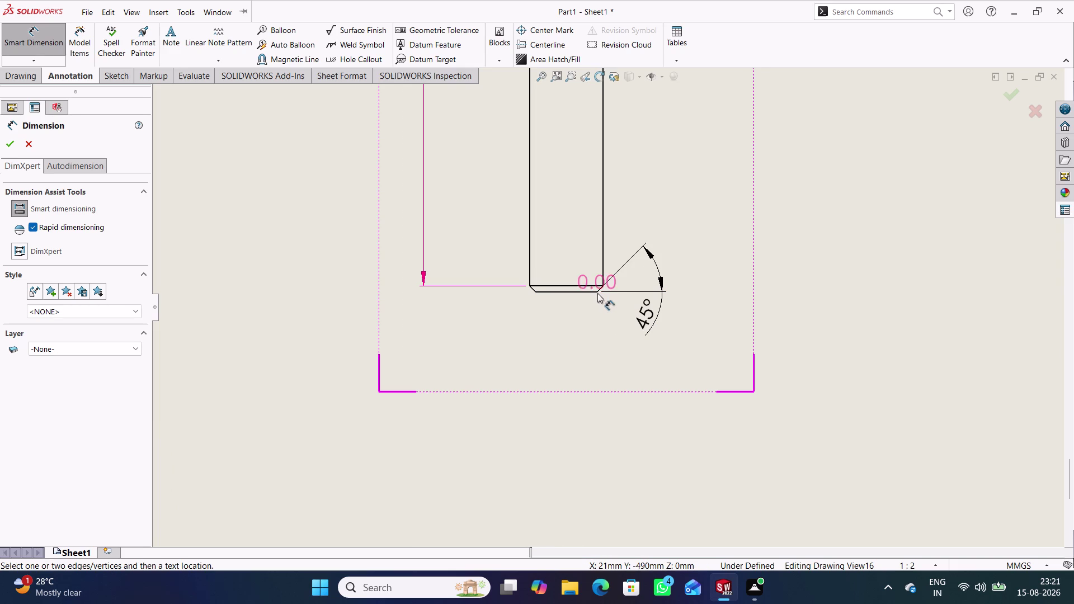
click(604, 284)
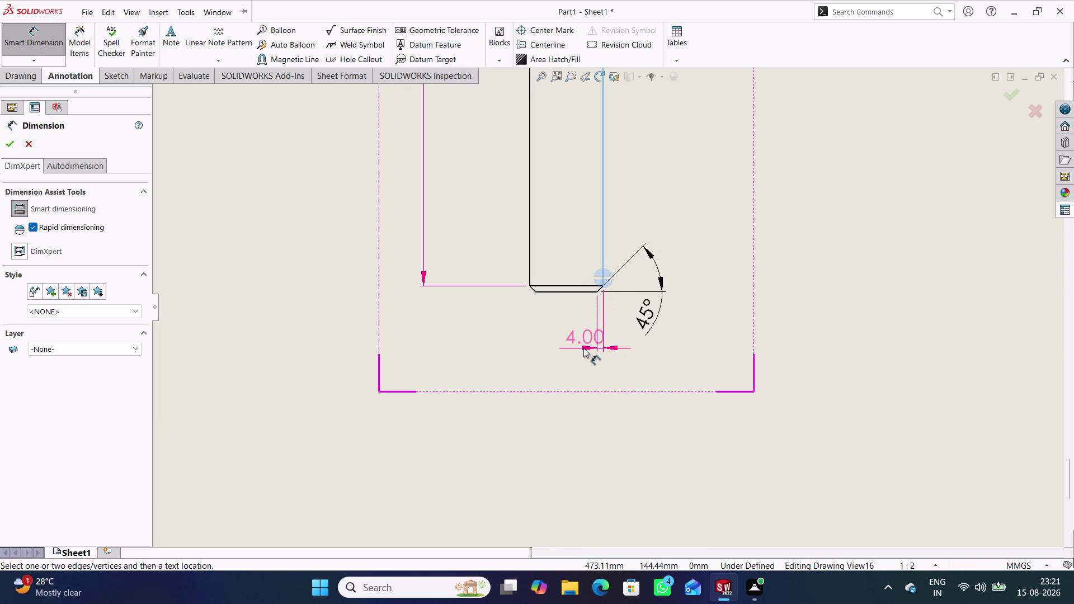
click(582, 348)
click(611, 408)
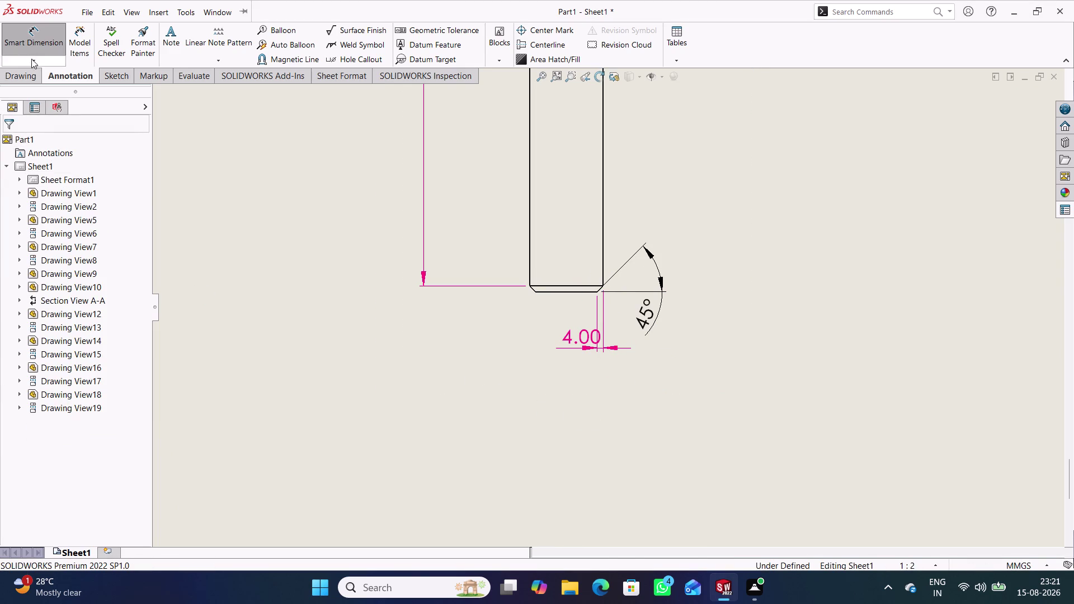
scroll(up, 3)
scroll(up, 3)
scroll(up, 3)
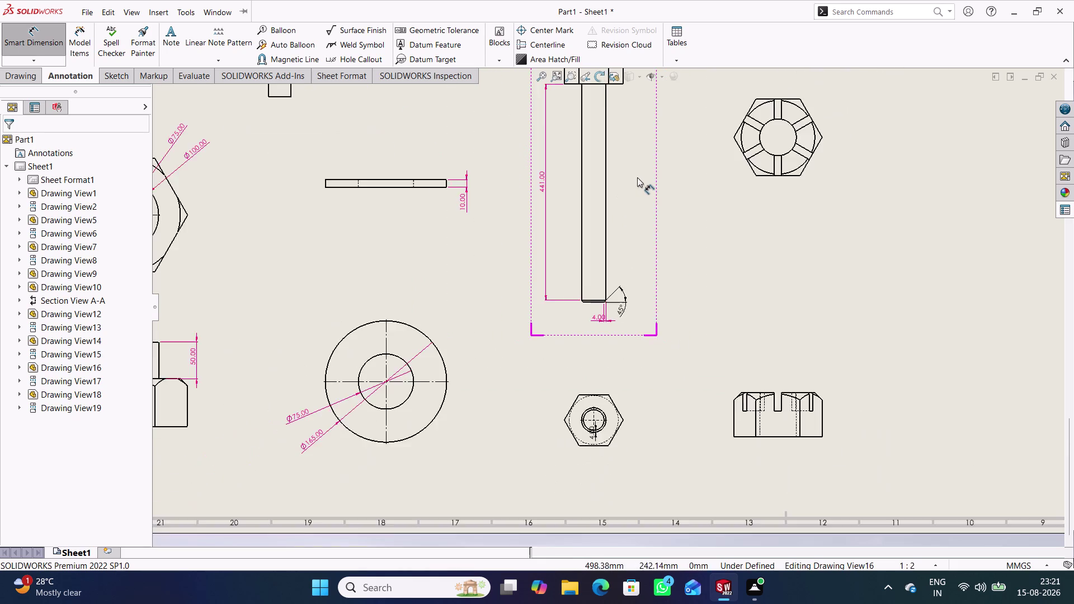
scroll(down, 3)
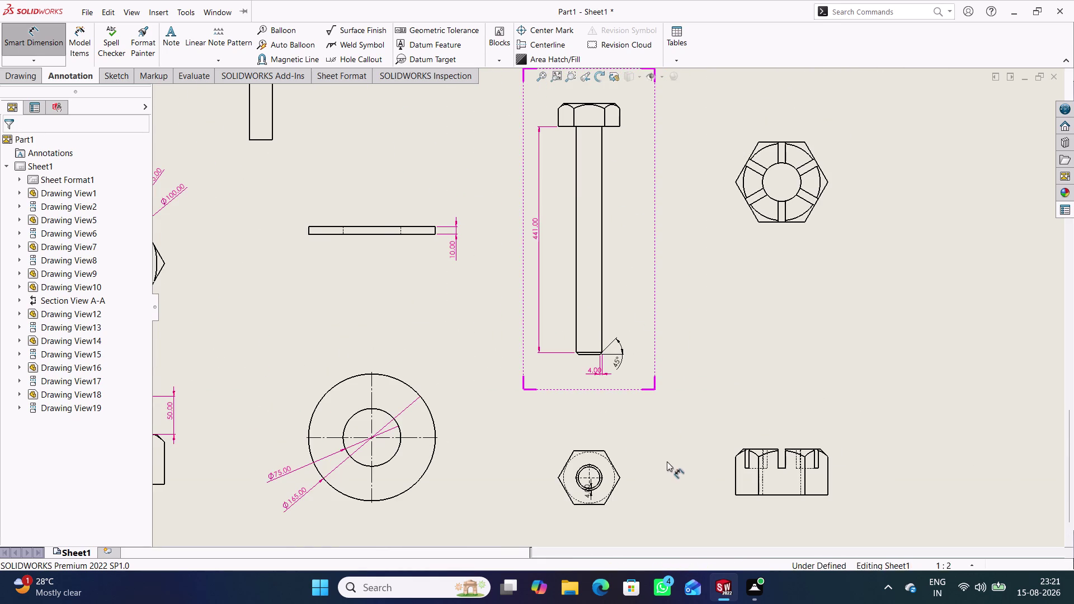
scroll(down, 3)
scroll(down, 3)
scroll(down, 3)
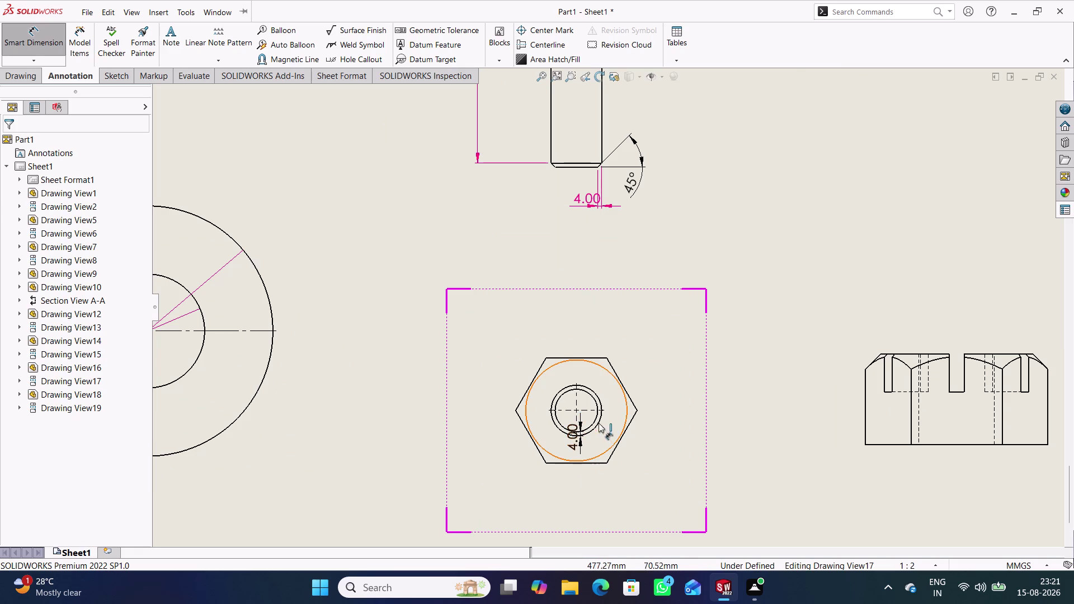
Dimension the hexagon nut's inner circle as Ø50.00.
click(591, 390)
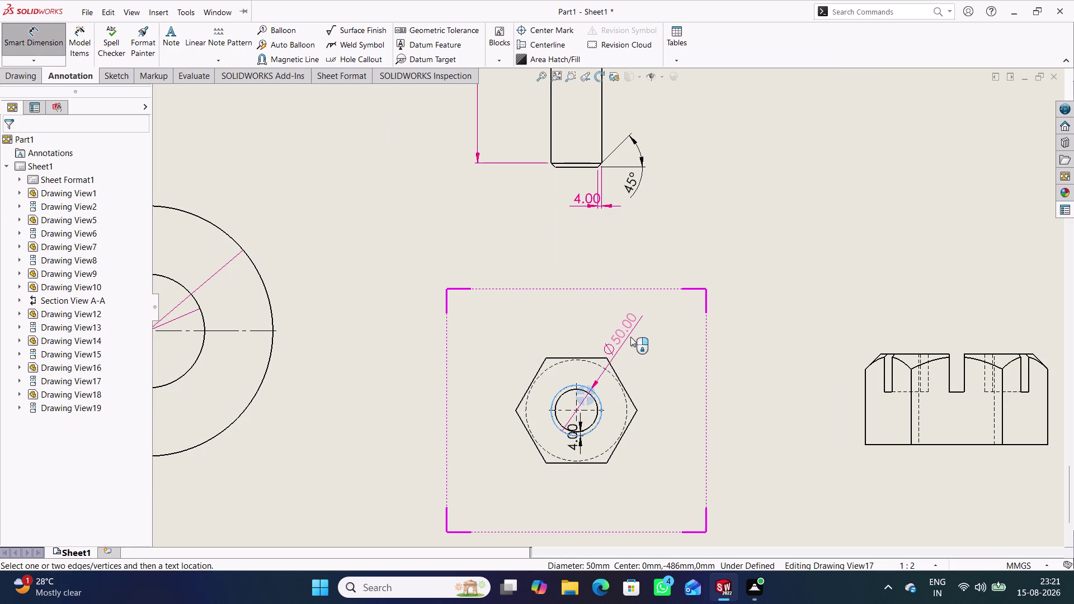
click(639, 334)
click(736, 338)
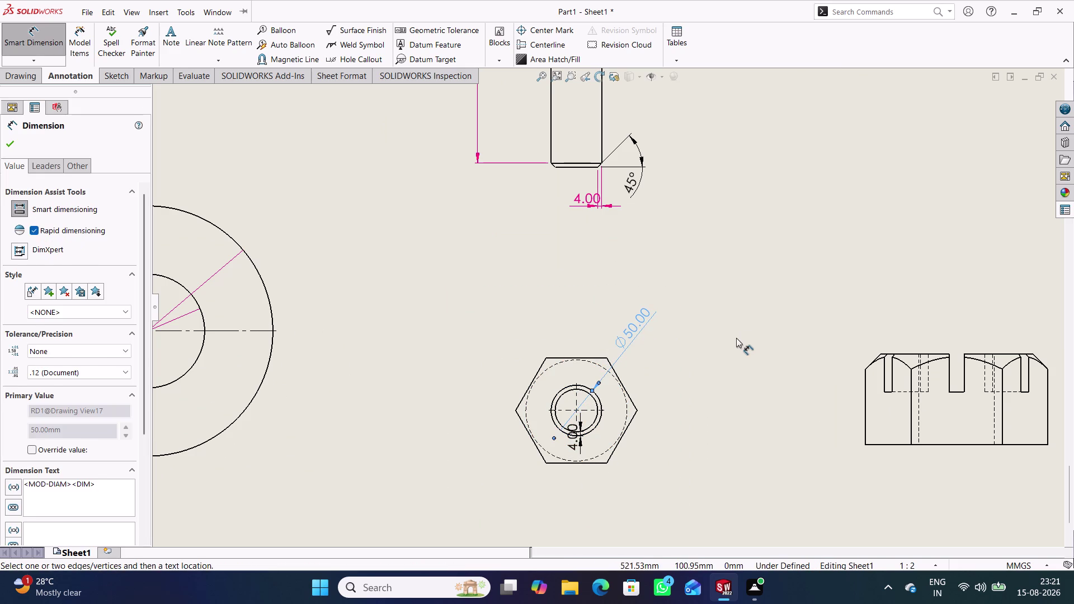
Delete the stray 4.00 chamfer dimension from the nut view.
right_click(576, 442)
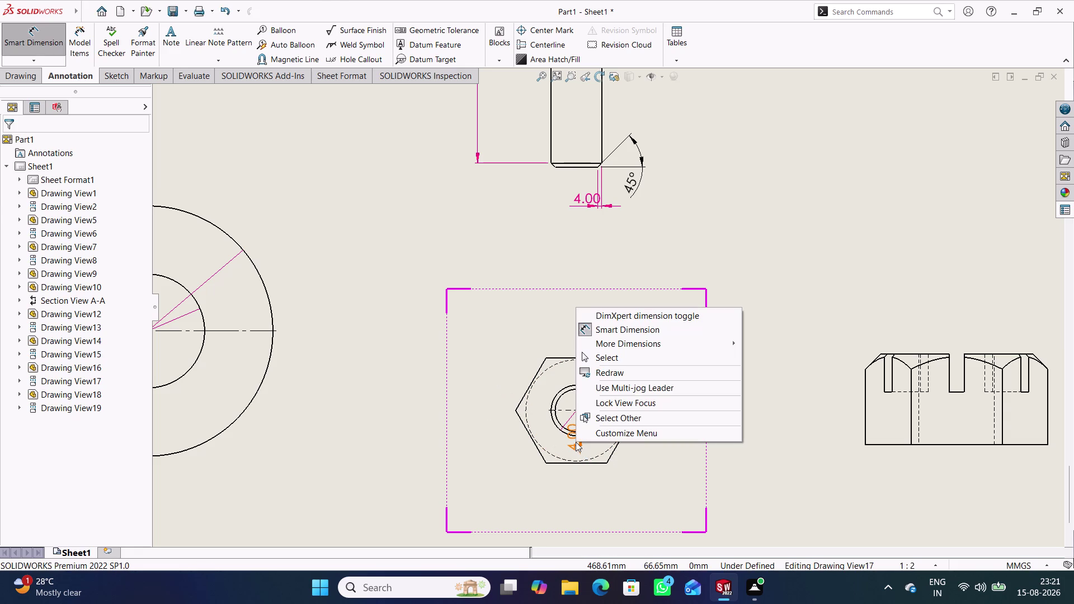
click(384, 256)
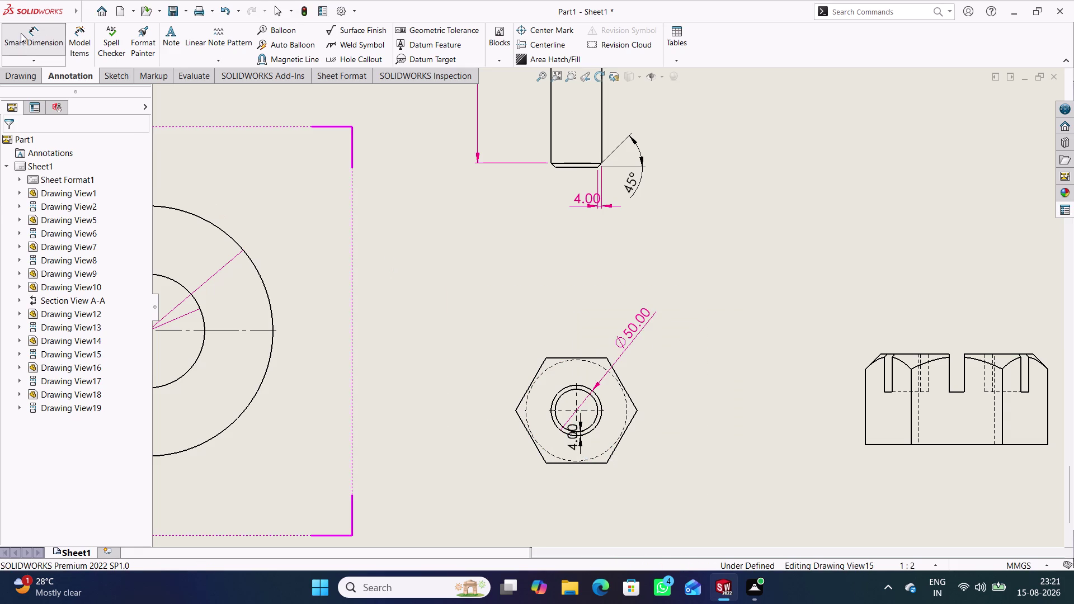
click(24, 34)
right_click(575, 441)
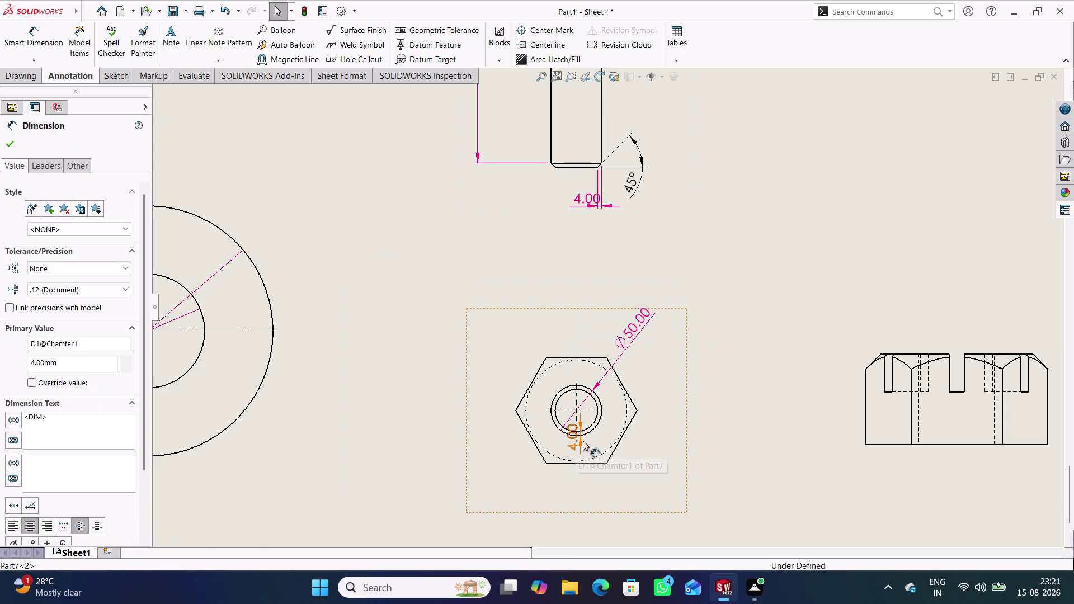
click(614, 308)
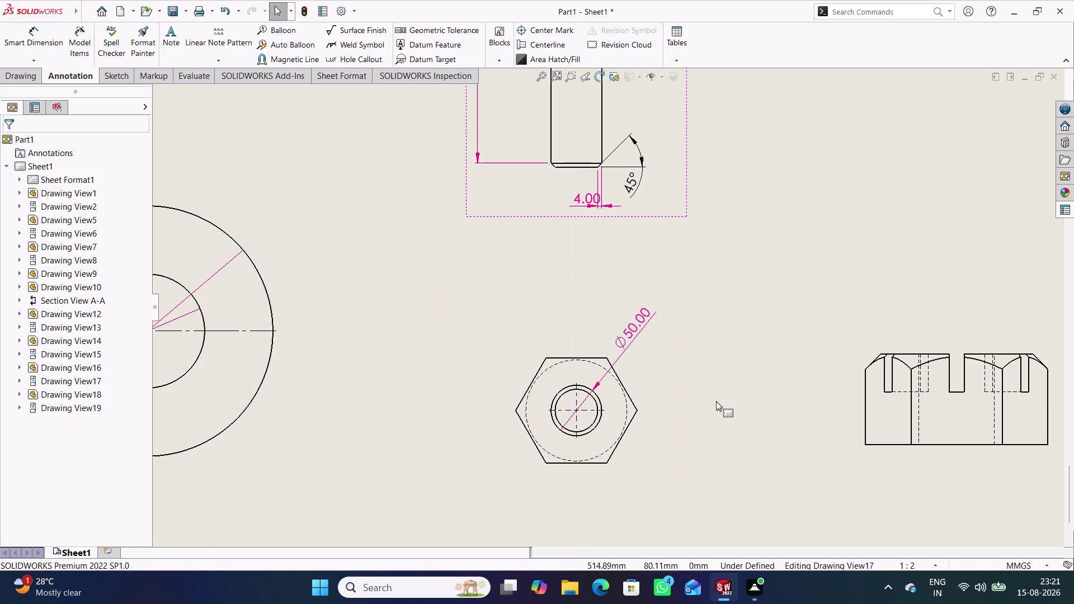
click(569, 271)
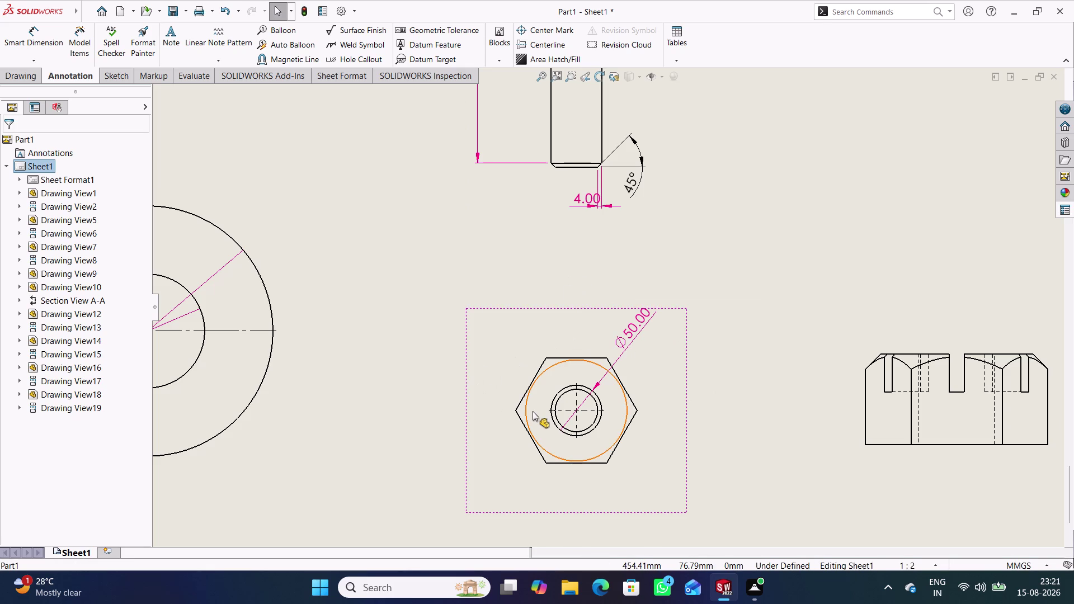
Add a 104.00 dimension between the hexagon's bottom and top corners beside the nut.
click(47, 39)
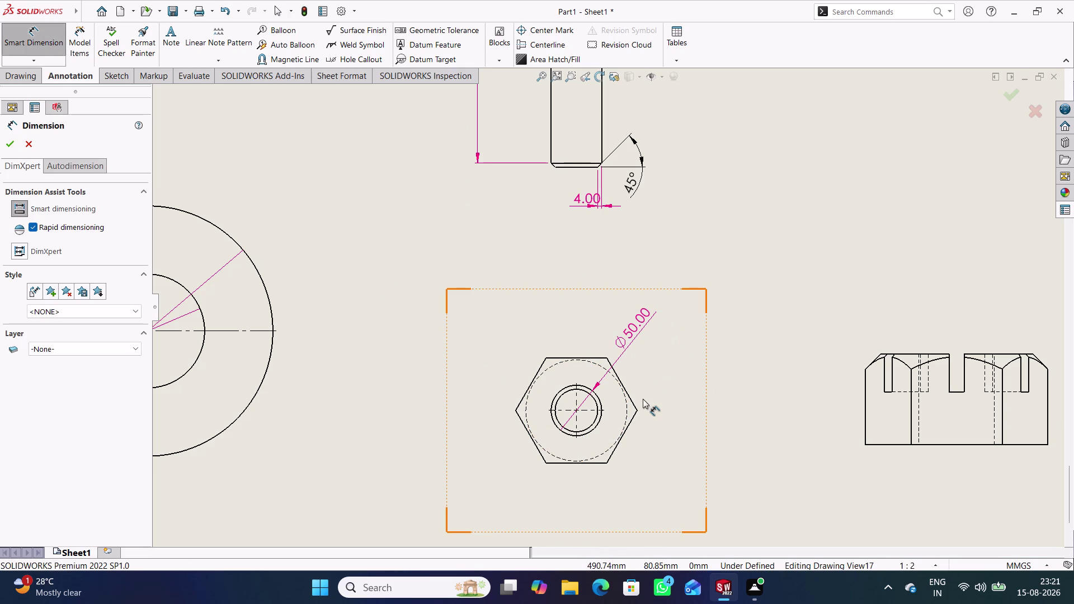
click(607, 463)
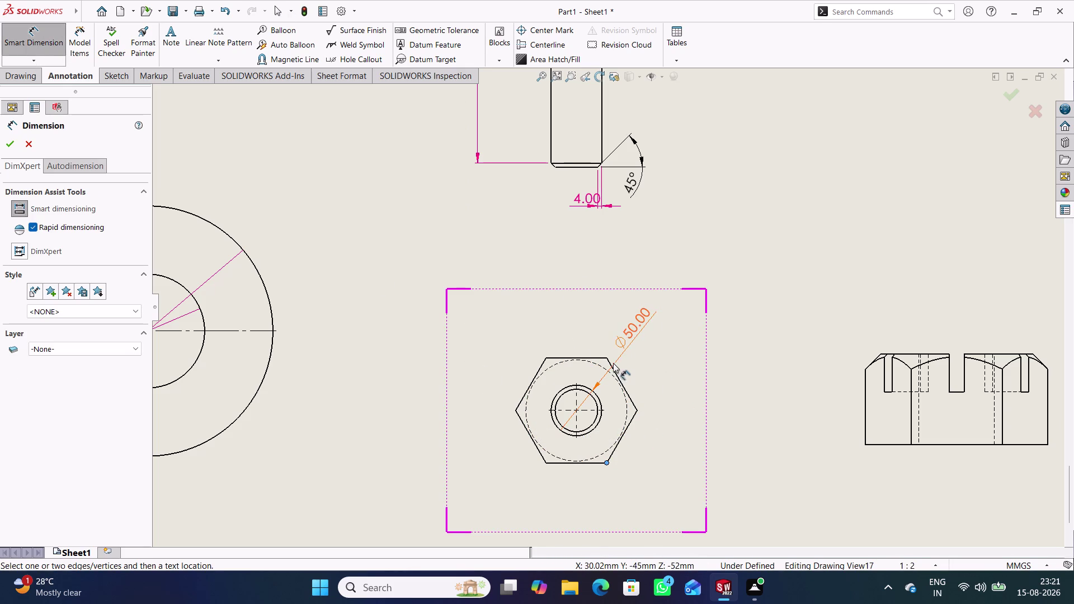
click(607, 359)
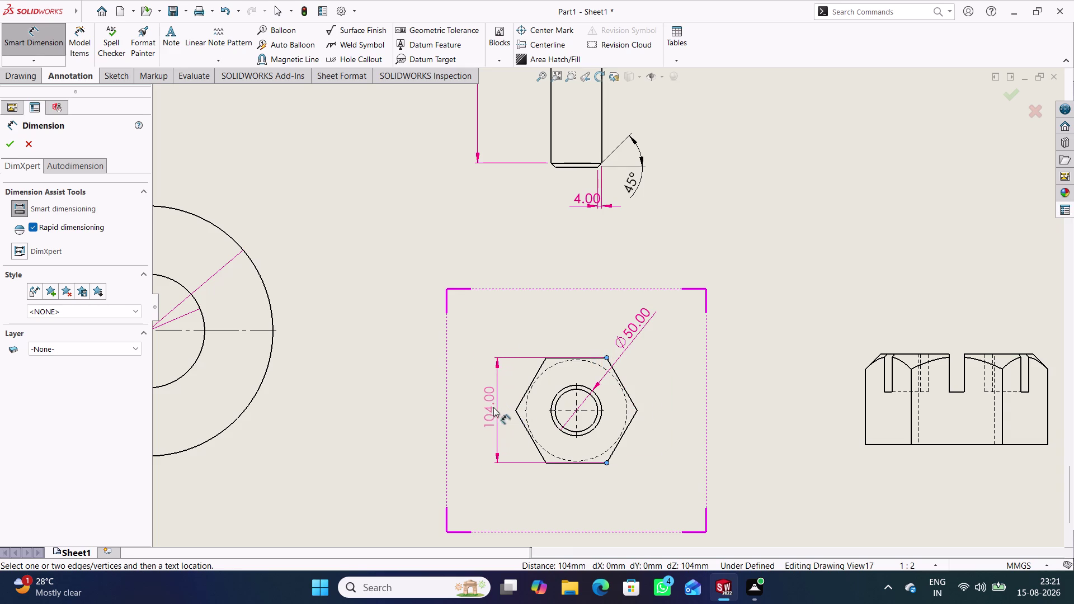
click(486, 408)
click(571, 254)
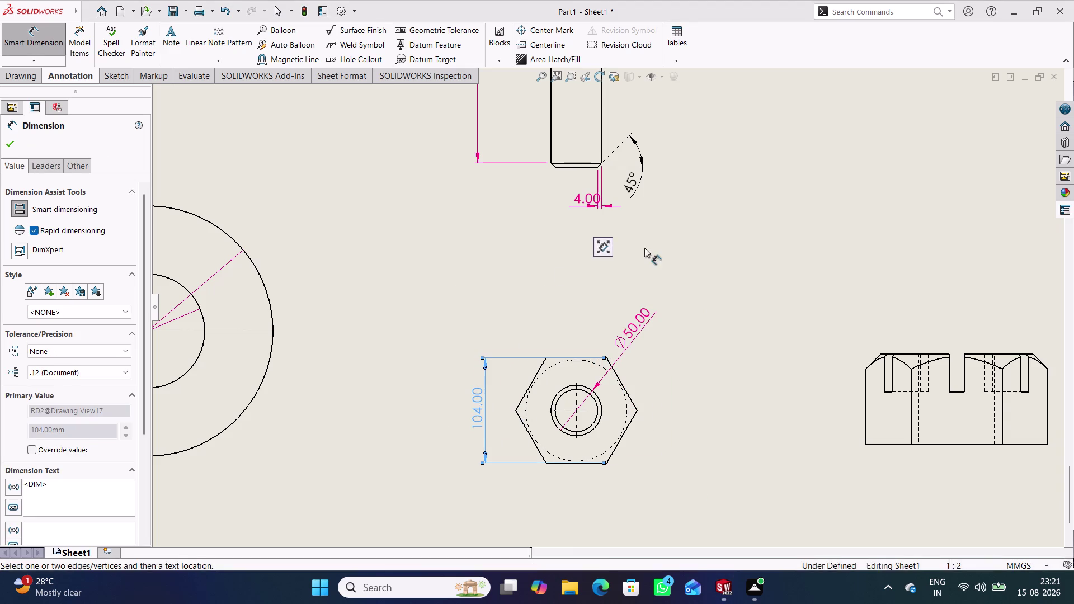
scroll(up, 3)
scroll(up, 3)
Dimension the bolt head's height as 45.00 between its top and bottom edges.
scroll(up, 3)
scroll(down, 3)
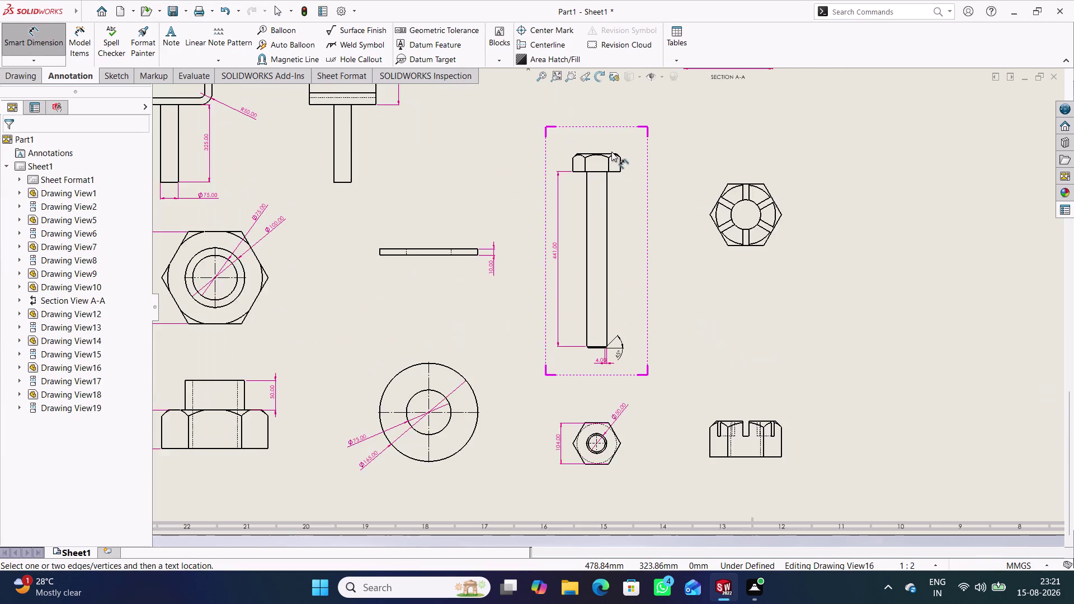
scroll(down, 3)
scroll(down, 3)
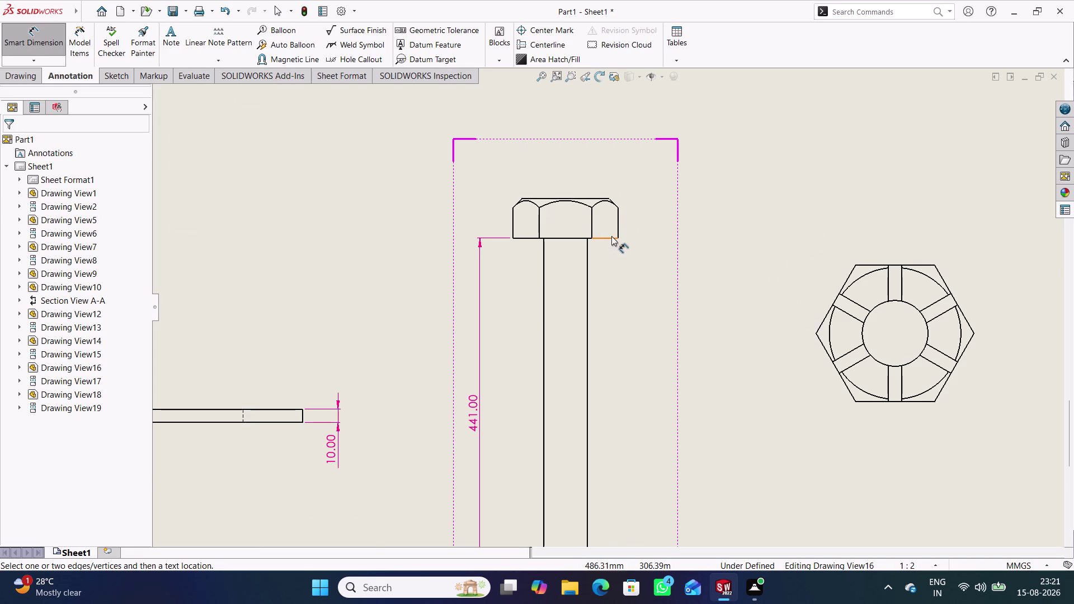
click(612, 236)
click(614, 238)
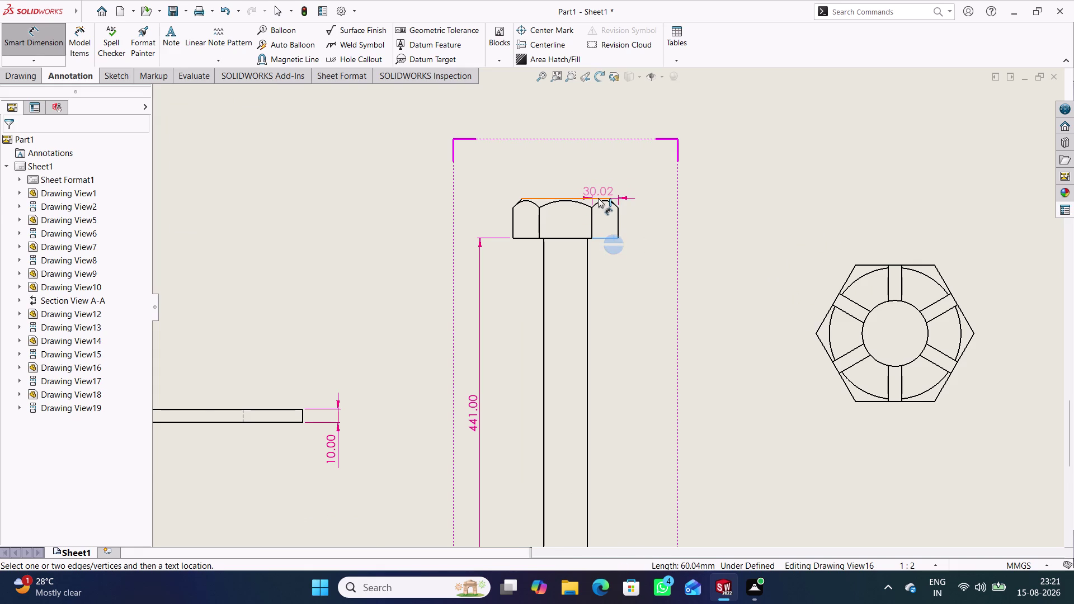
click(598, 198)
click(644, 217)
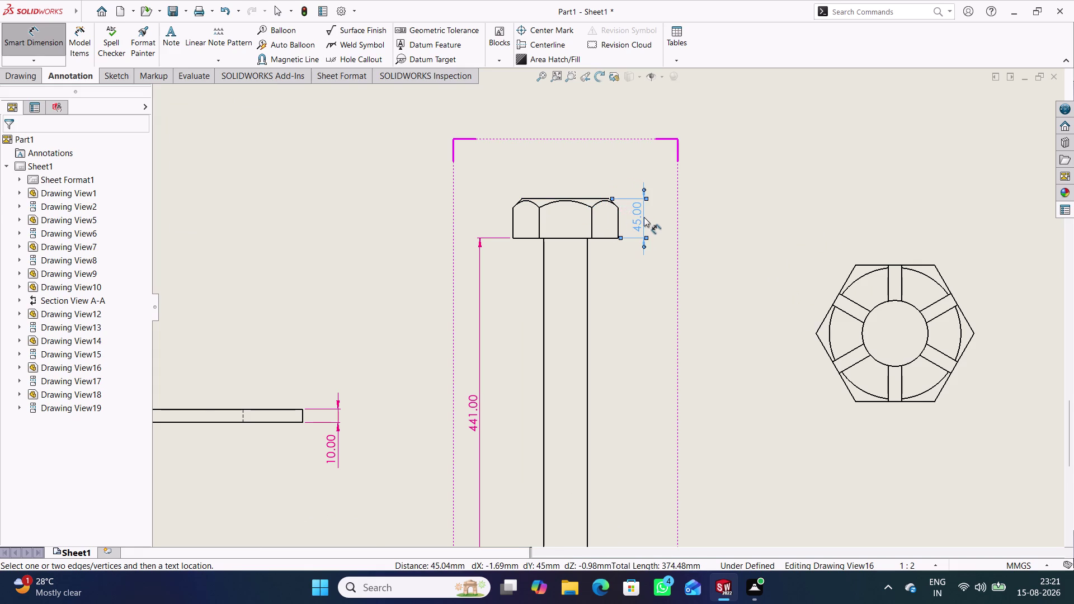
click(648, 295)
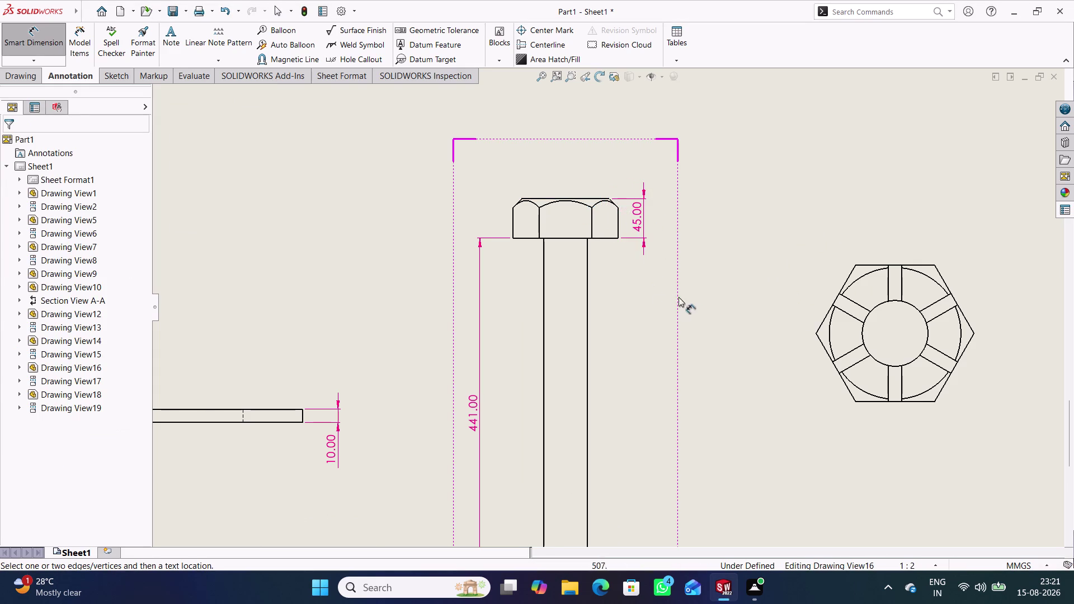
Pan and zoom the sheet to focus on the castle nut's top view.
scroll(up, 3)
middle_drag(829, 427, 693, 338)
scroll(up, 3)
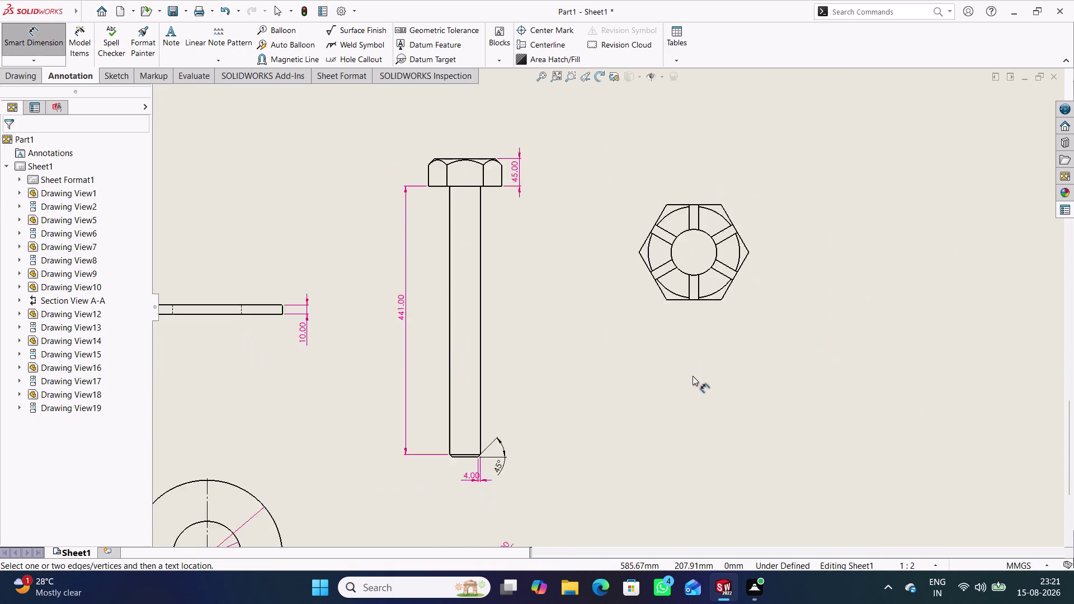
scroll(up, 3)
scroll(up, 3)
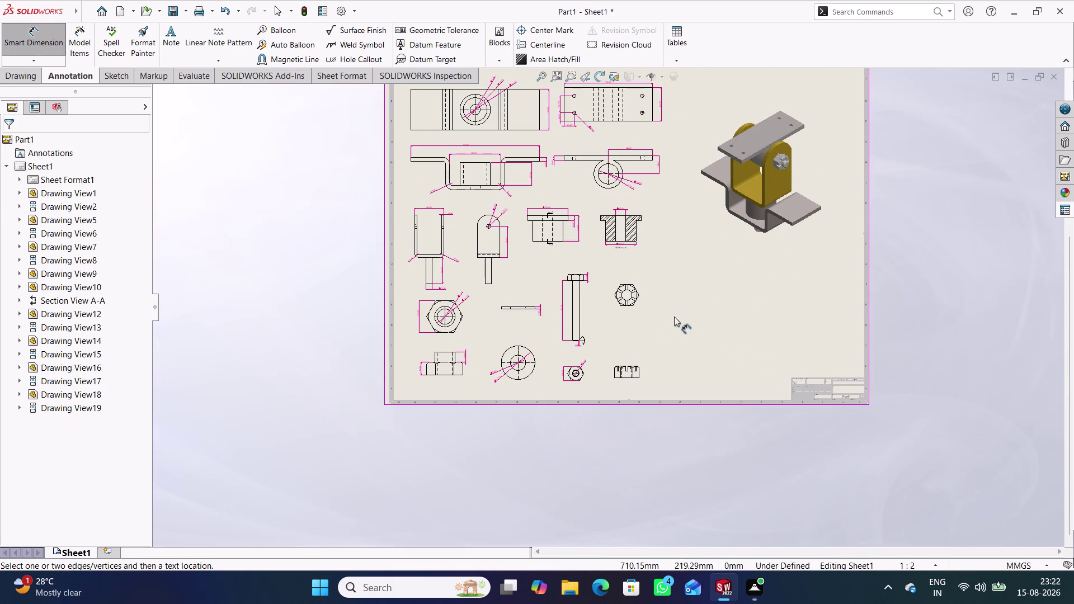
scroll(down, 3)
scroll(down, 3)
scroll(down, 3)
scroll(down, 3)
scroll(down, 3)
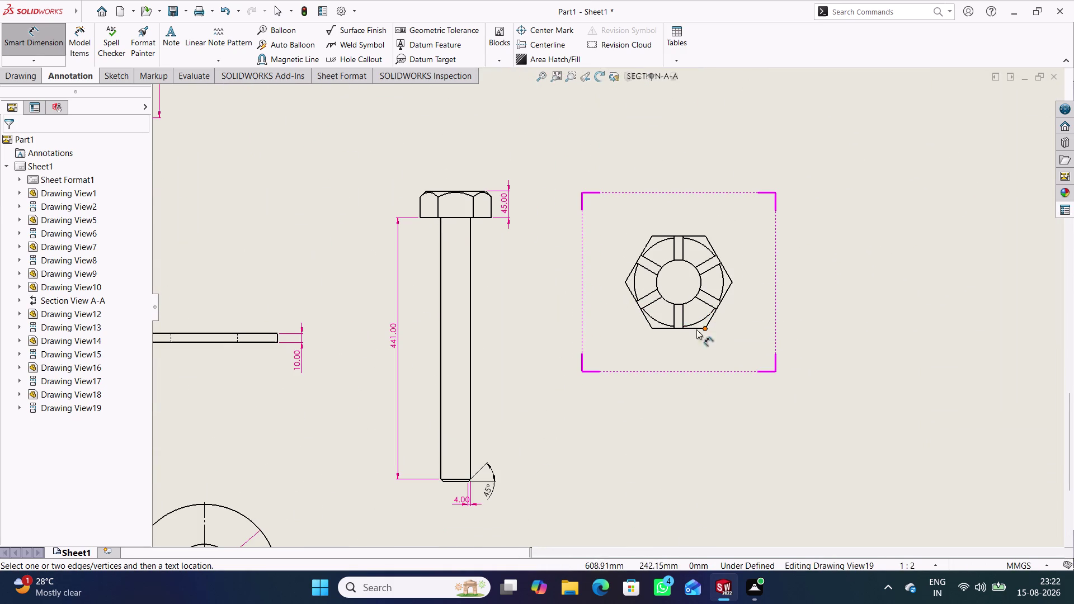
Add the 104.00 corner-to-corner height and the R25.00 centre-hole radius to the castle nut.
click(653, 329)
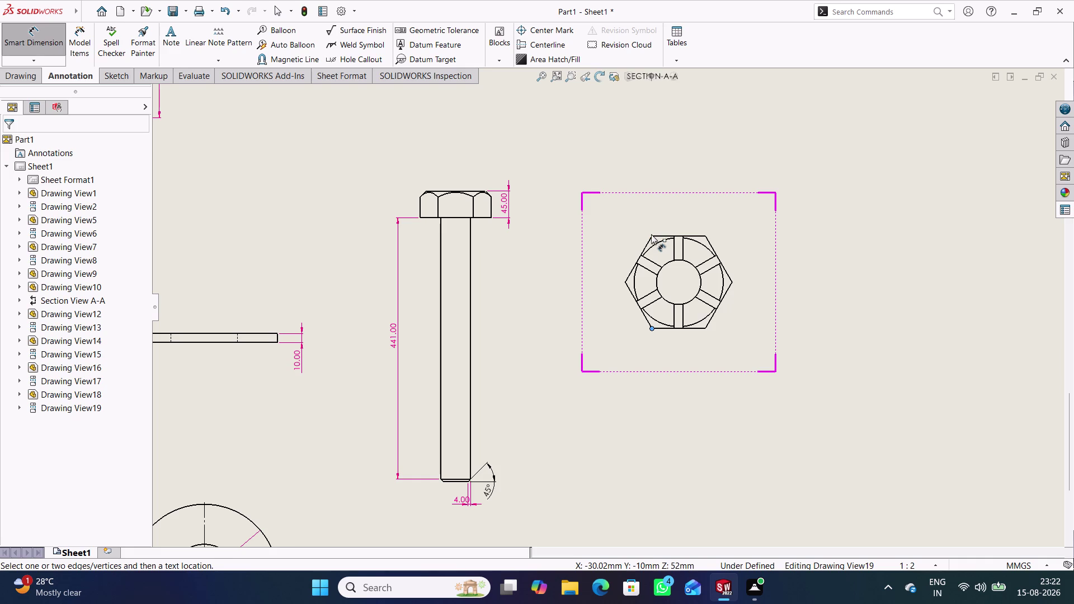
click(651, 237)
click(598, 288)
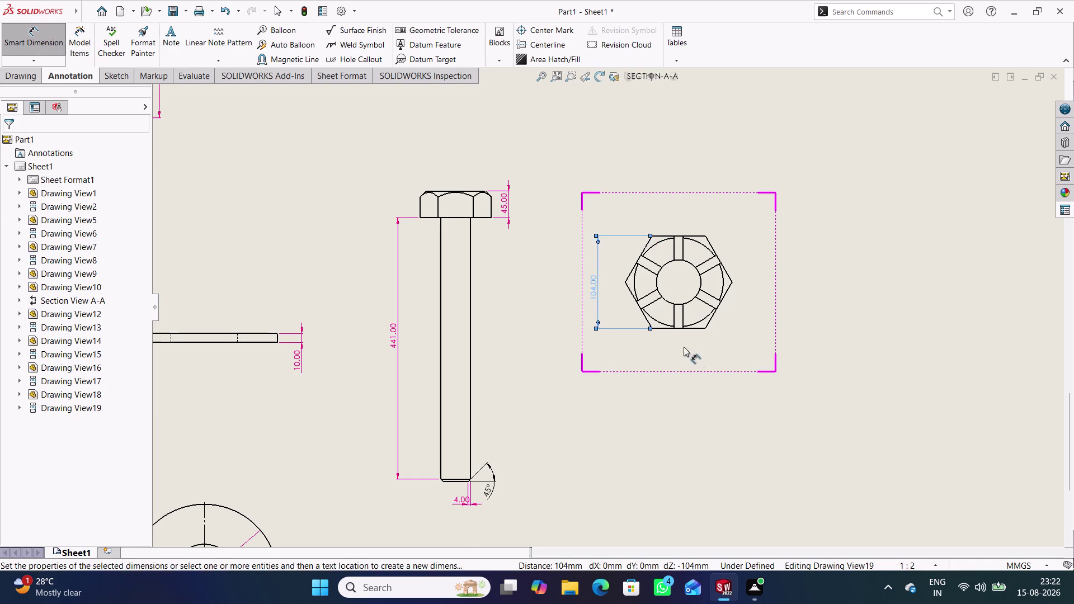
click(714, 354)
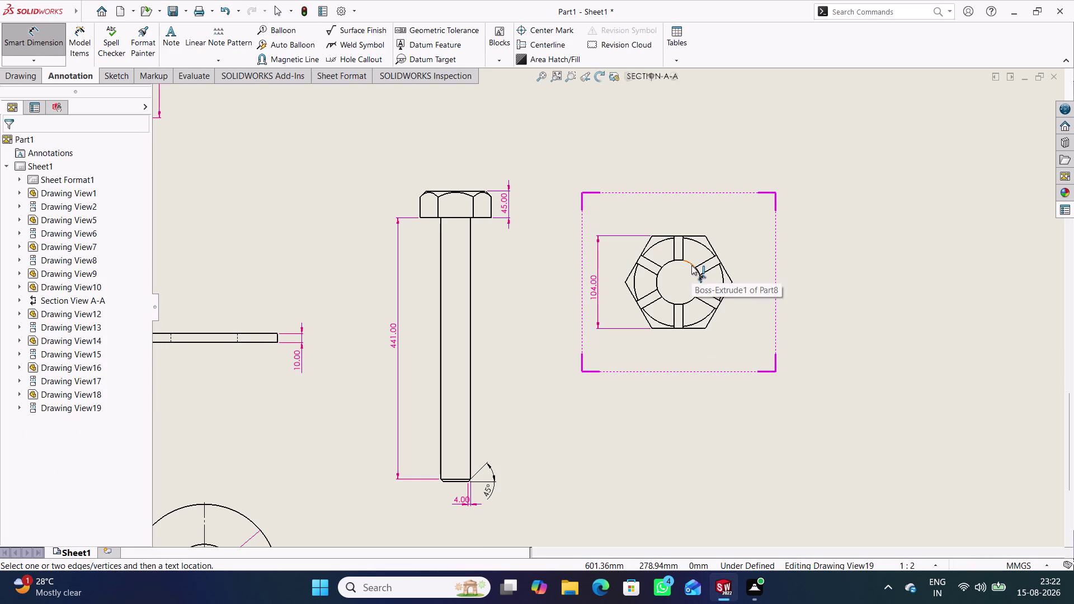
click(692, 265)
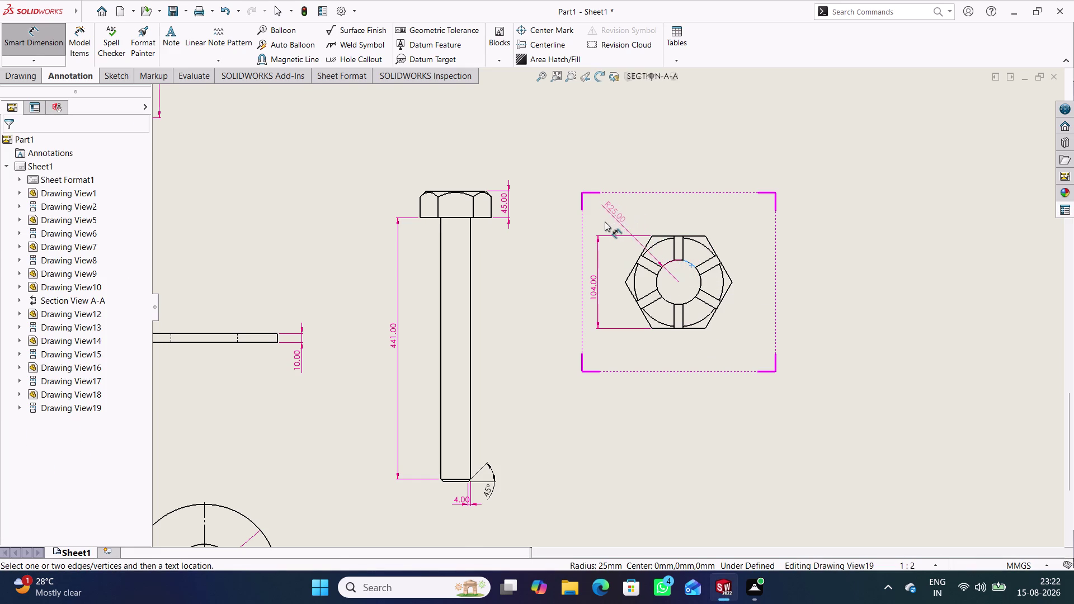
click(605, 222)
click(747, 226)
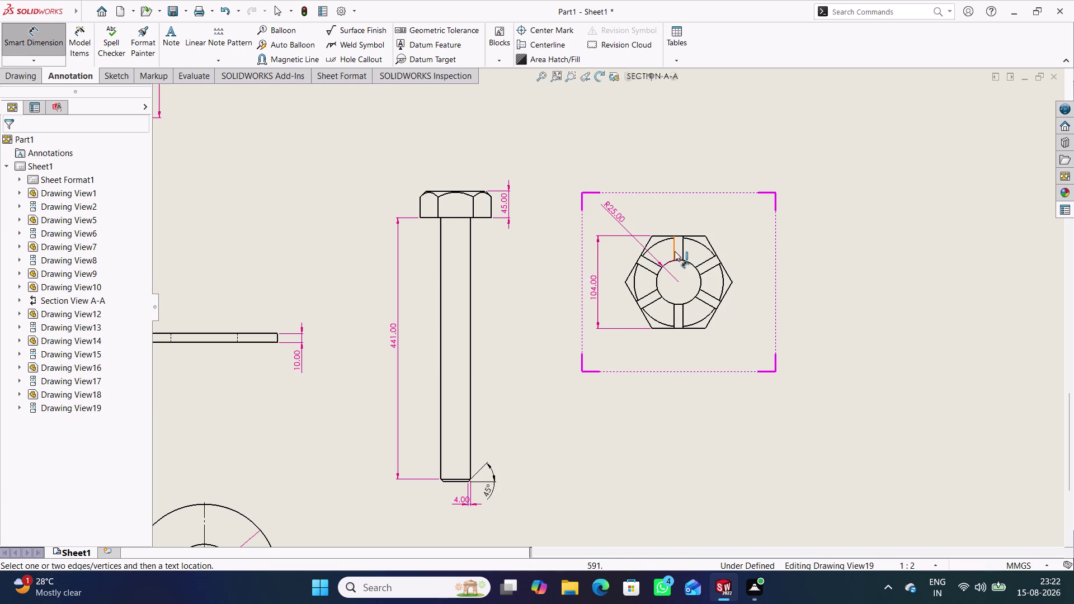
Dimension the top slot's width as 10.00 between its two sides.
click(675, 251)
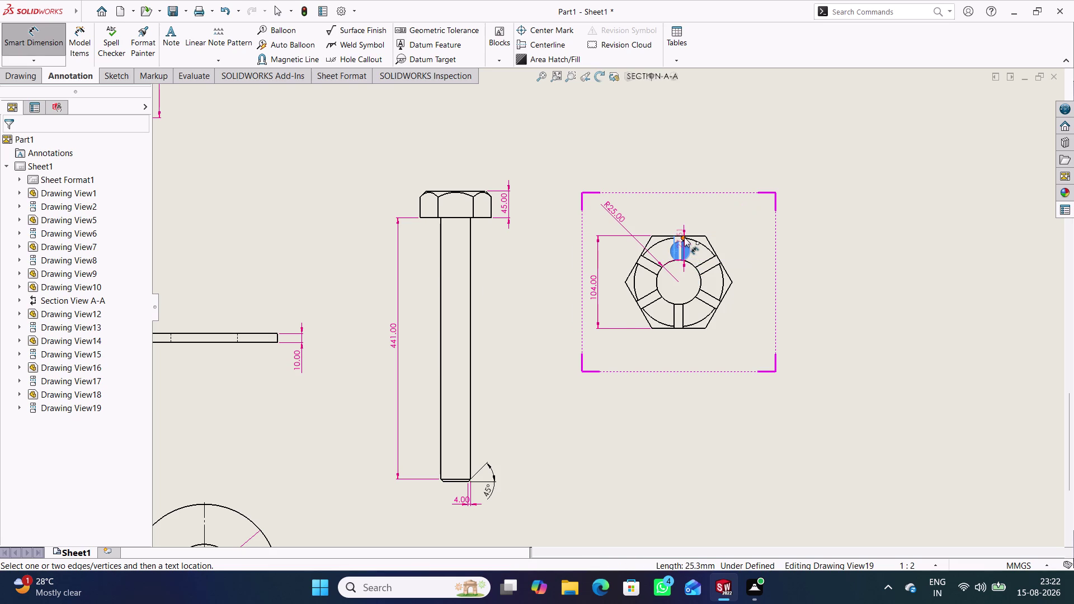
click(684, 238)
click(661, 210)
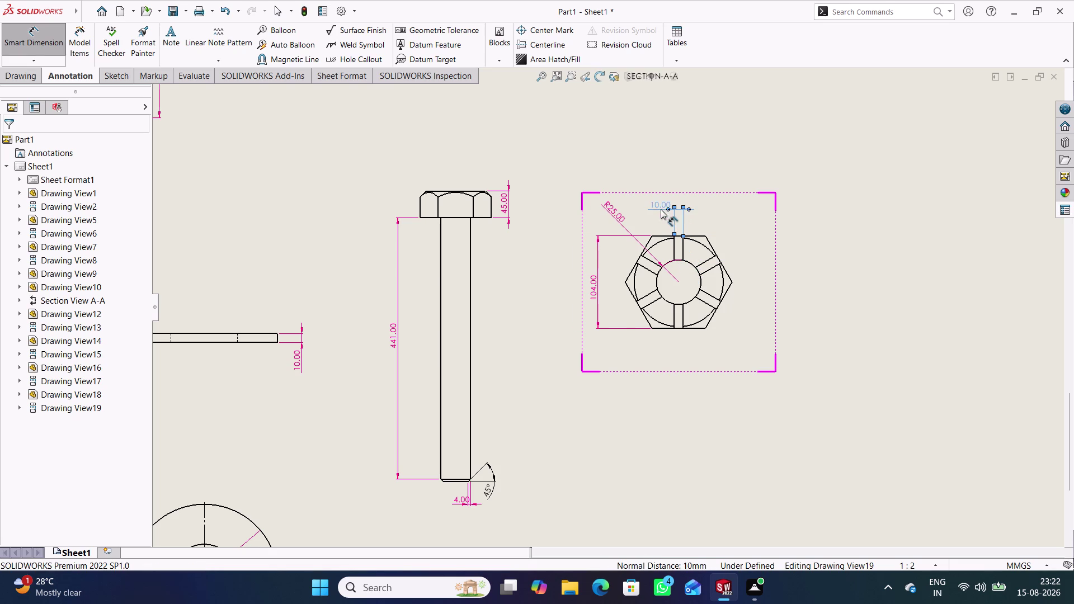
click(728, 224)
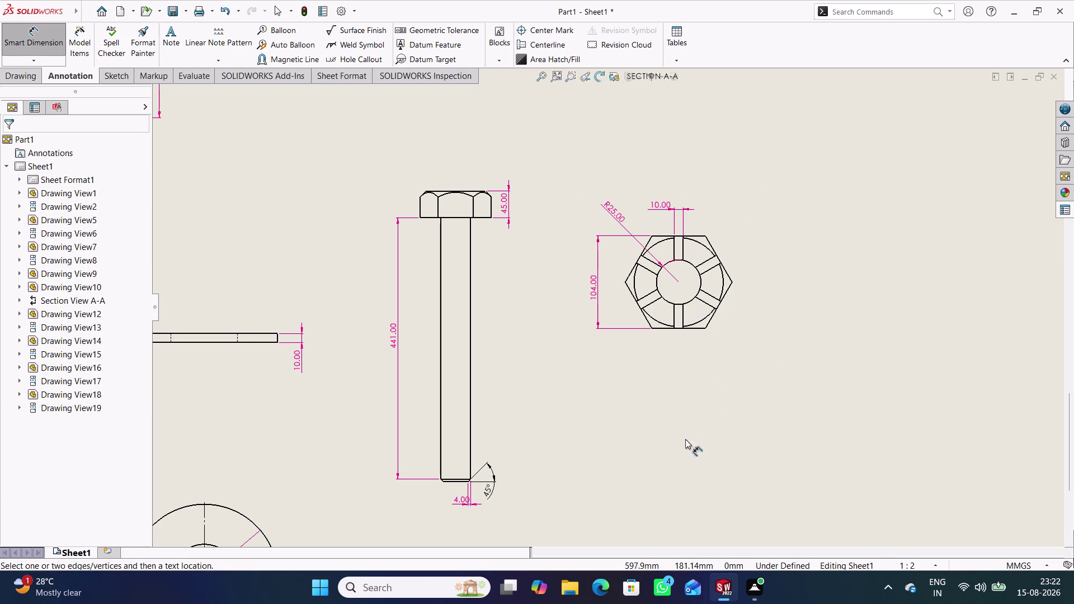
middle_drag(693, 444, 697, 267)
middle_drag(755, 492, 727, 464)
Dimension the castle nut's slot depth as 25.00 in the front view.
scroll(down, 3)
click(649, 396)
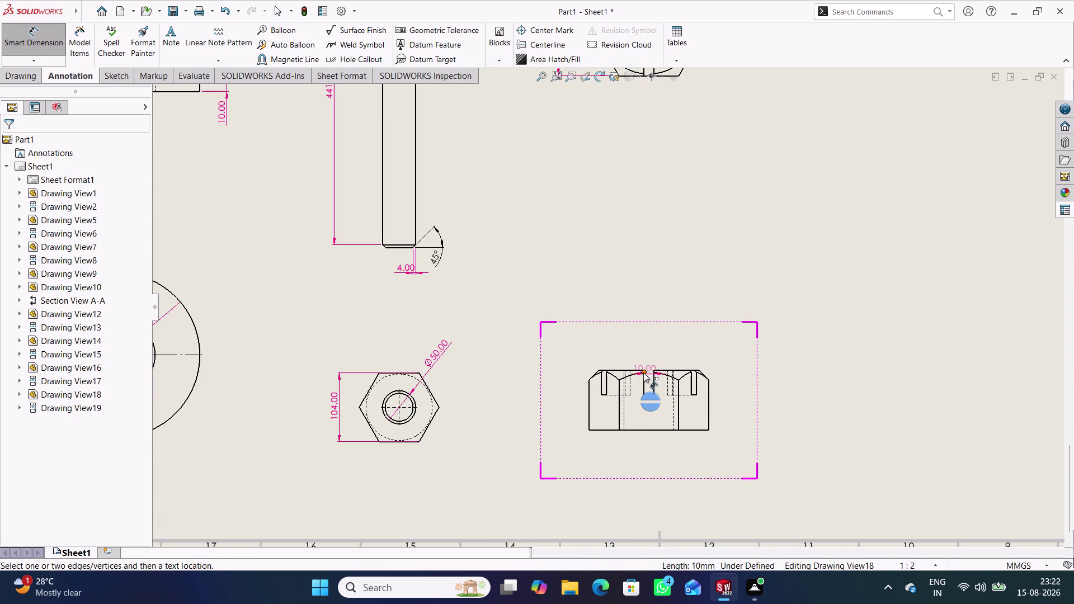
click(644, 370)
click(572, 384)
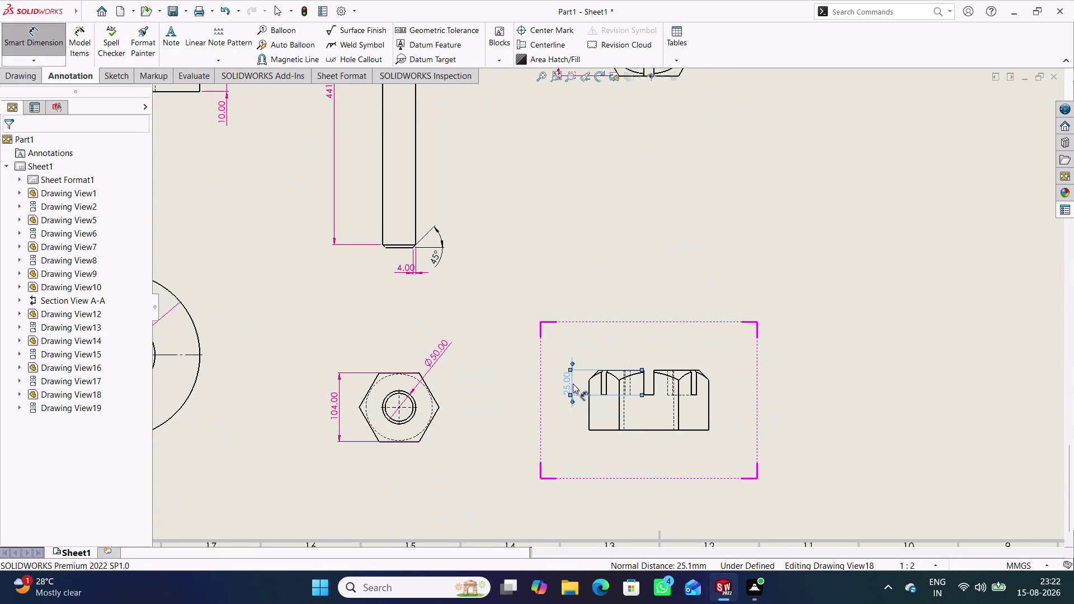
click(641, 496)
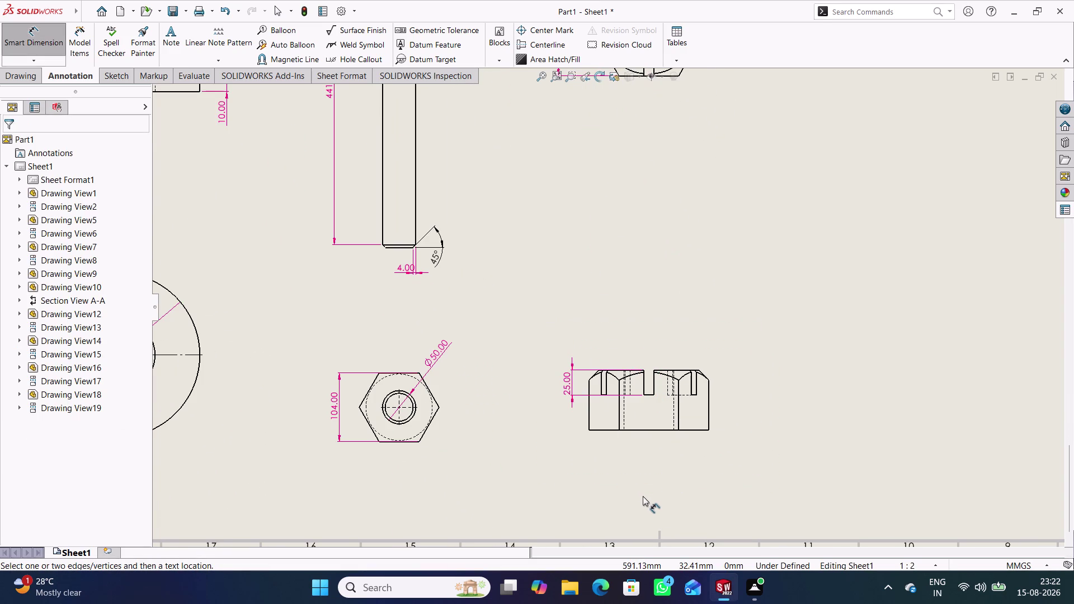
Add the 60.00 overall height between the castle nut's top and bottom edges.
click(700, 431)
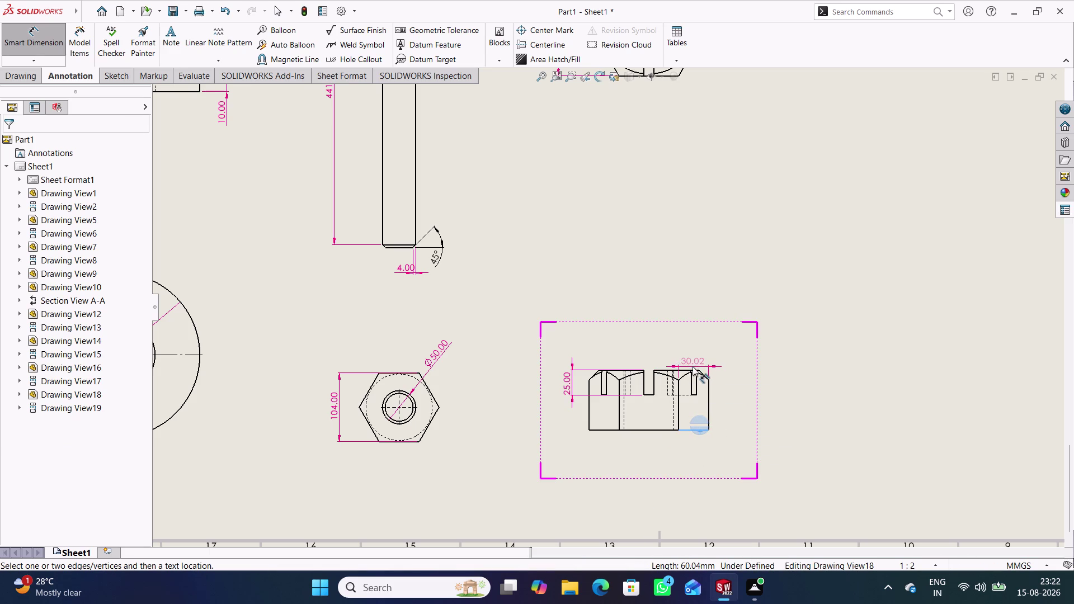
click(690, 370)
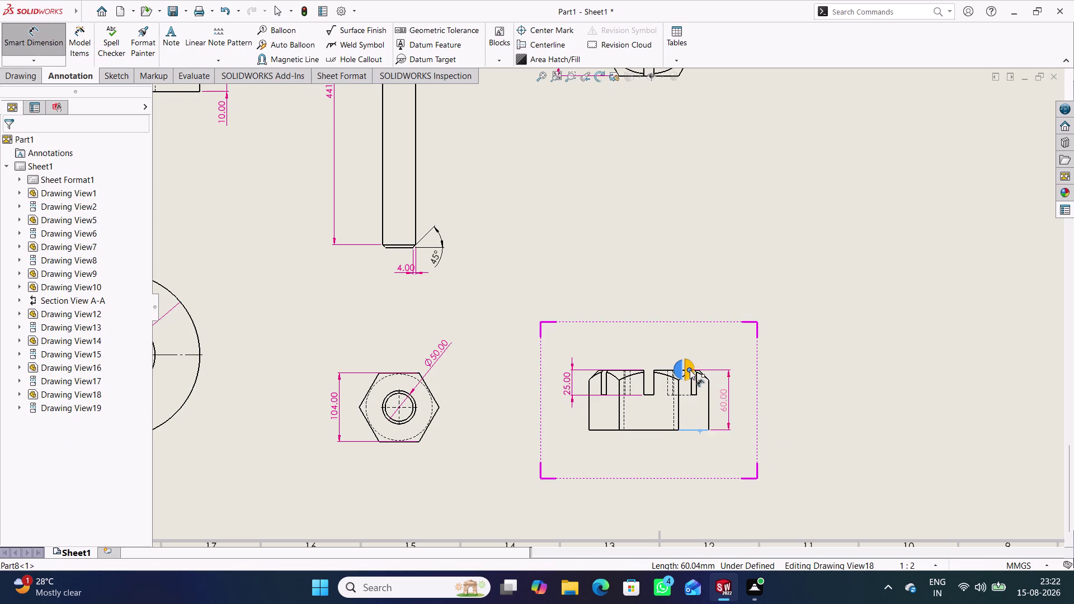
click(736, 402)
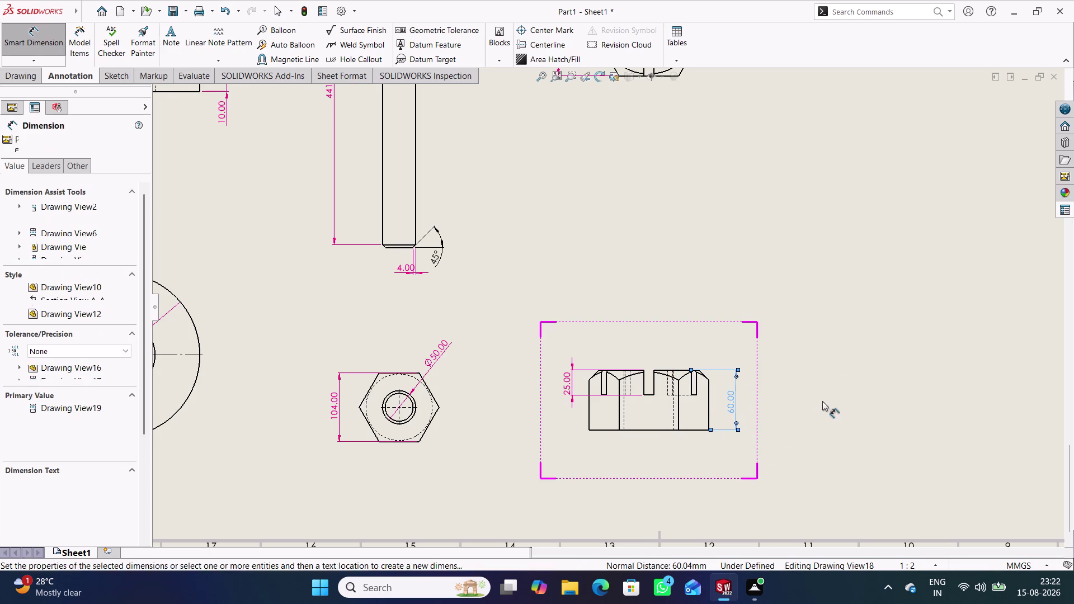
click(783, 359)
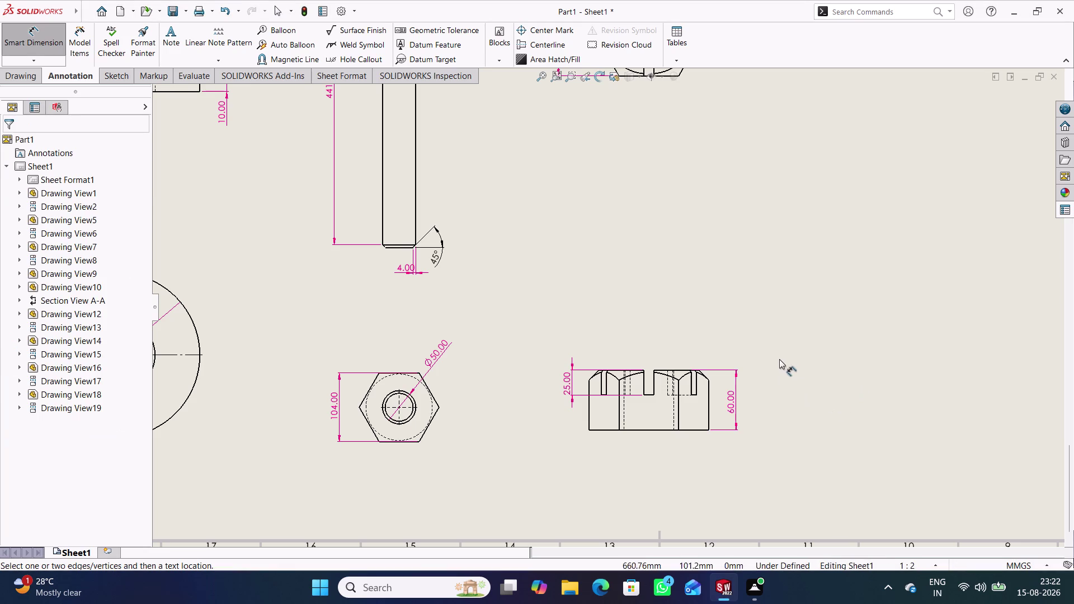
click(41, 39)
Zoom out to show the entire sheet and bring up the Tables type list.
scroll(up, 3)
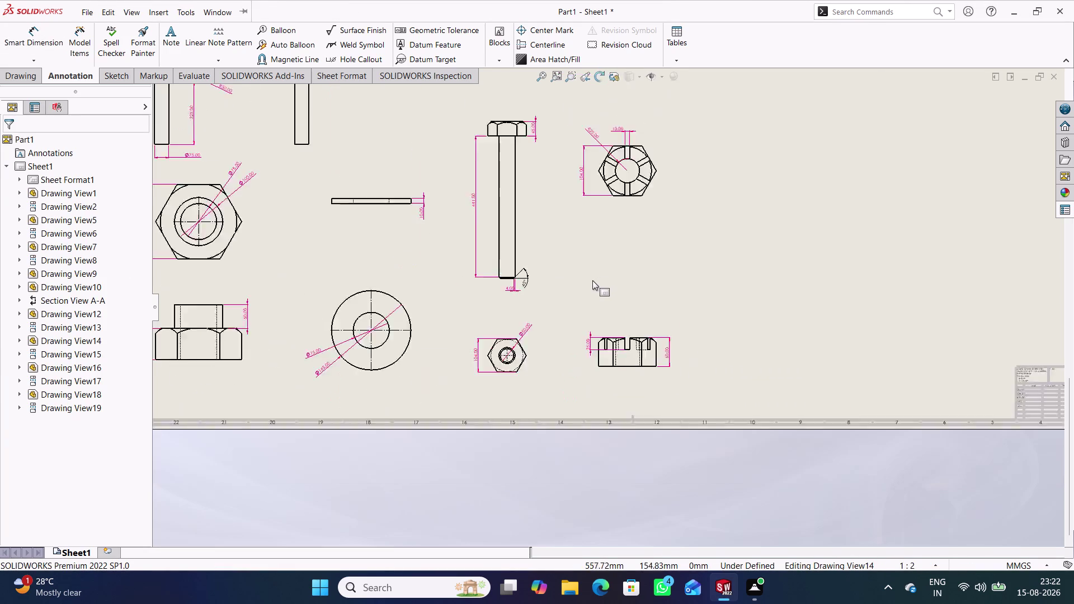
scroll(up, 3)
scroll(up, 3)
scroll(down, 3)
scroll(up, 3)
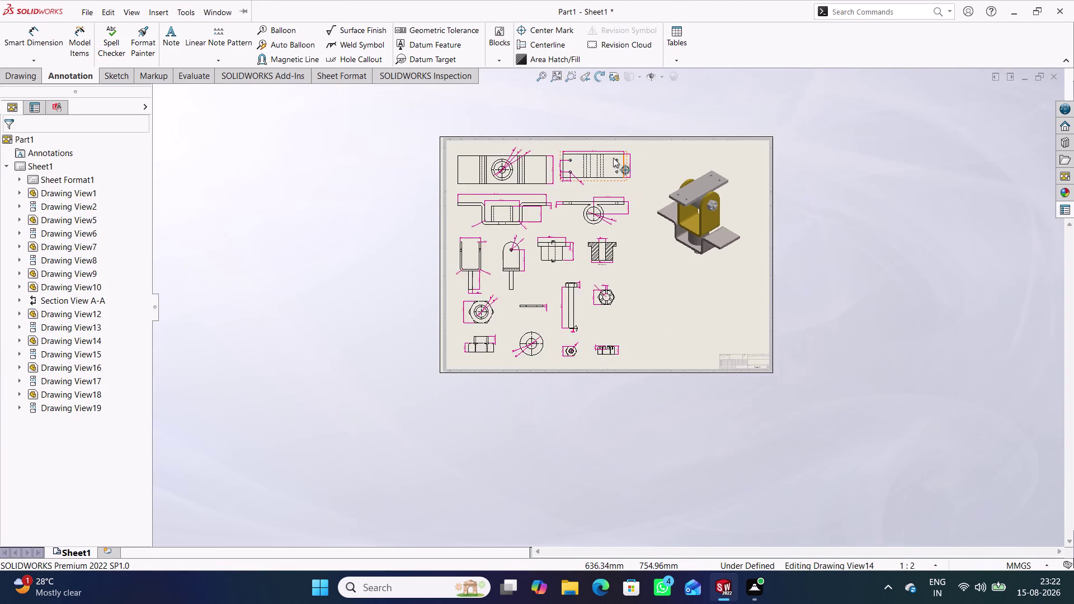
scroll(down, 3)
scroll(down, 3)
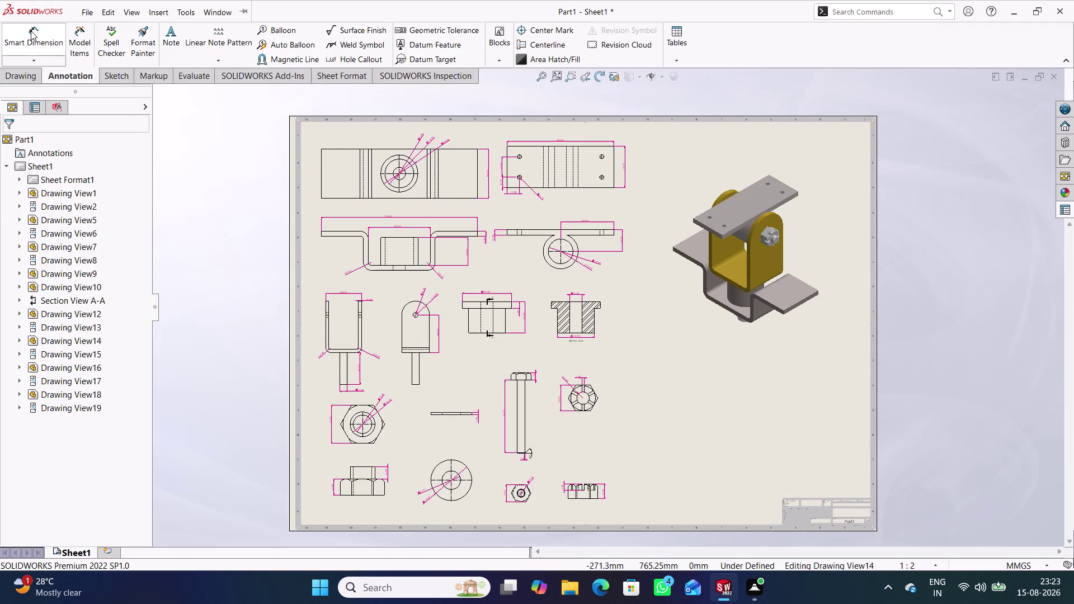
click(678, 62)
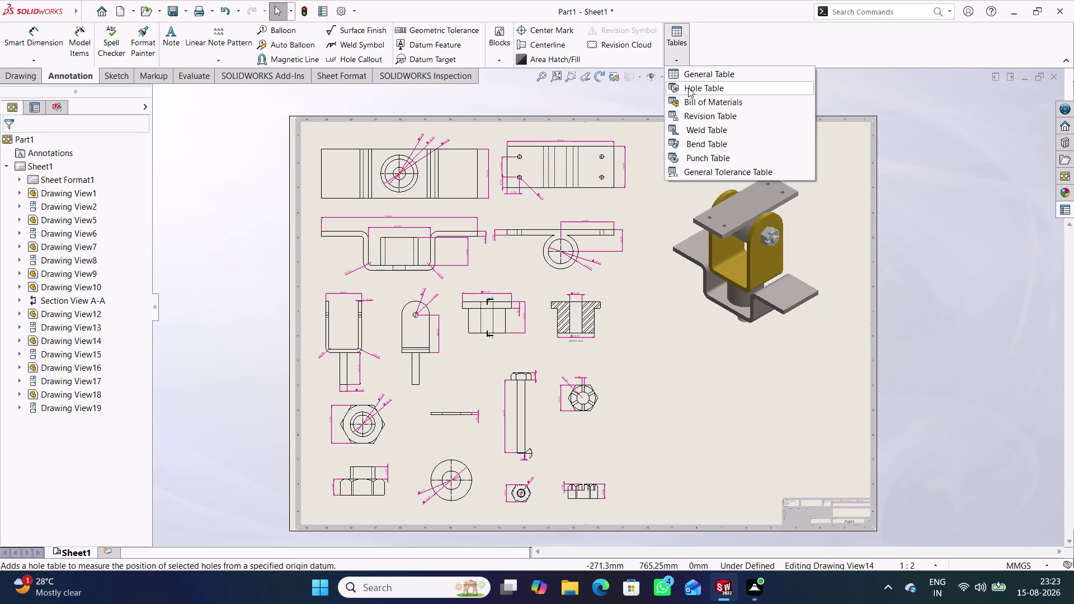
Insert a Bill of Materials from Drawing View9, placed below the isometric assembly.
click(696, 103)
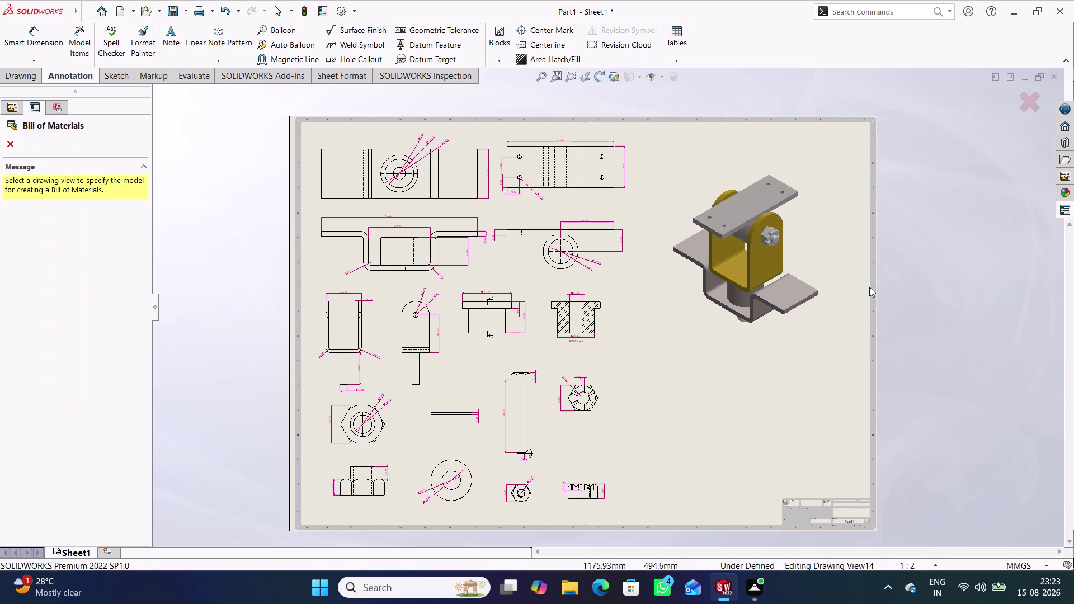
click(764, 330)
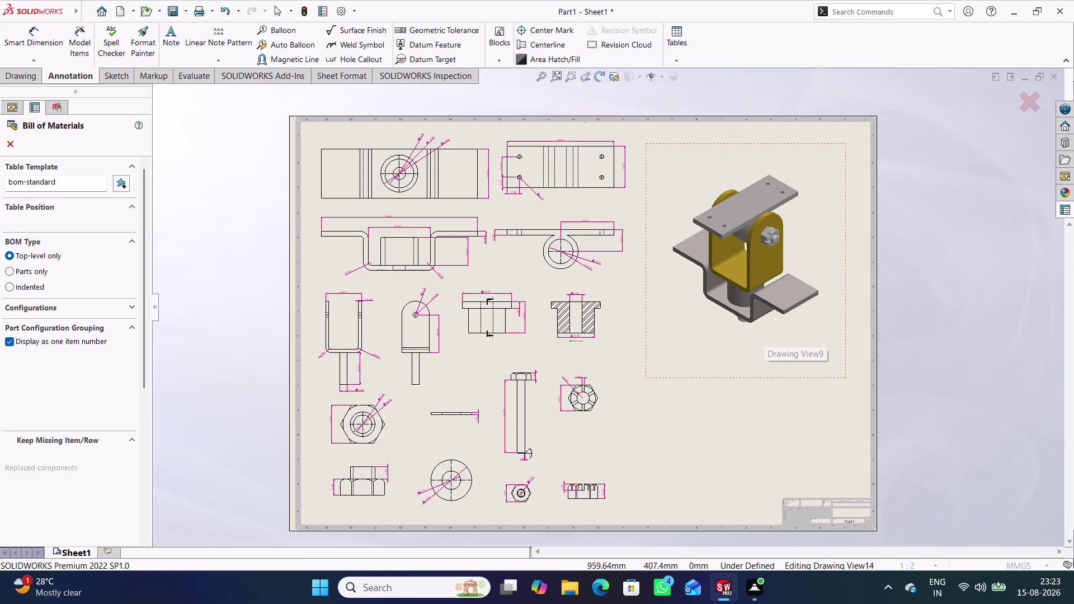
click(10, 147)
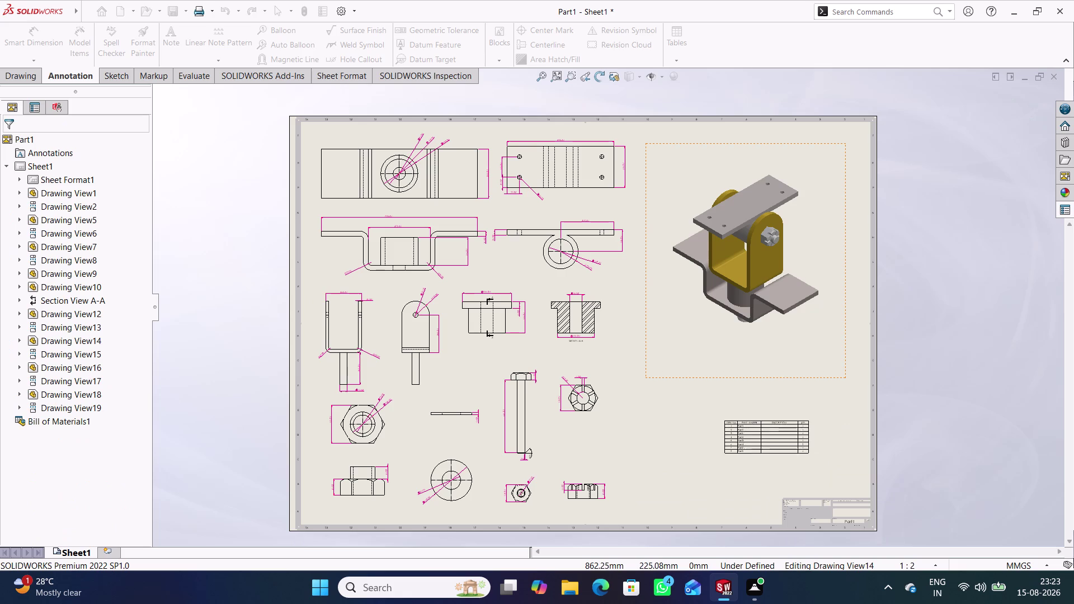
click(701, 417)
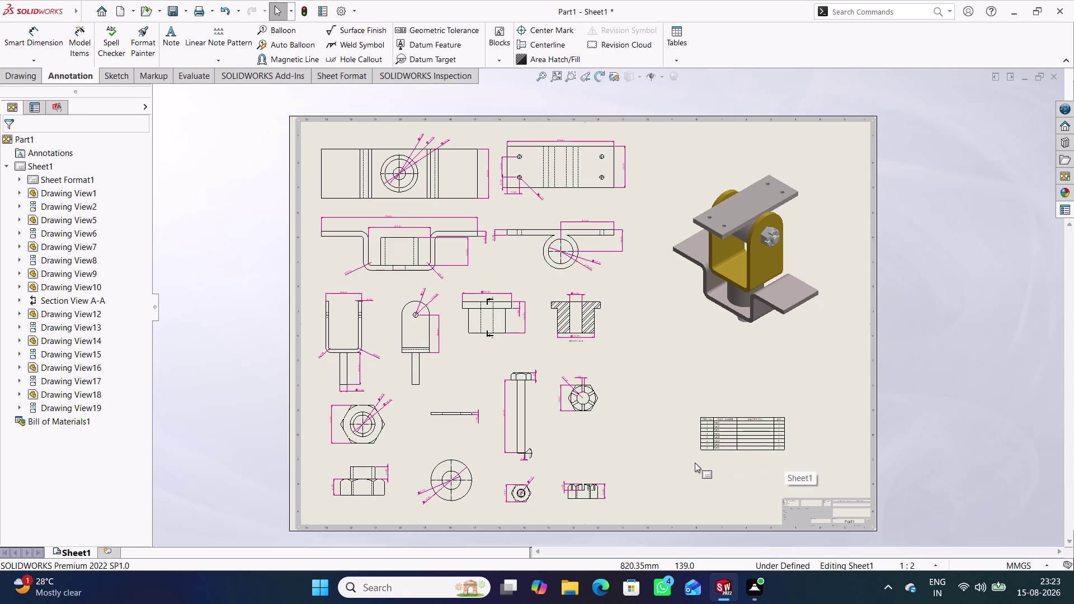
scroll(down, 3)
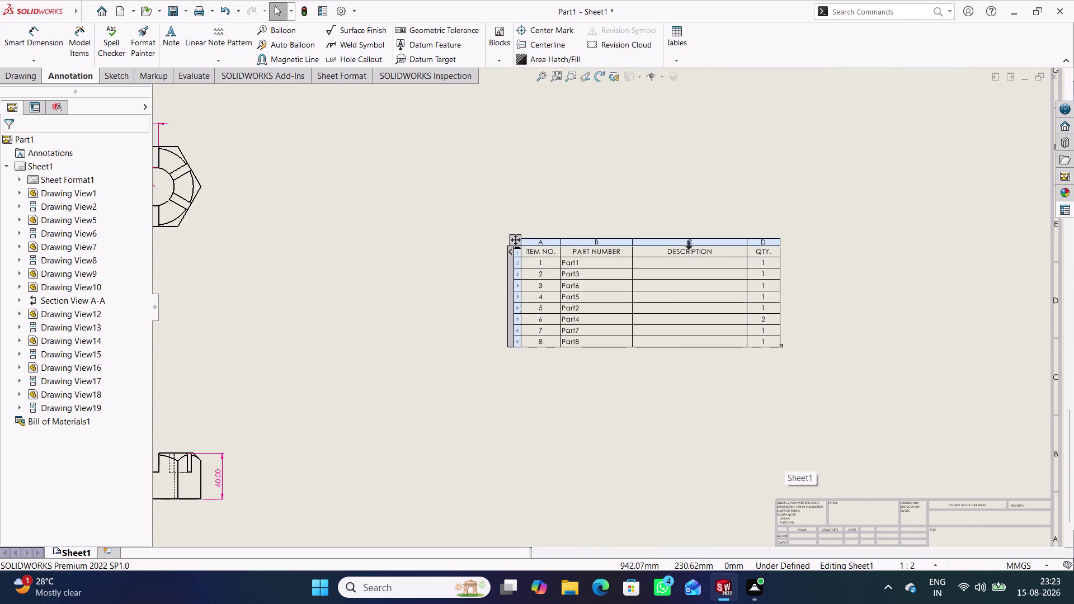
Delete the empty DESCRIPTION column from the Bill of Materials.
click(689, 244)
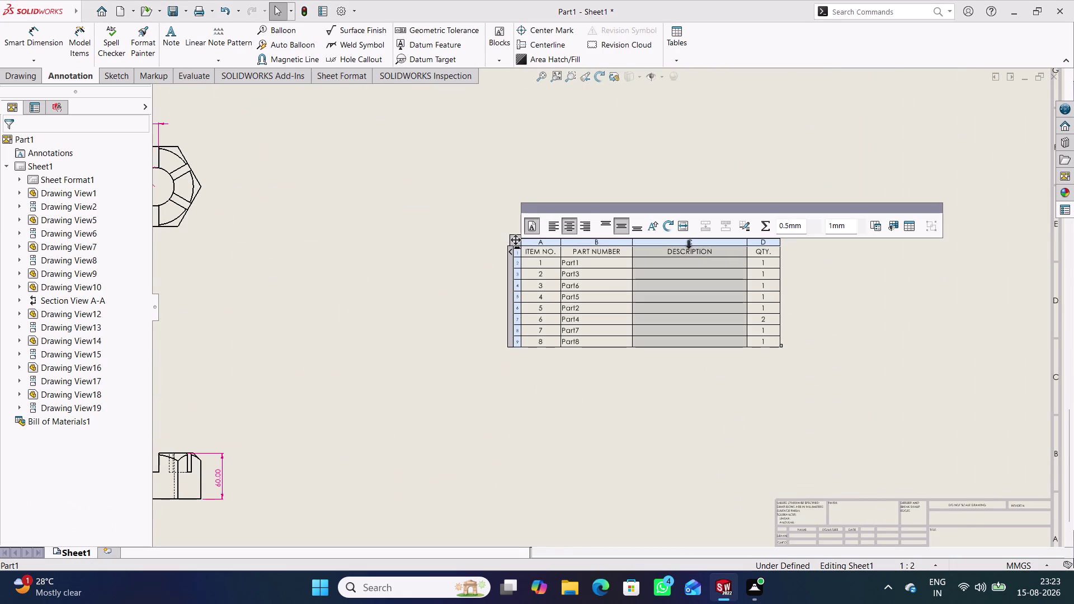
key(BackSpace)
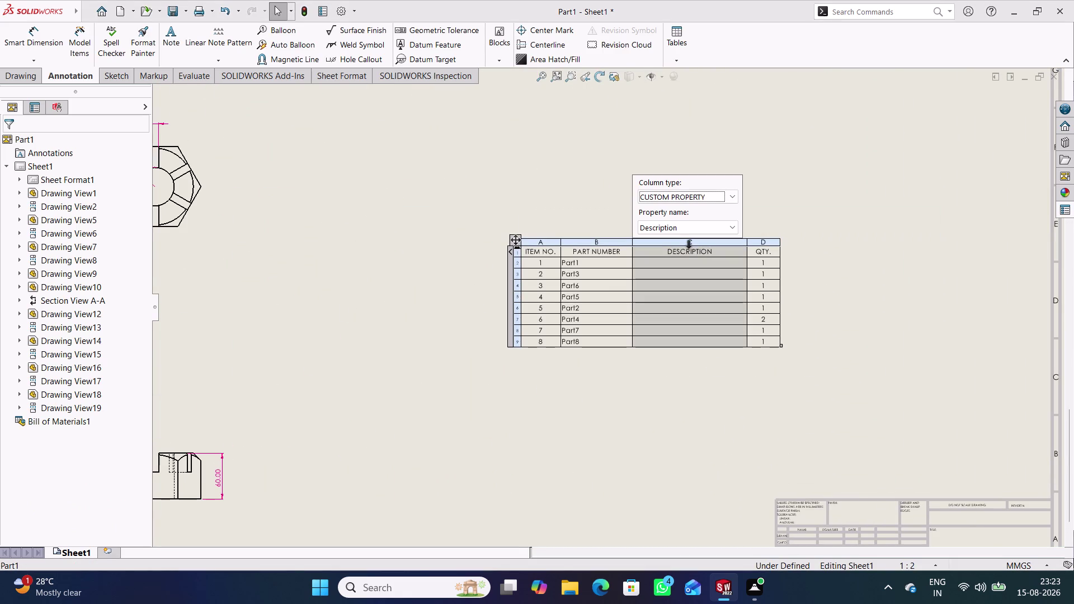
key(Delete)
click(568, 202)
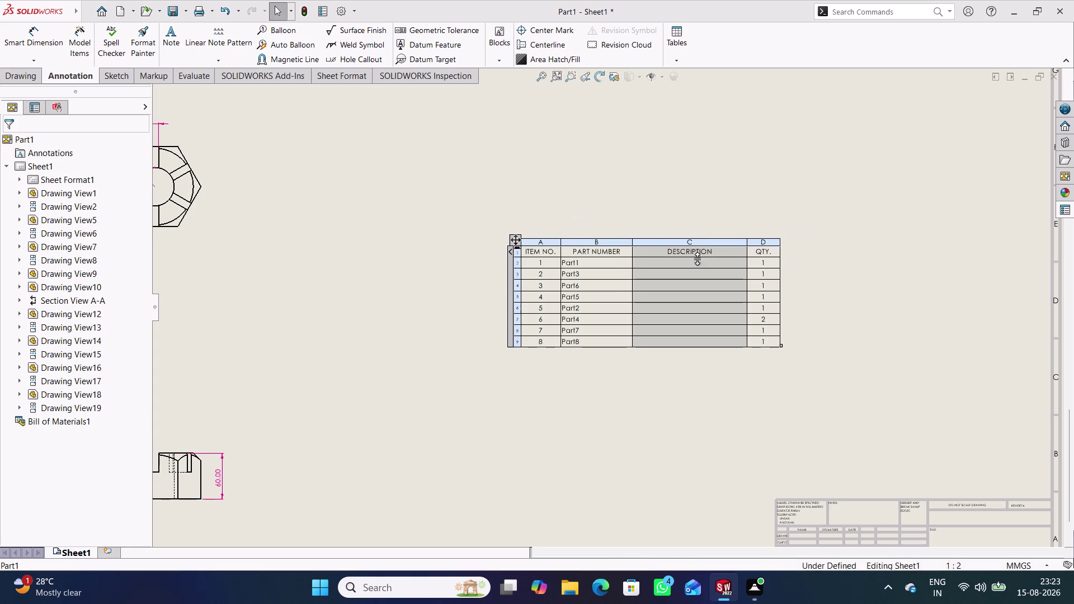
click(687, 245)
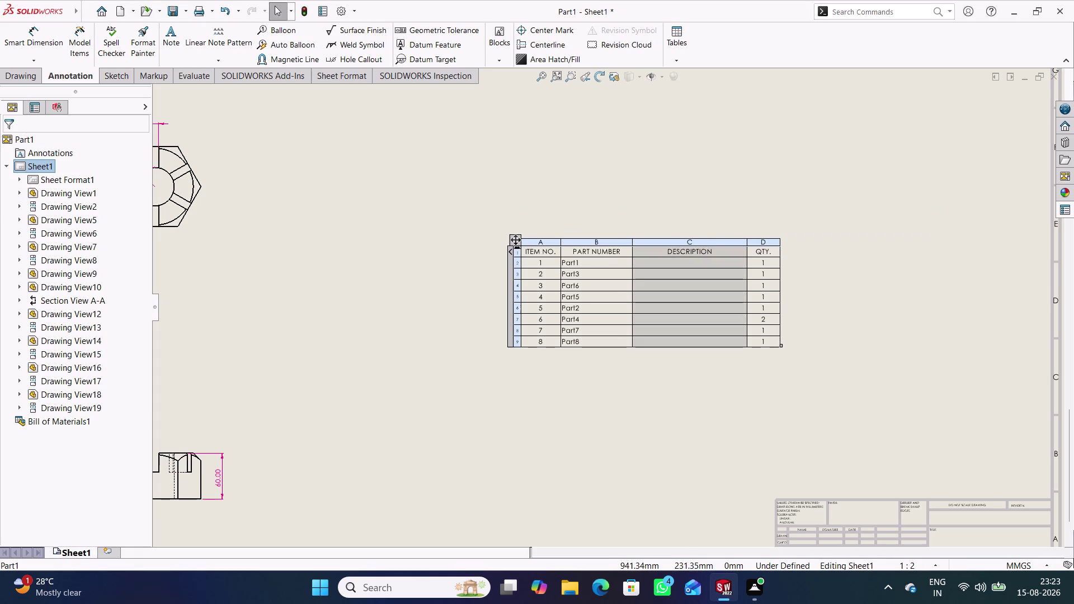
key(Delete)
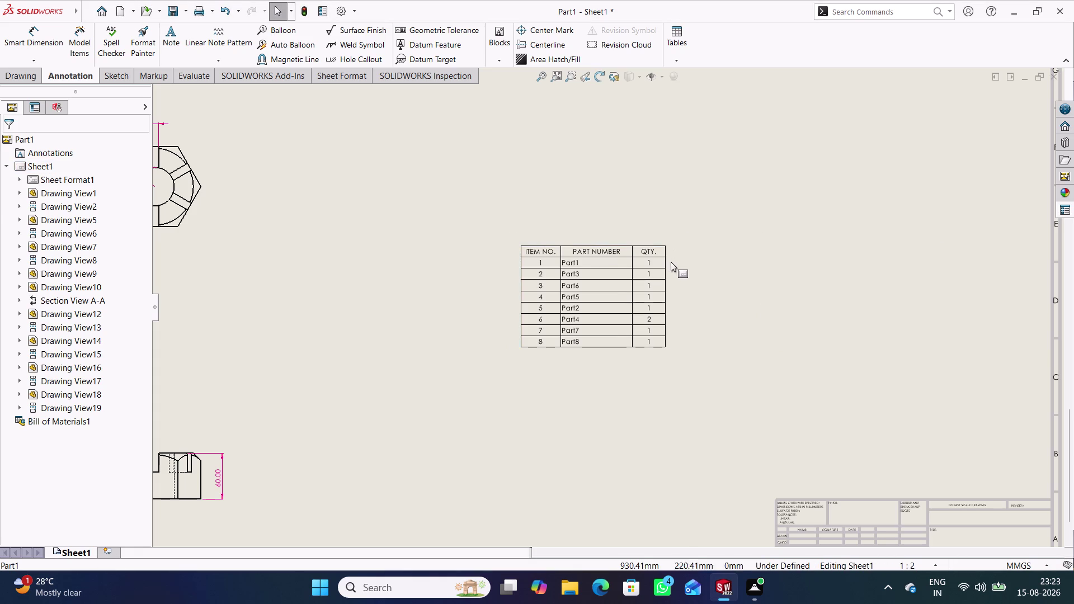
Widen the QTY. and PART NUMBER columns of the Bill of Materials.
drag(666, 269, 716, 273)
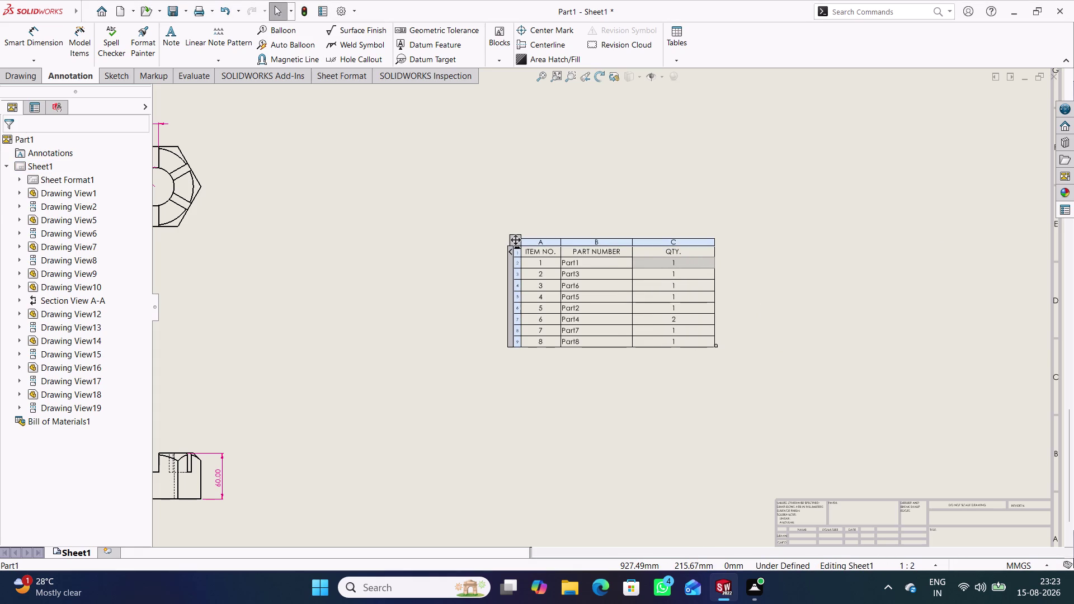
click(594, 398)
drag(633, 298, 643, 297)
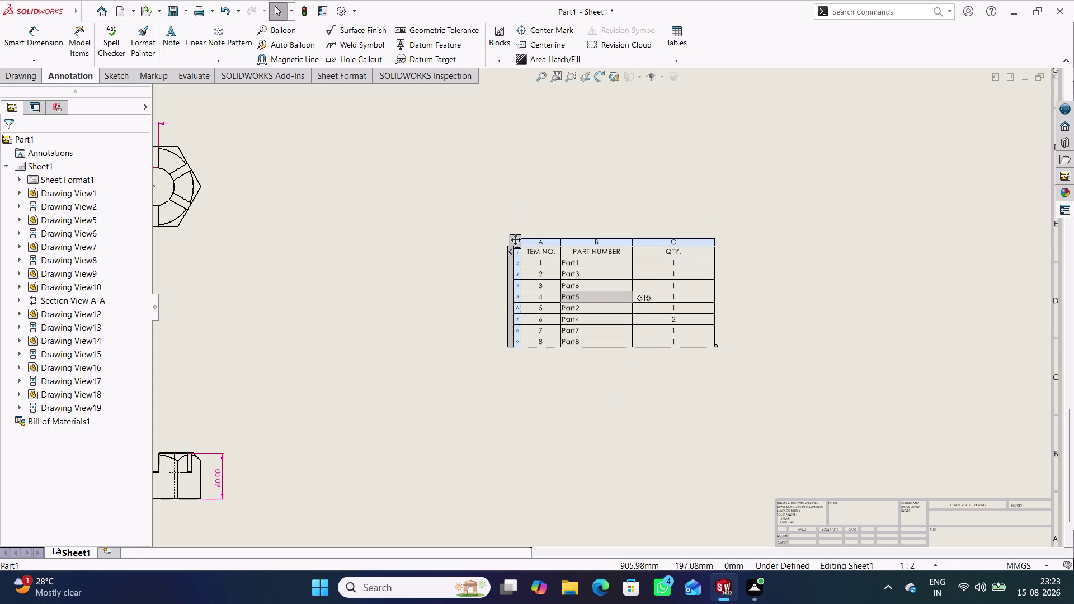
drag(643, 298, 662, 297)
click(541, 385)
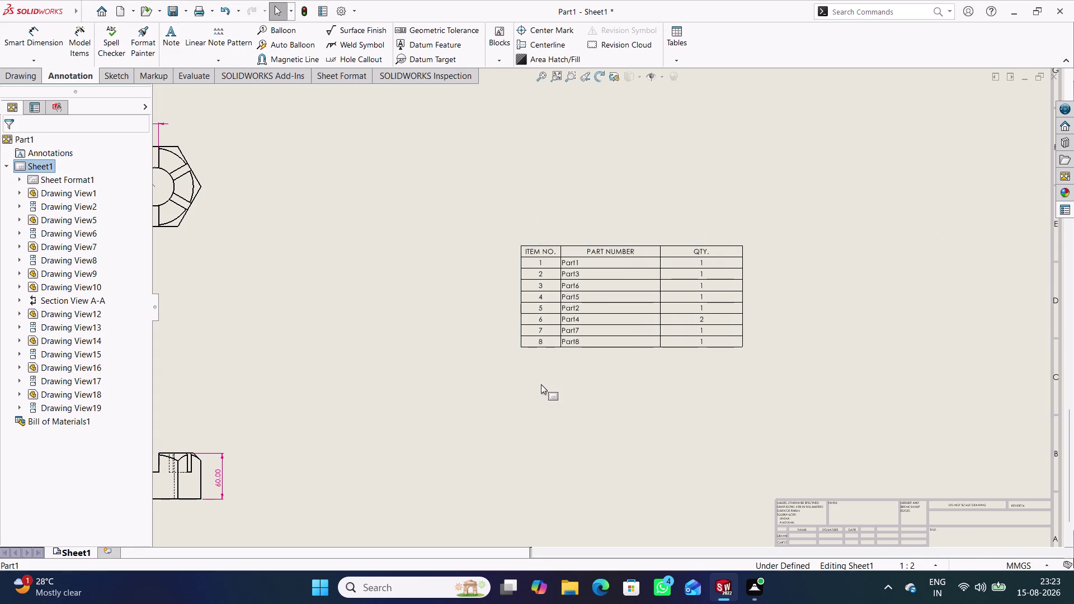
middle_drag(637, 413, 626, 365)
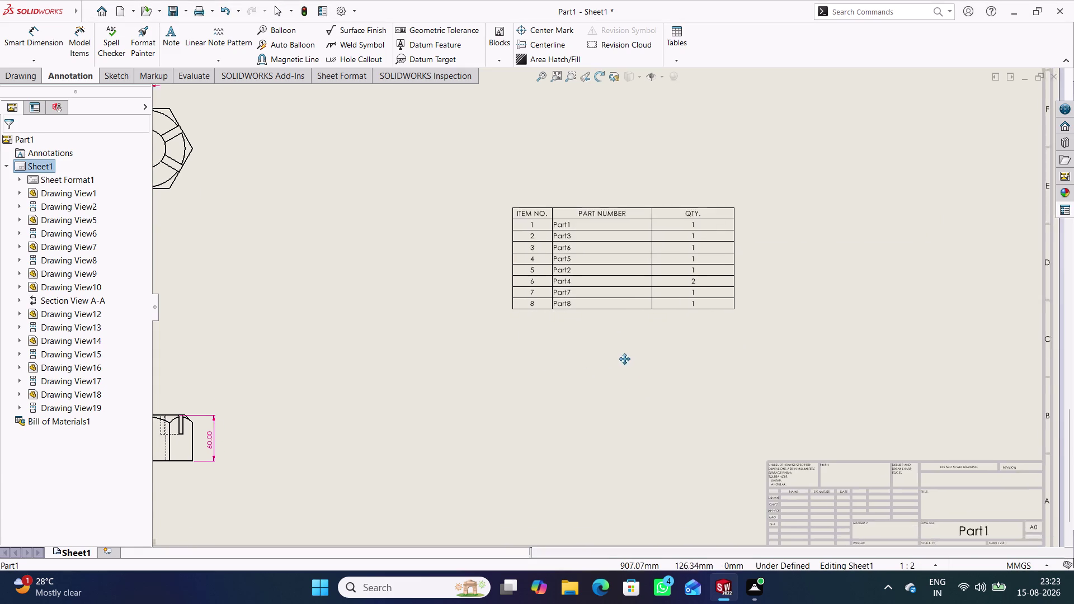
middle_drag(626, 364, 592, 355)
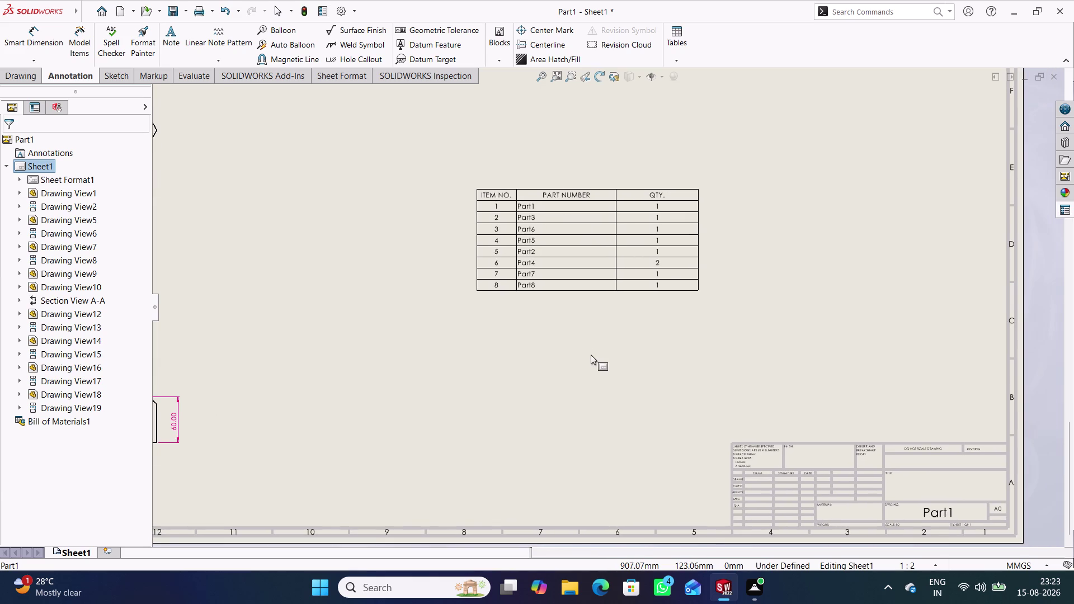
double_click(945, 512)
drag(953, 511, 892, 514)
drag(908, 509, 978, 515)
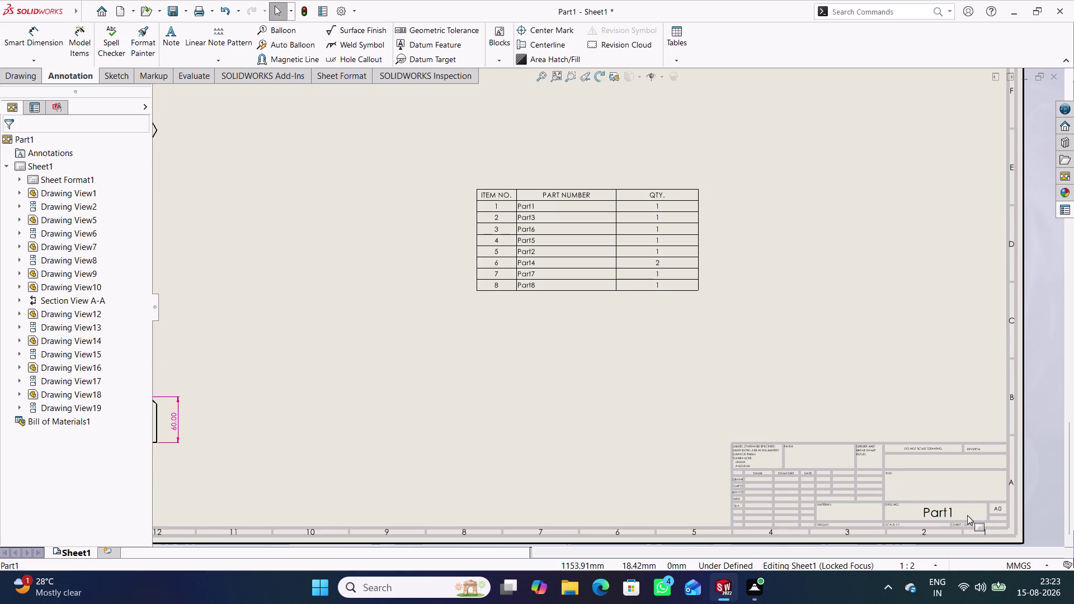
click(536, 205)
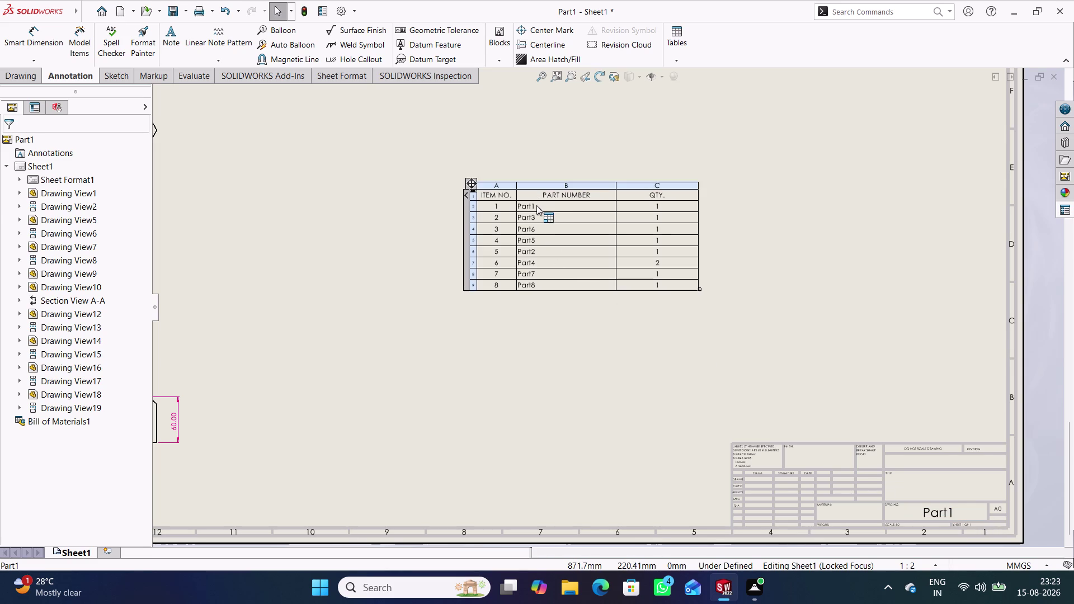
drag(548, 205, 515, 203)
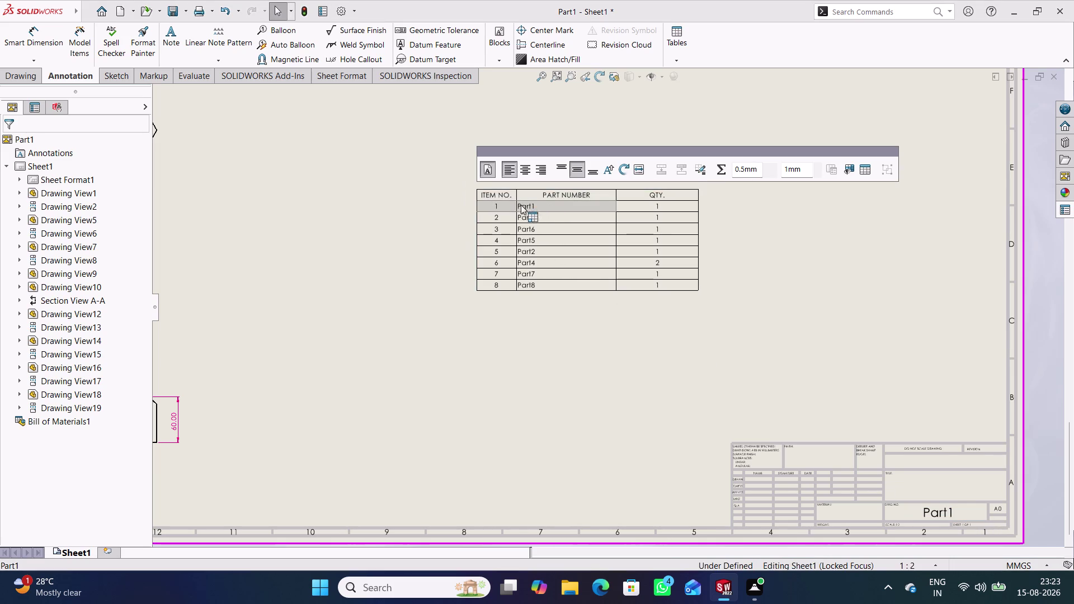
drag(515, 202, 522, 205)
click(437, 261)
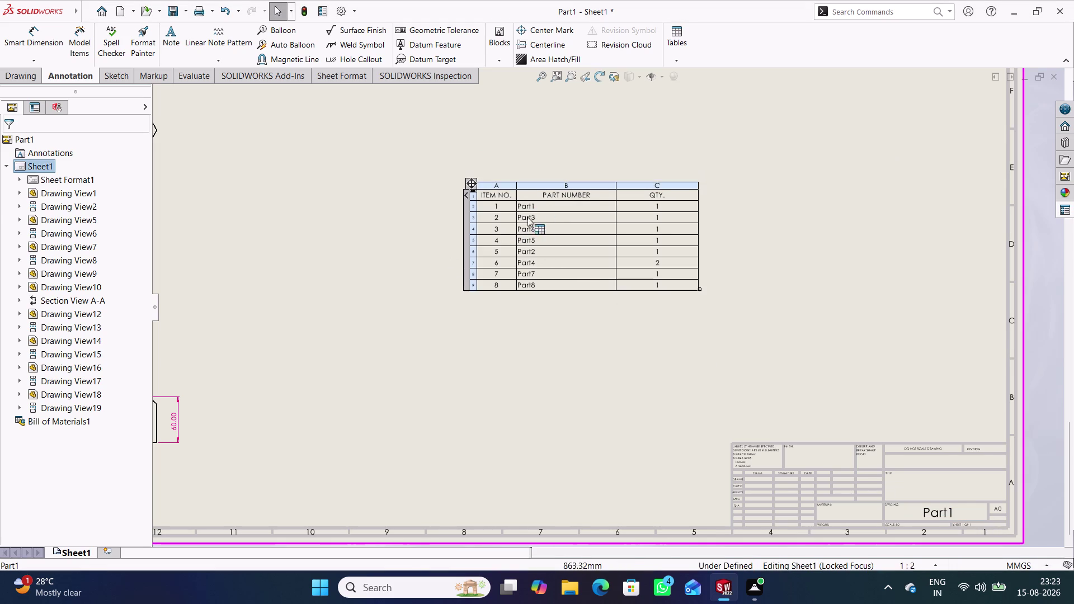
click(536, 207)
right_click(535, 207)
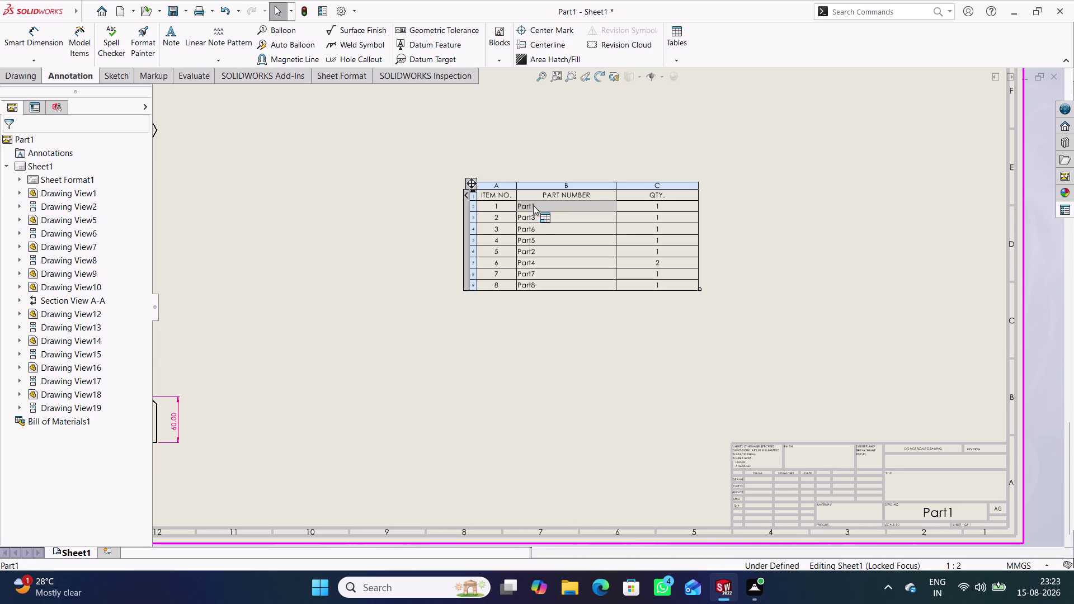
right_click(540, 206)
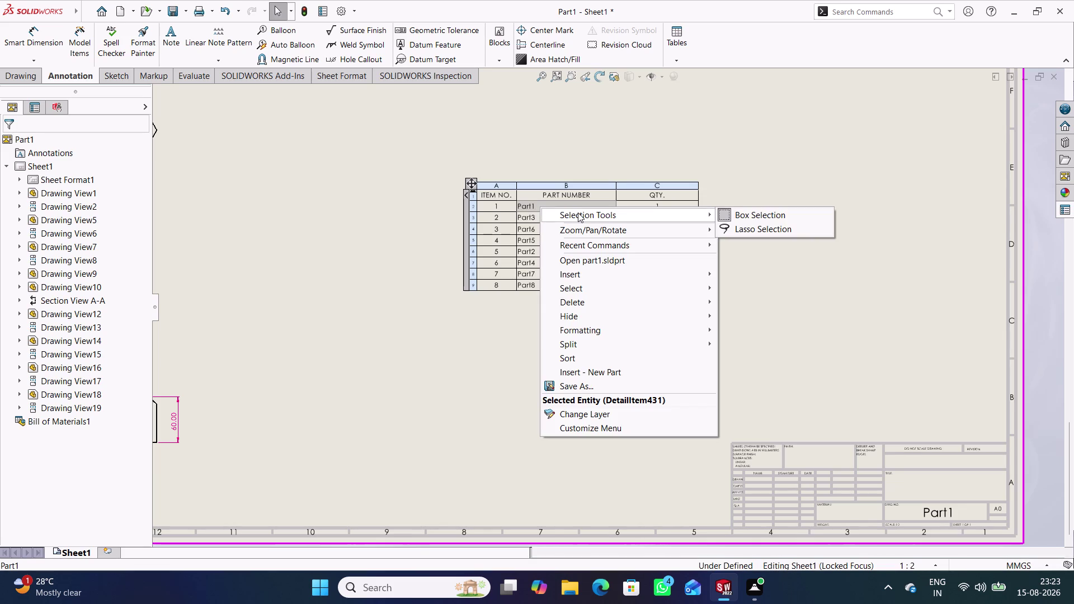
click(425, 345)
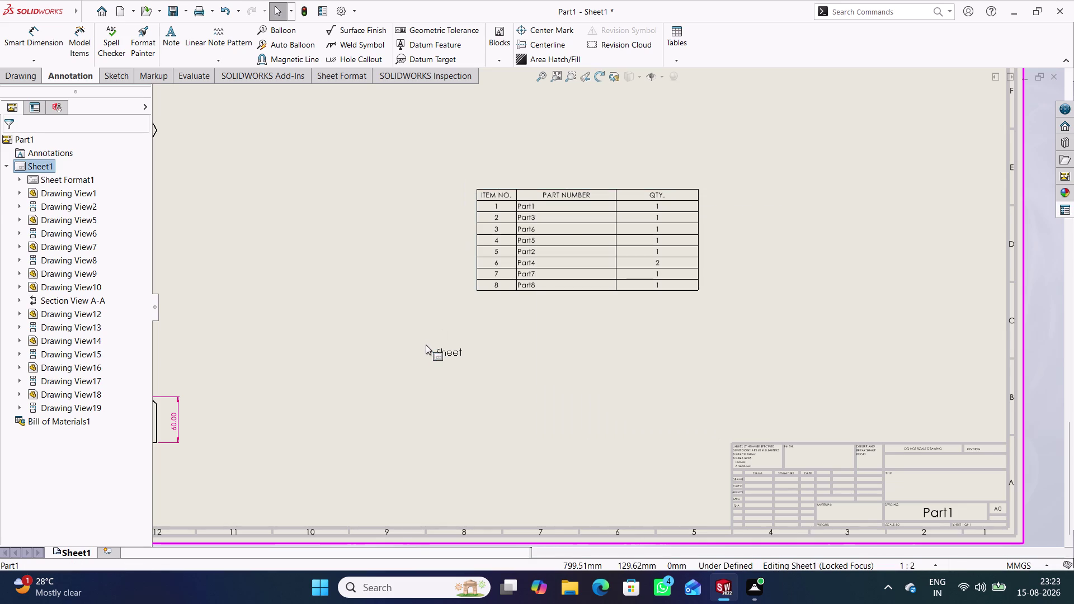